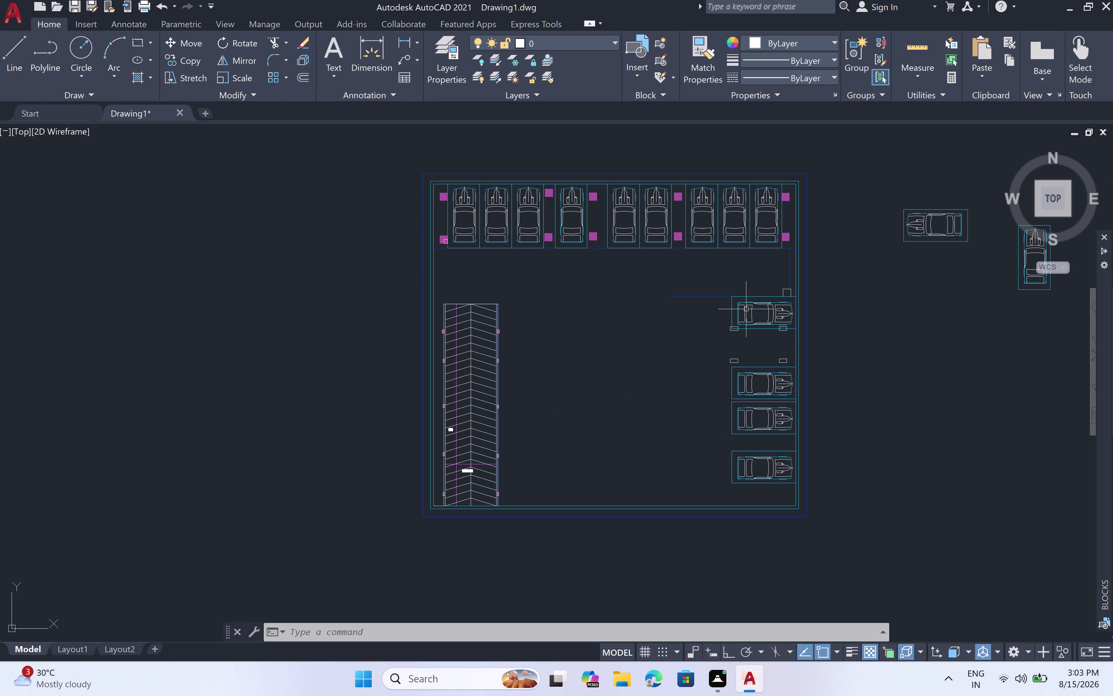
Start a line at the parking layout's bottom edge and make BOUNDRY the current layer.
scroll(up, 3)
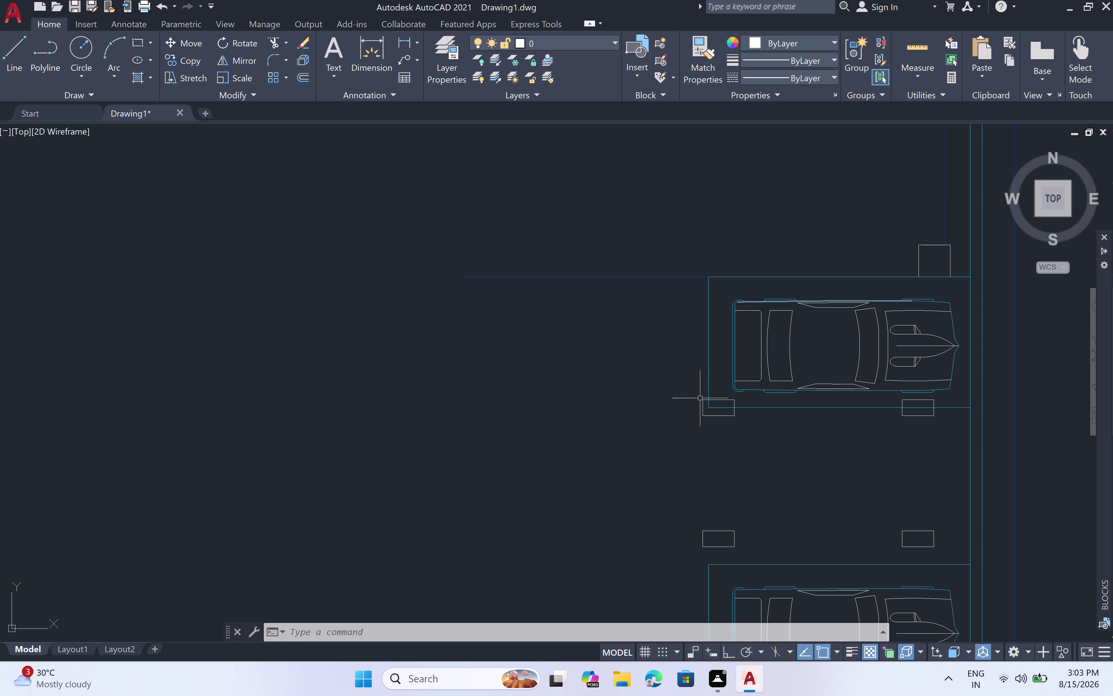
text(L)
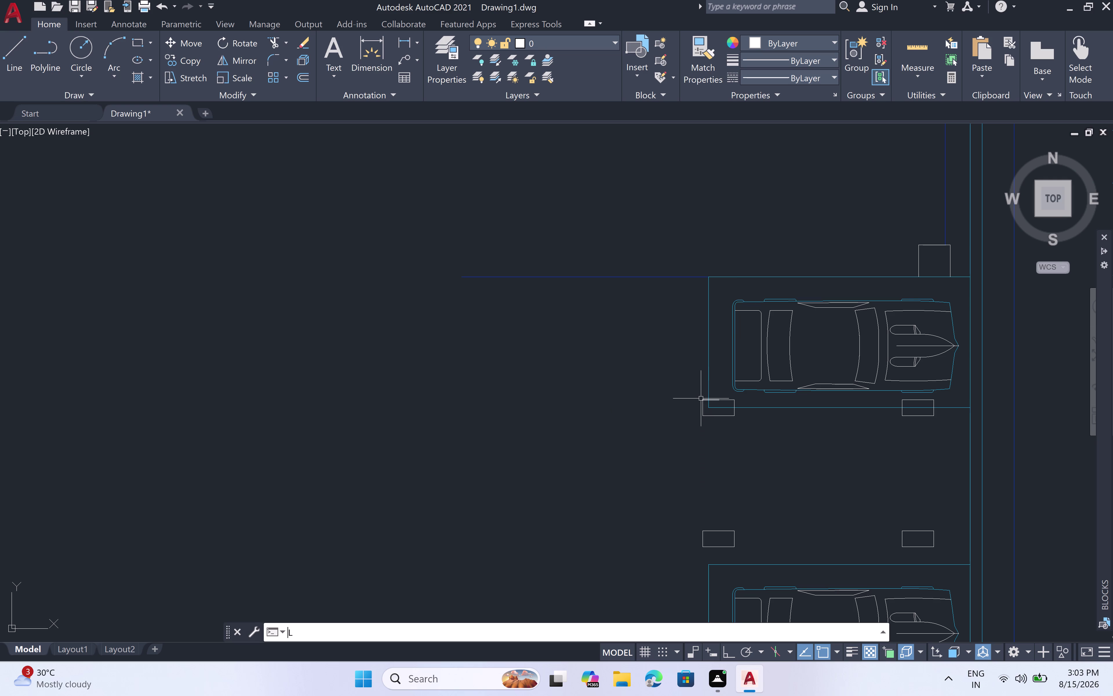
key(space)
click(701, 402)
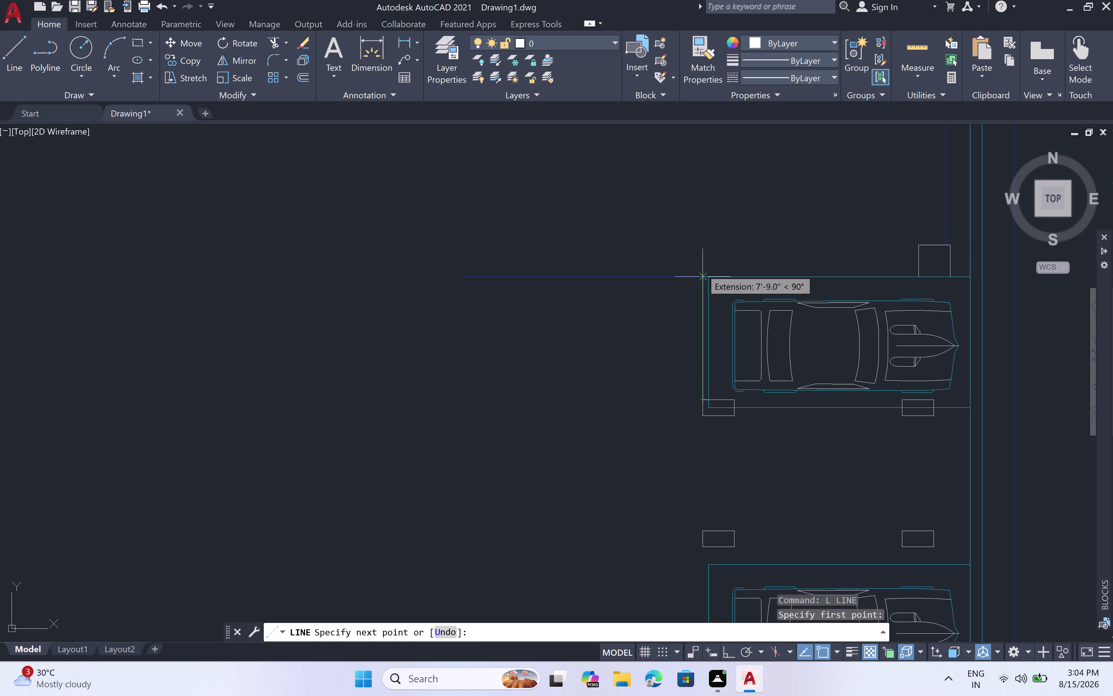
click(615, 41)
click(602, 77)
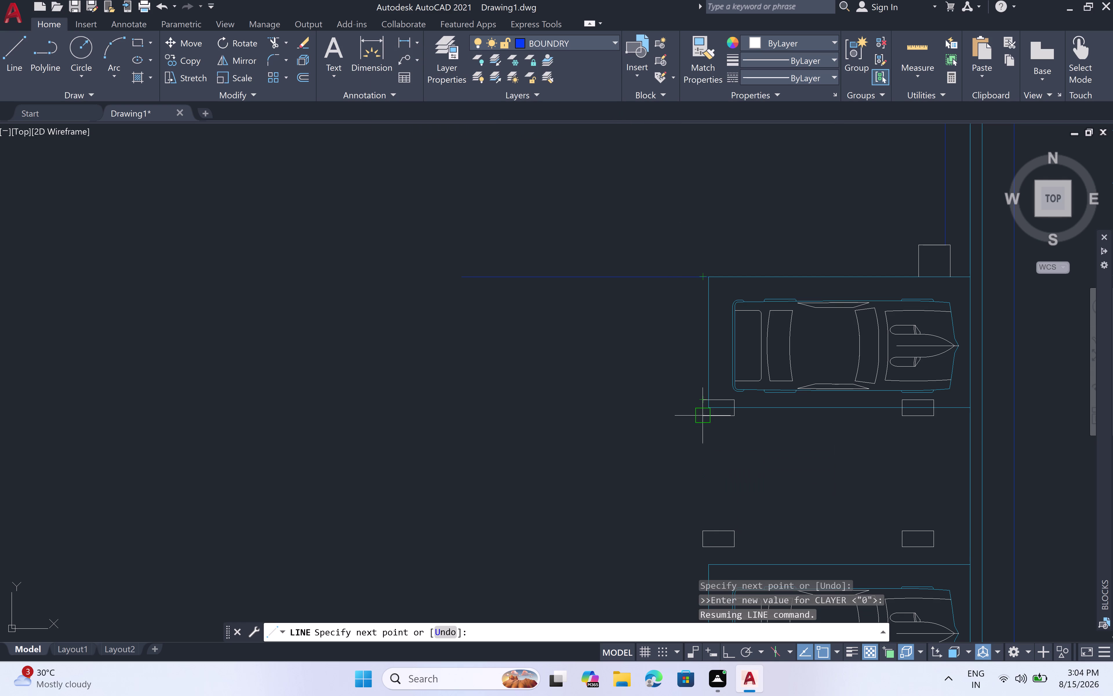
Draw boundary lines through the corners with Ortho on, then cancel the command.
scroll(up, 3)
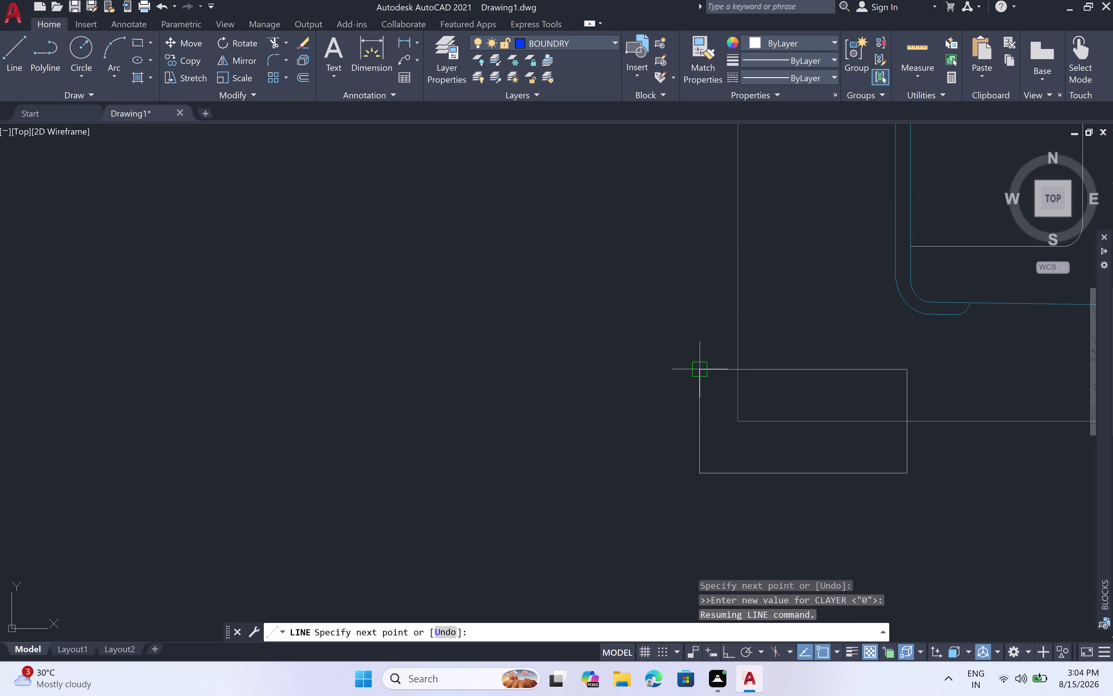
click(703, 372)
scroll(down, 3)
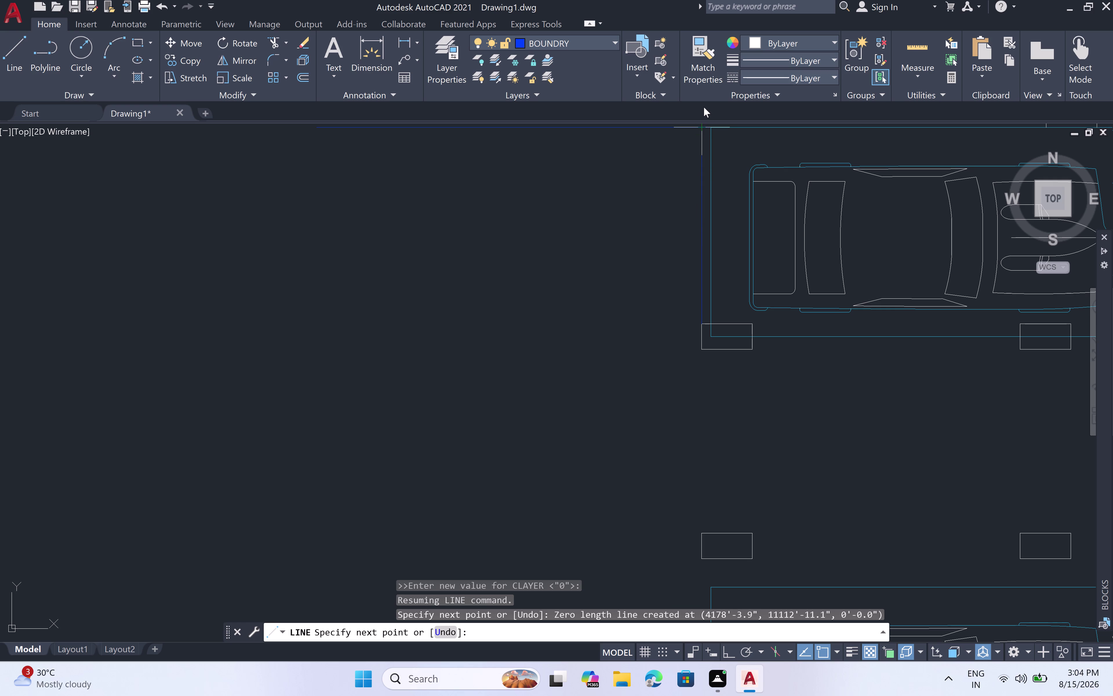
key(F8)
scroll(down, 3)
middle_drag(715, 161, 717, 308)
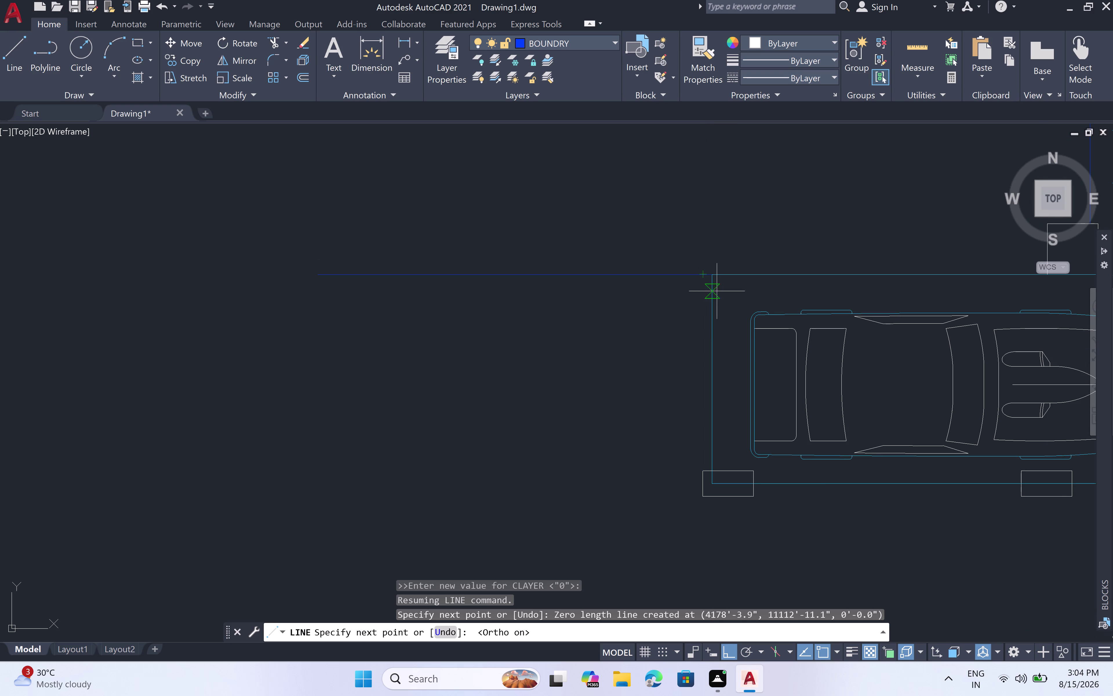
scroll(up, 3)
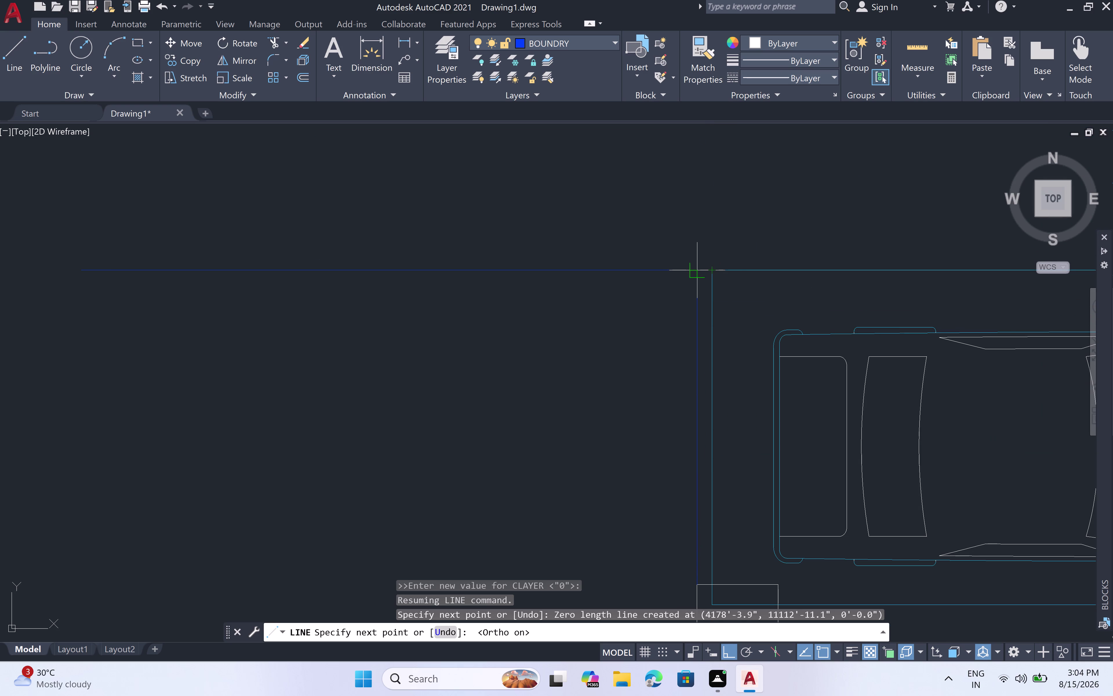
click(704, 275)
scroll(down, 3)
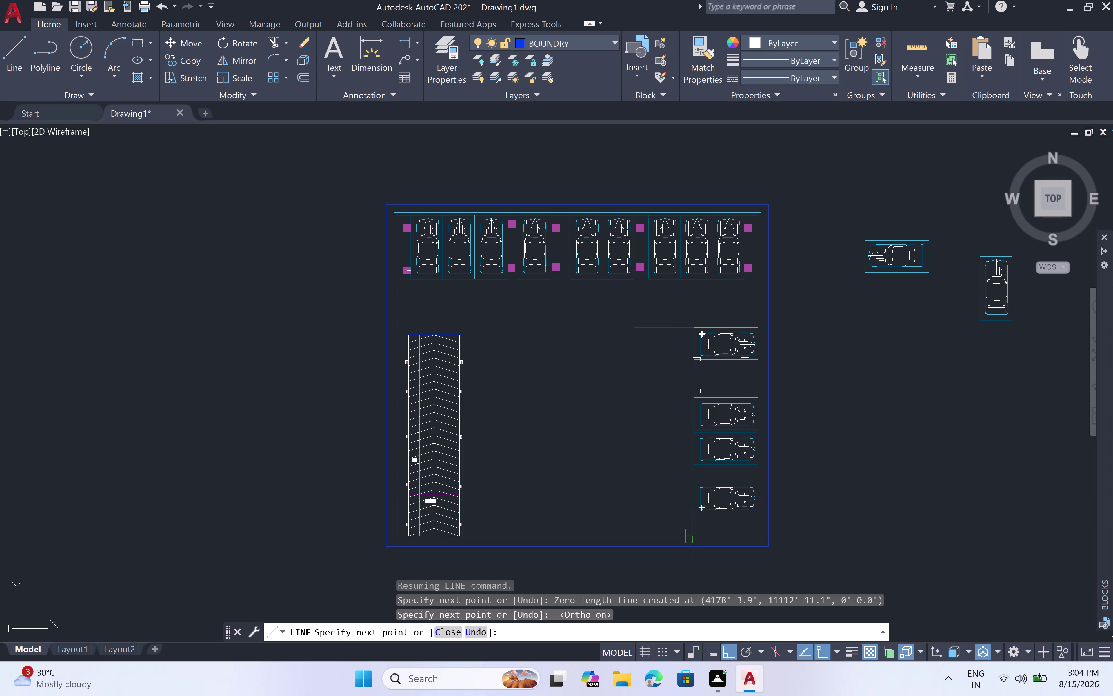
scroll(up, 3)
scroll(up, 3)
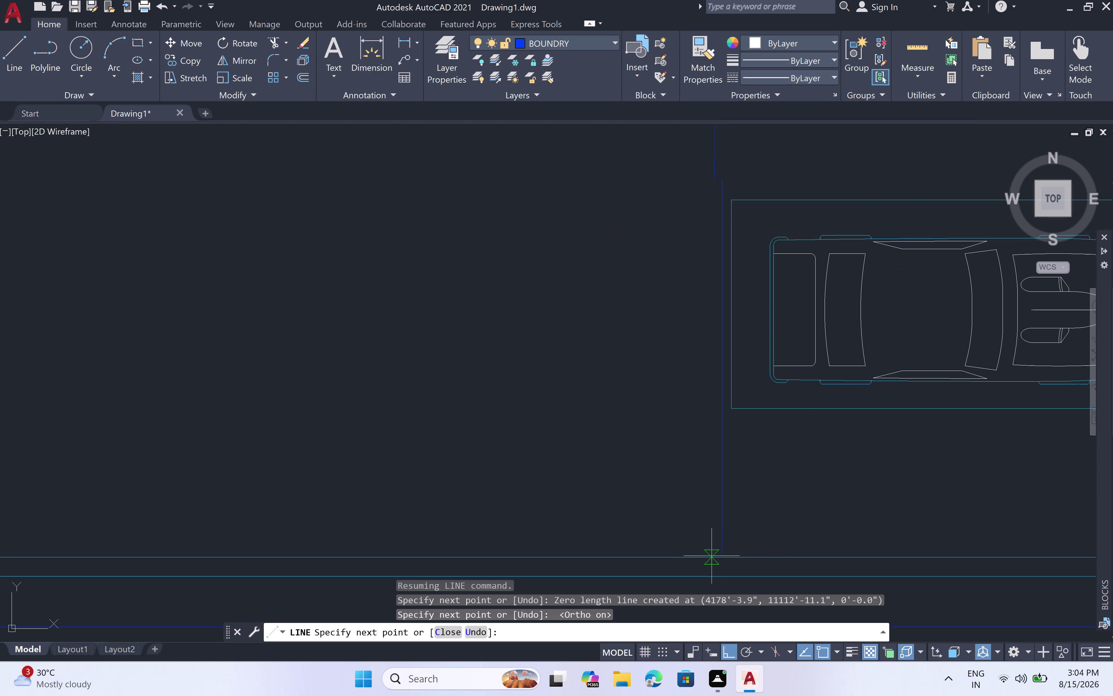
click(720, 558)
scroll(down, 3)
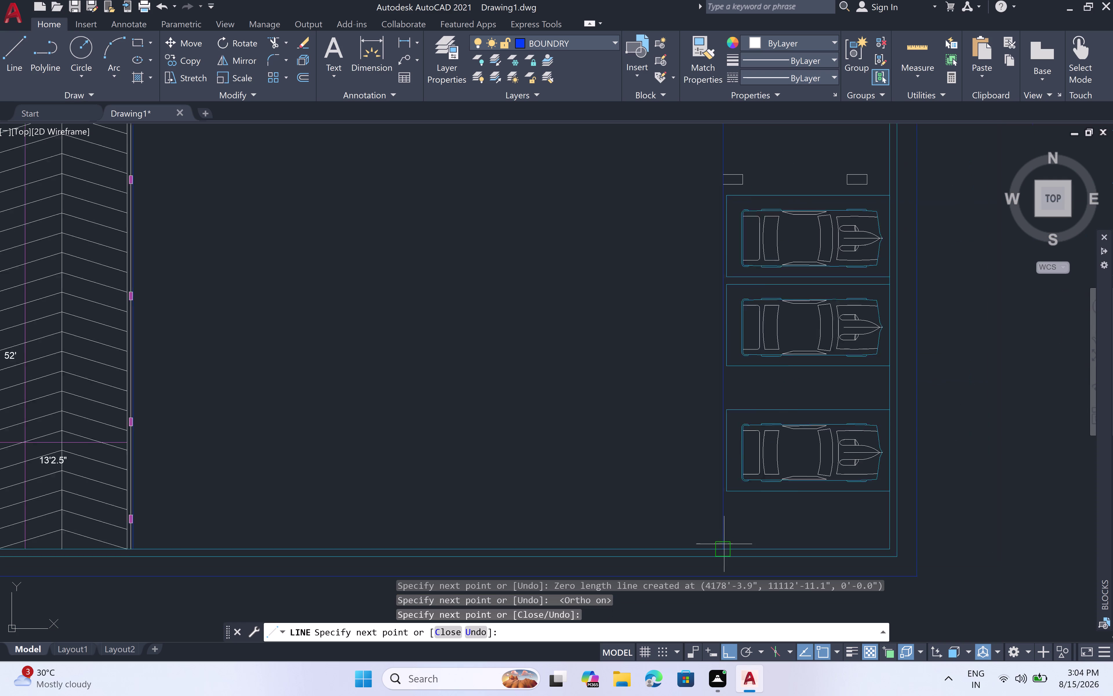
scroll(down, 3)
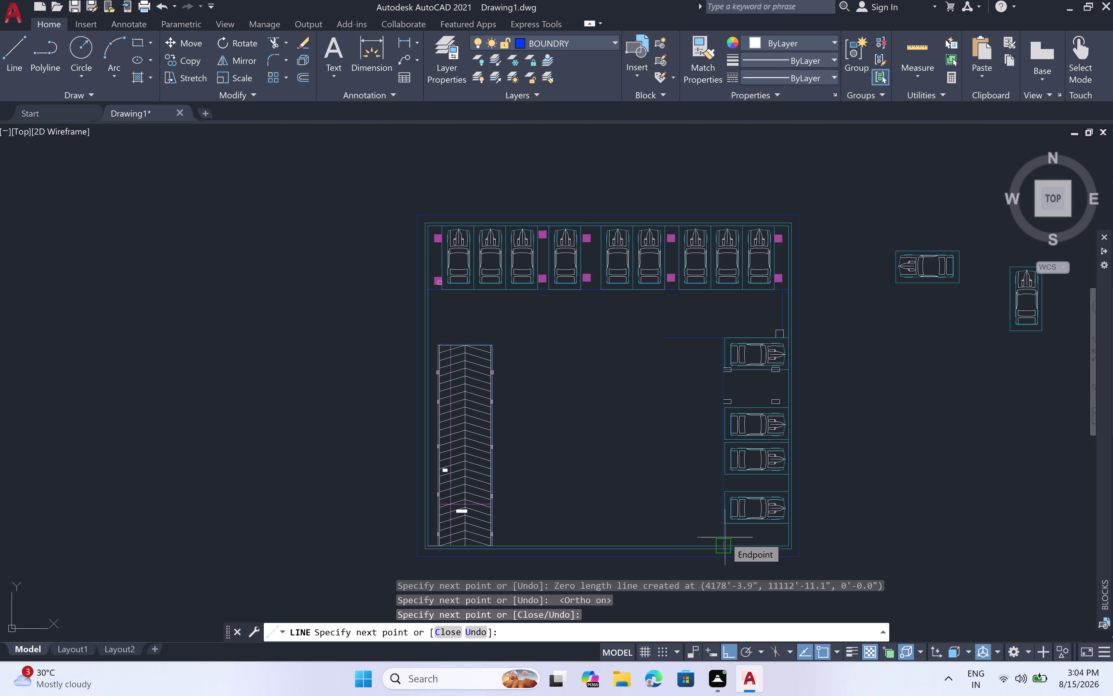
key(Escape)
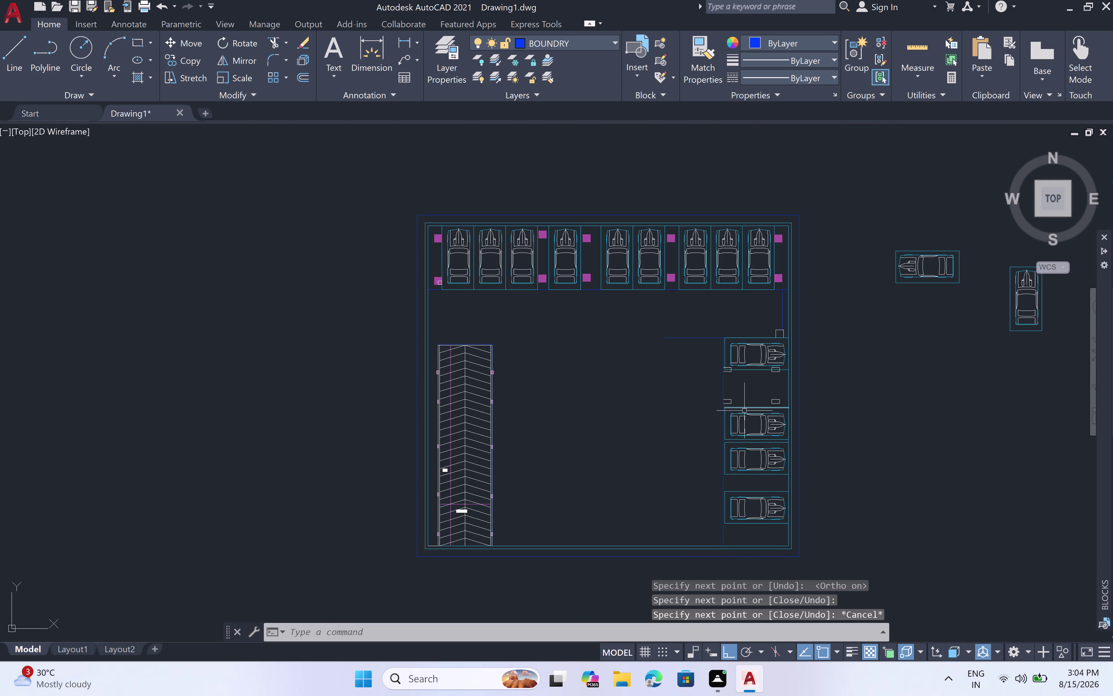
scroll(up, 3)
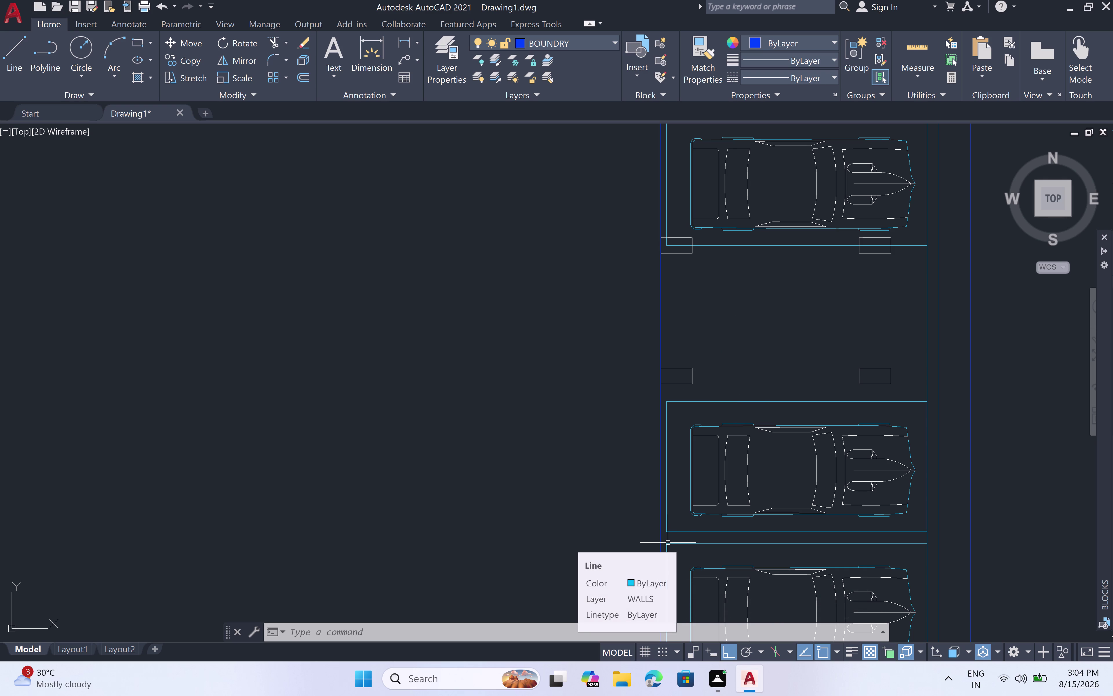
Abandon a stray line and make layer 0 the current layer.
scroll(down, 3)
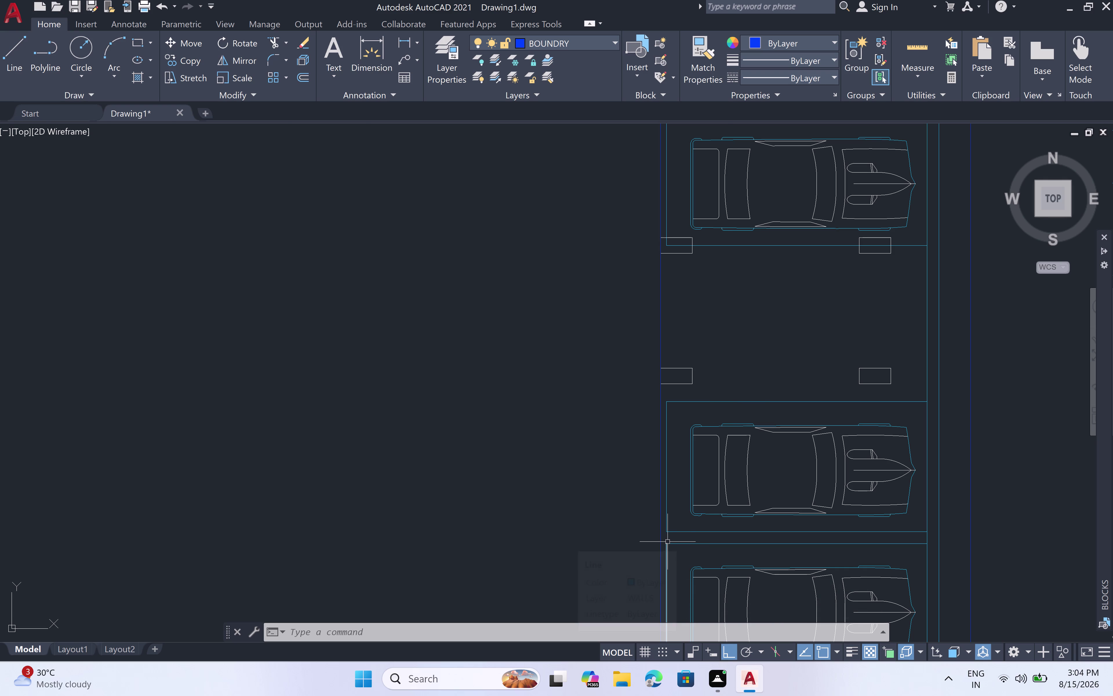
scroll(up, 3)
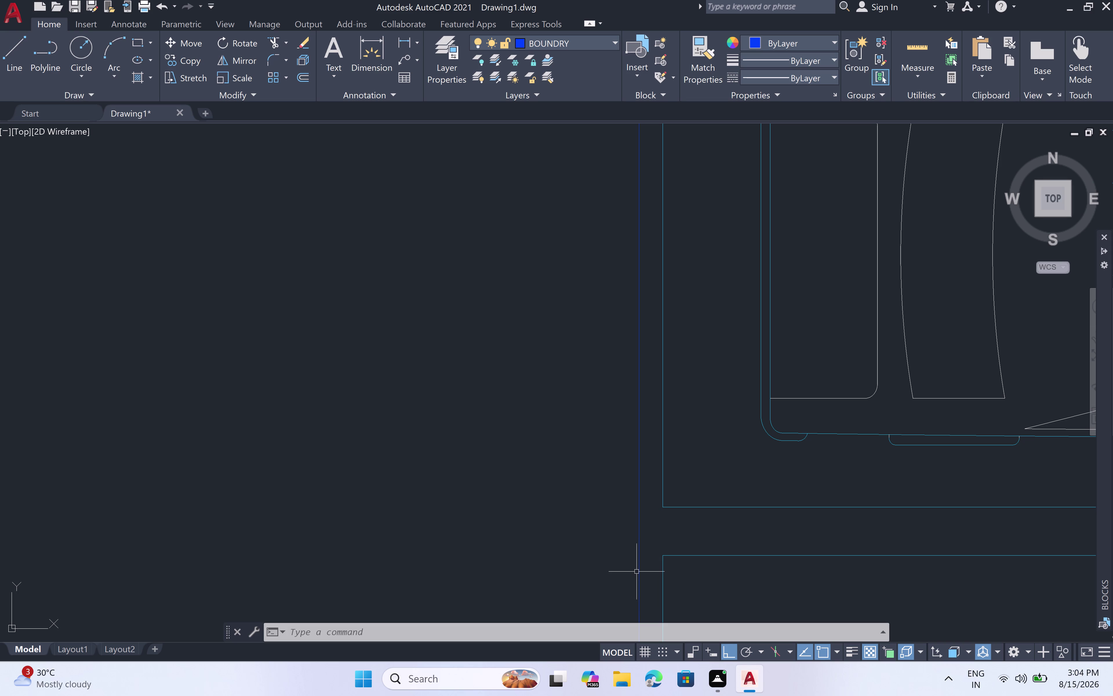
key(l)
key(space)
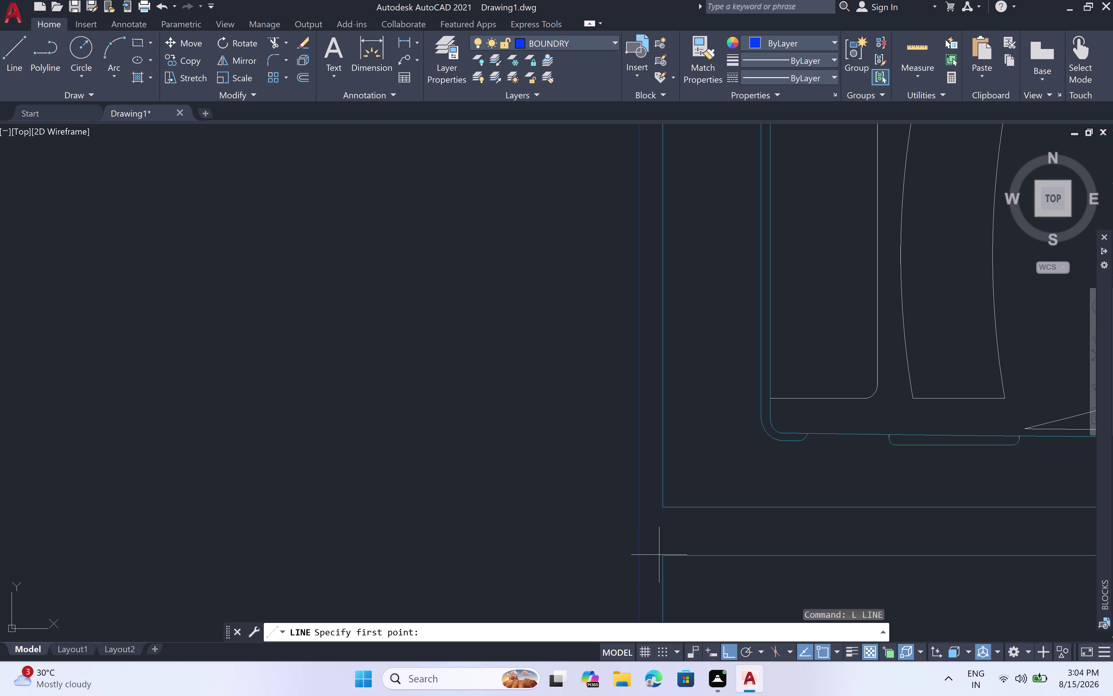
double_click(636, 554)
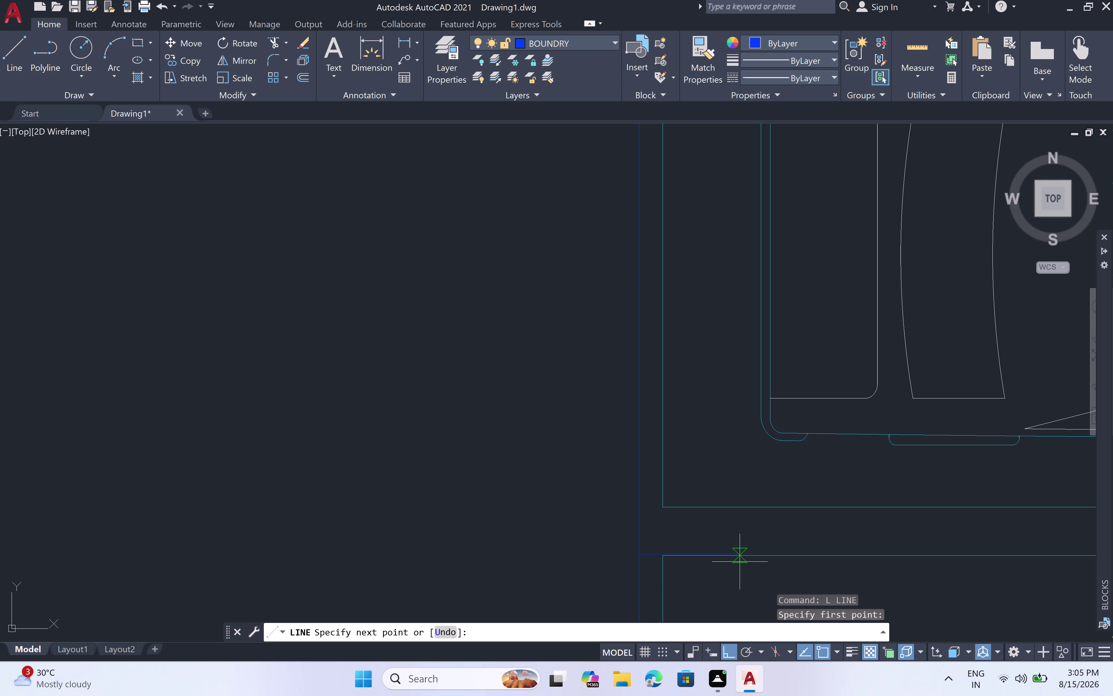
key(Escape)
click(614, 41)
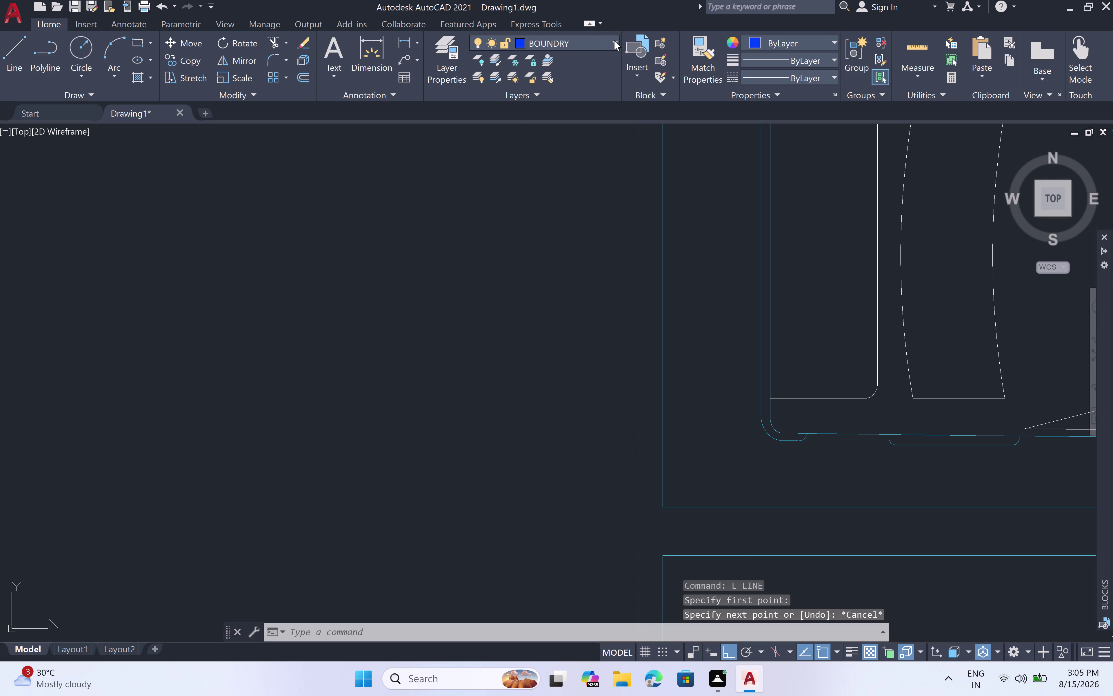
click(598, 54)
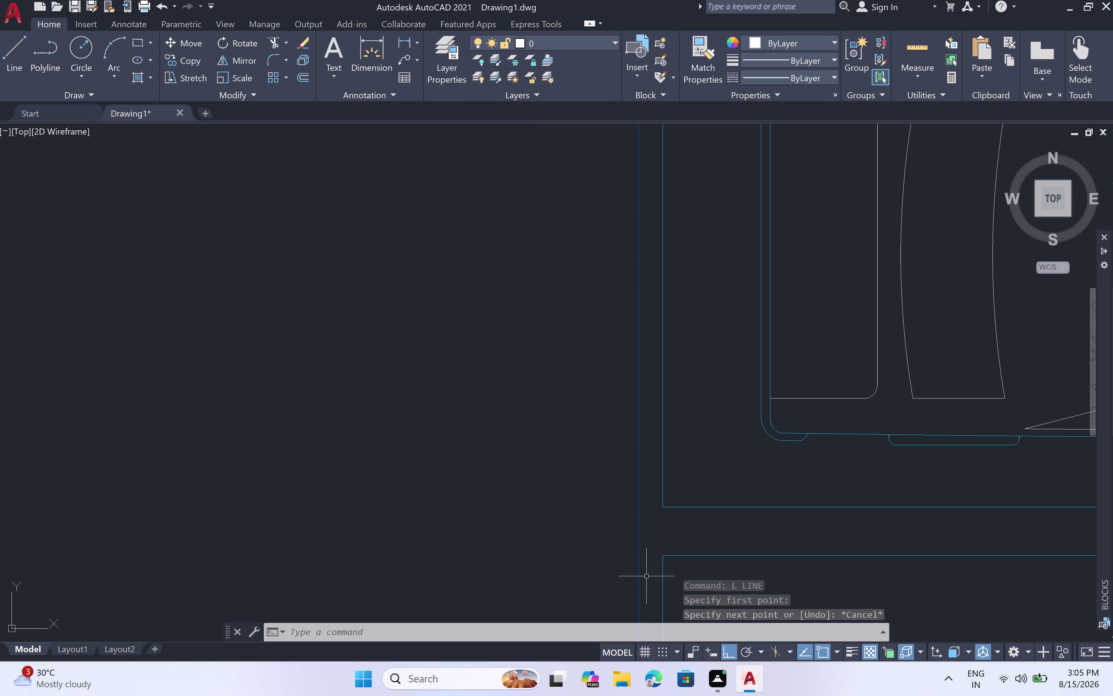
Start a line at the wall corner with a 19" segment, then undo it.
text(L)
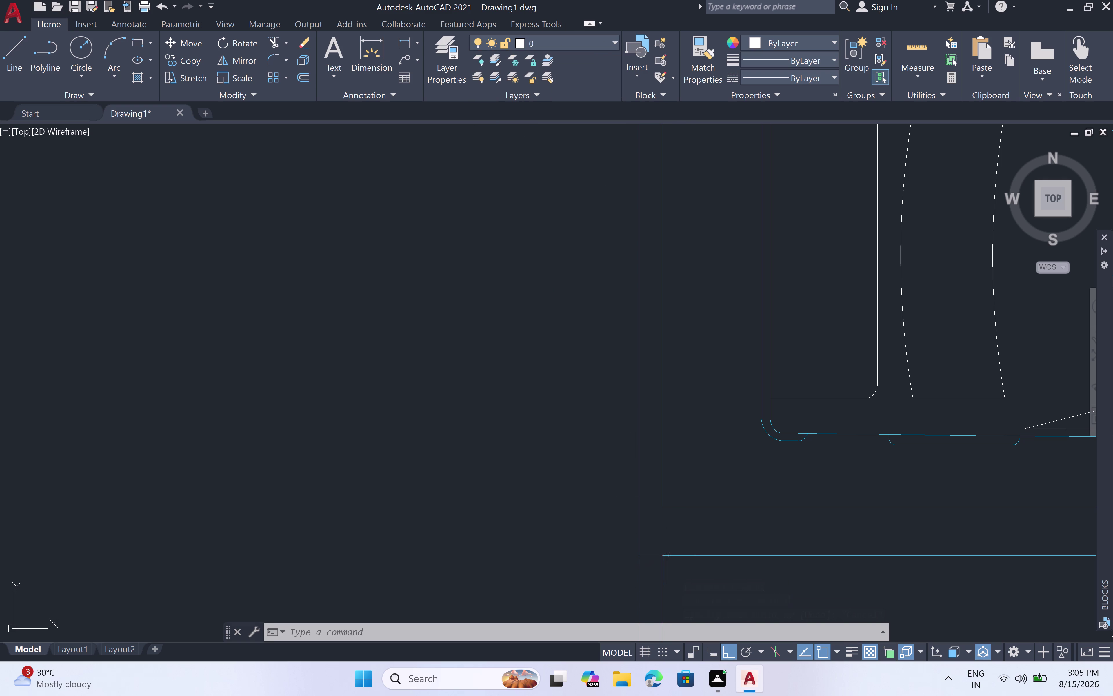
key(space)
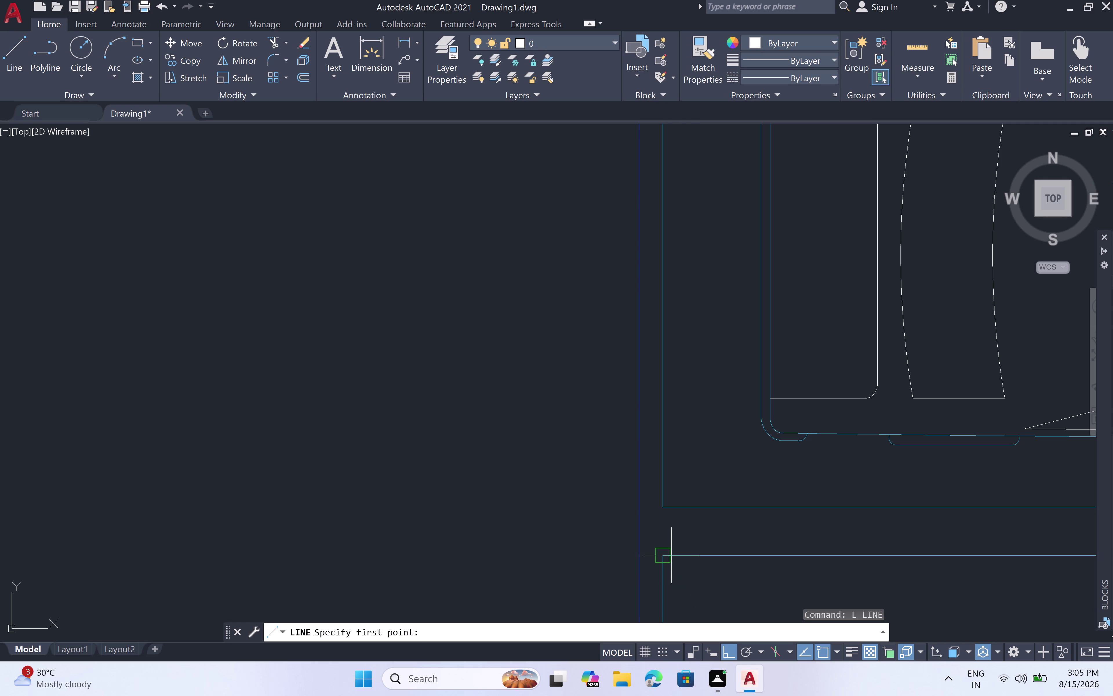
click(638, 555)
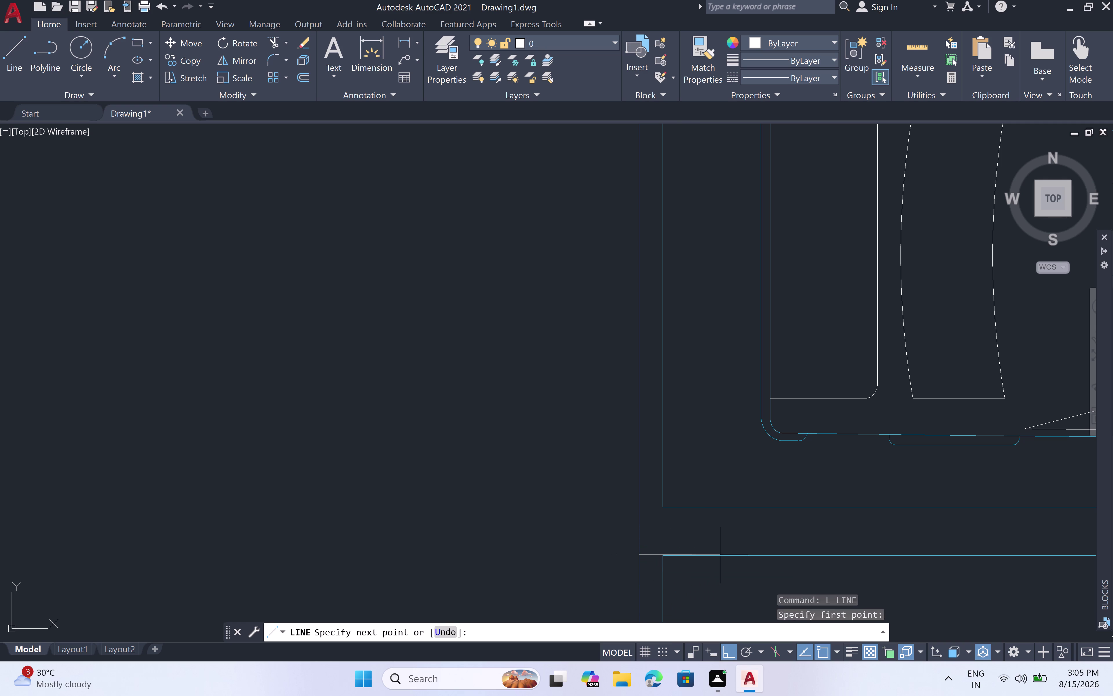
key(1)
key(9)
text(")
key(space)
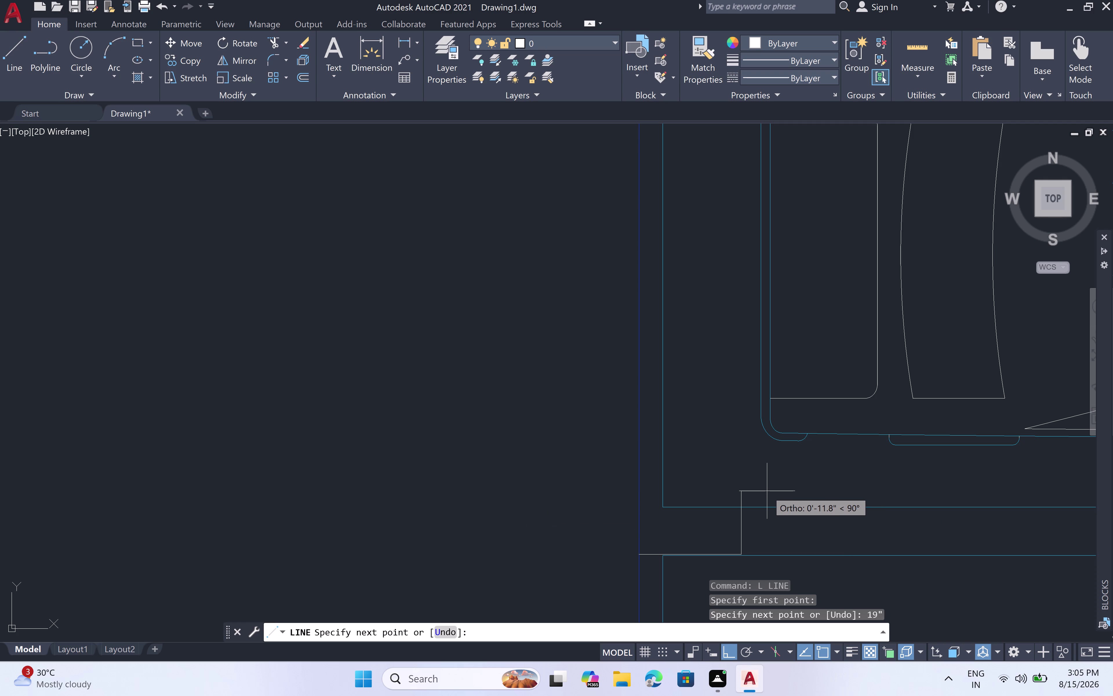
key(ctrl+z)
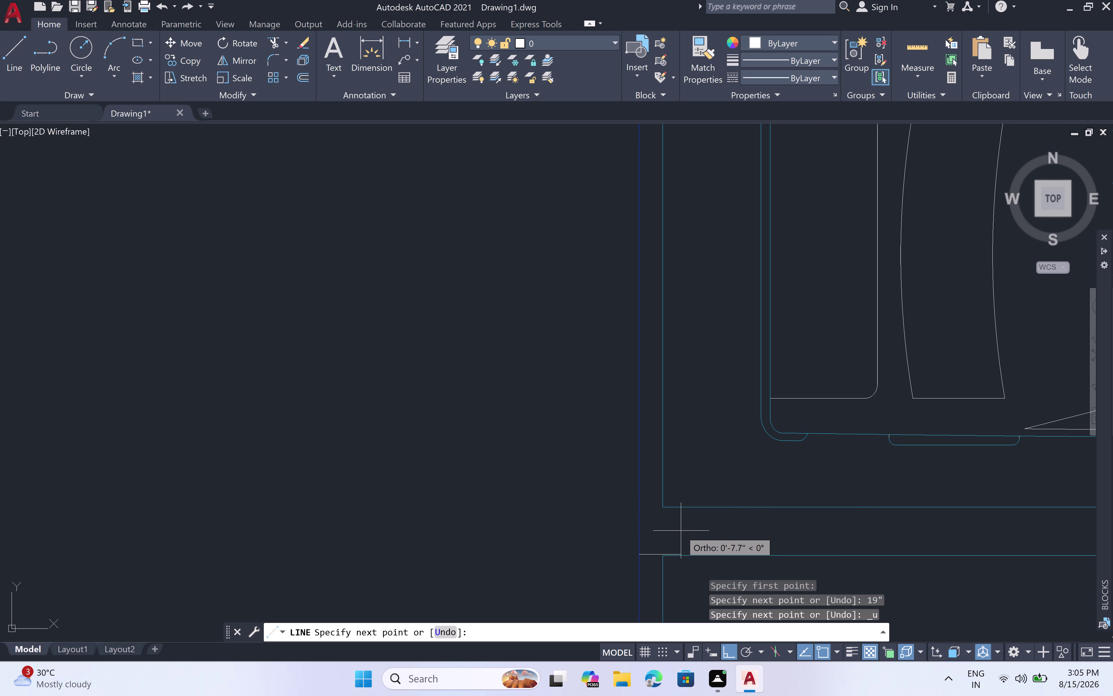
Draw 9" and 2' sides and close the small rectangle at the wall corner.
key(9)
key(shift+quotedbl)
key(space)
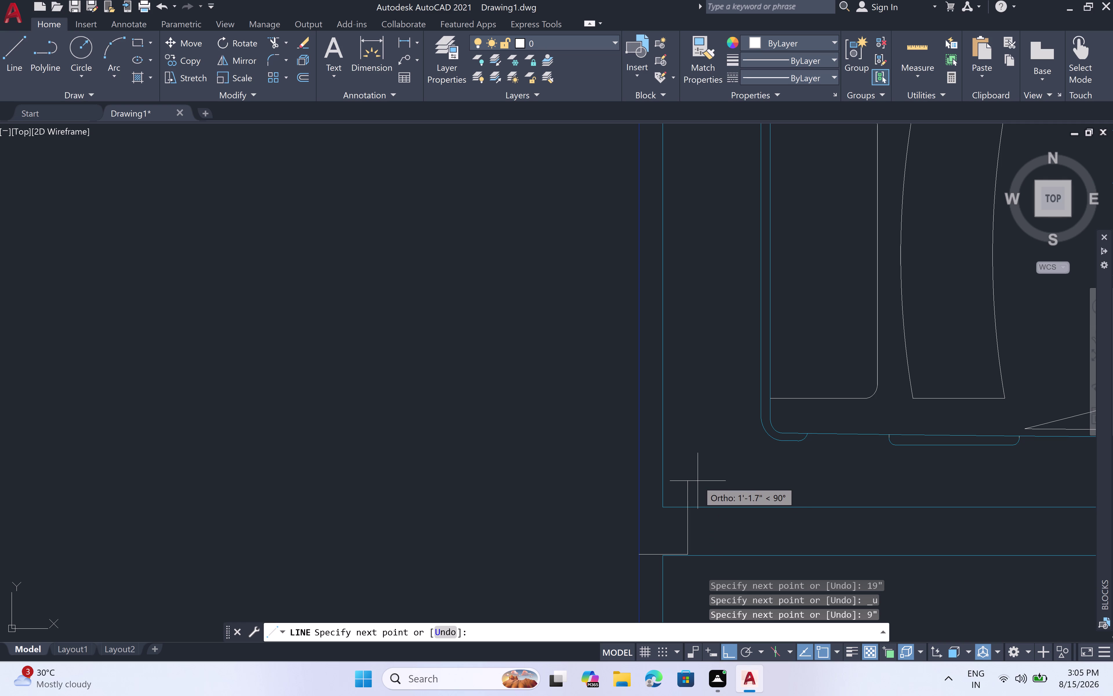
key(2)
text(')
key(space)
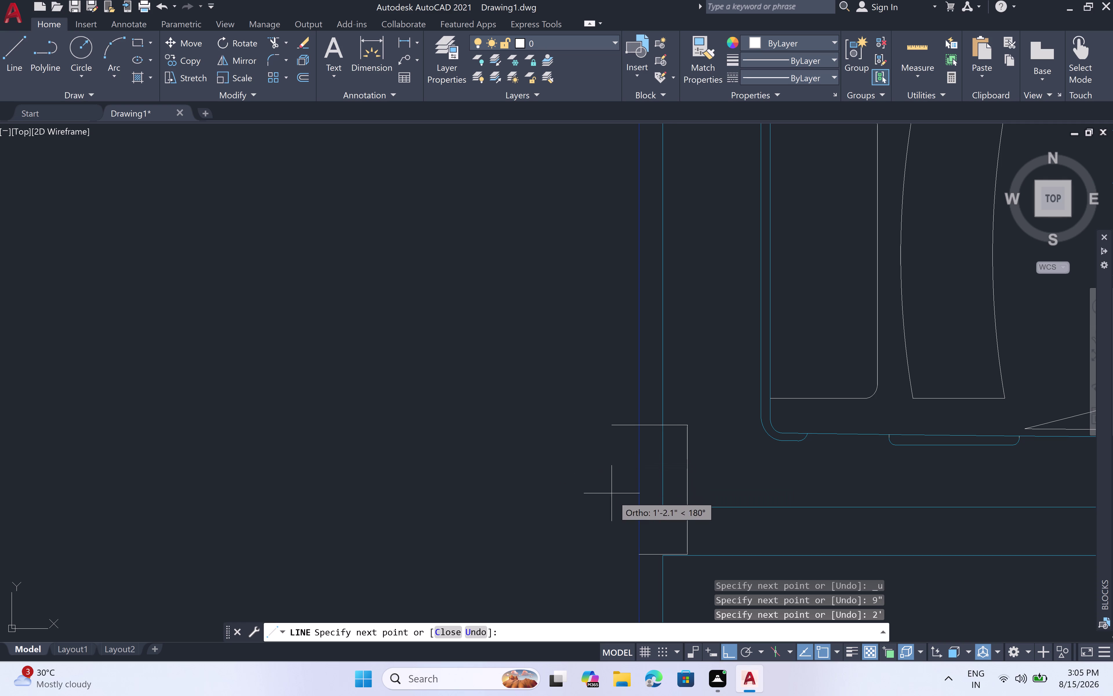
click(641, 426)
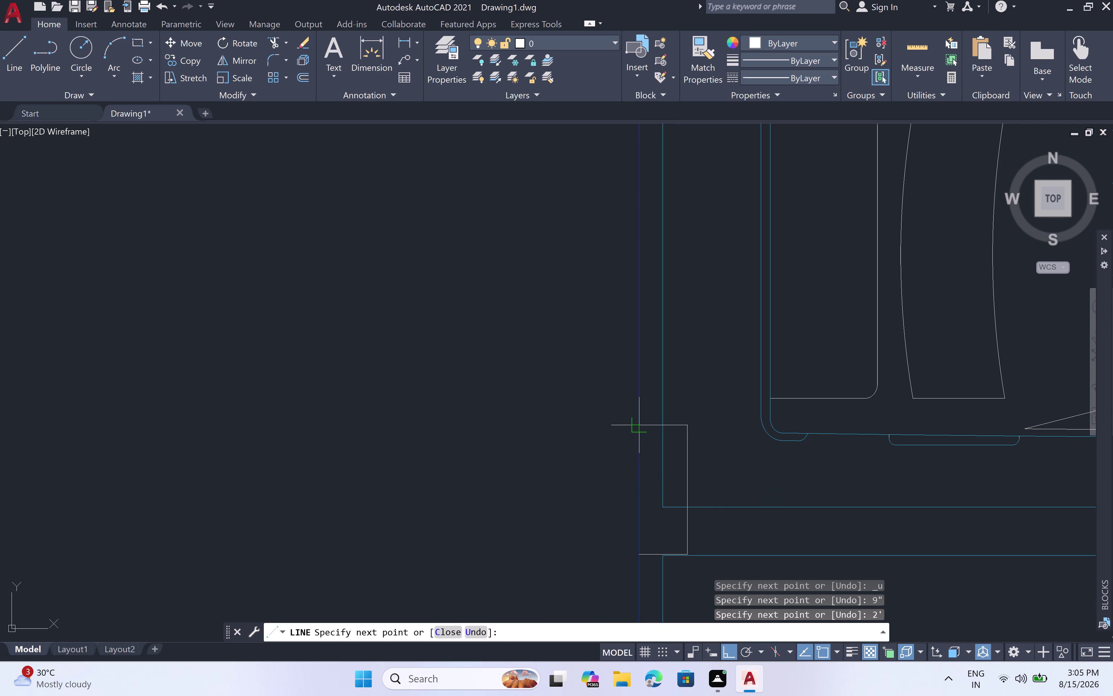
click(642, 548)
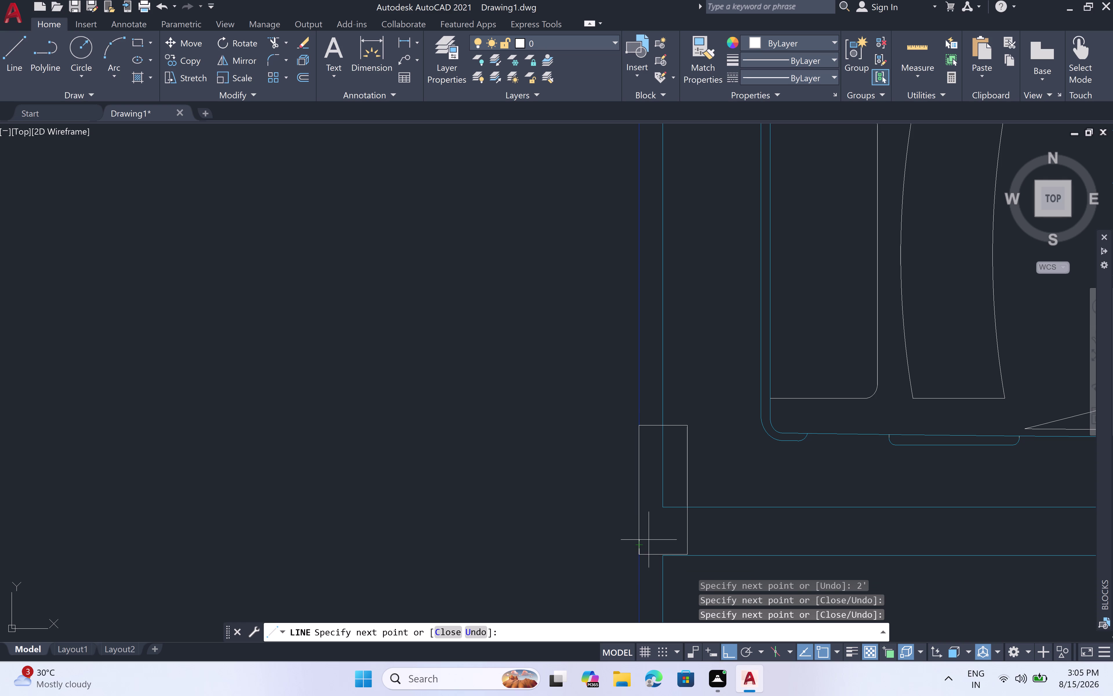
scroll(down, 3)
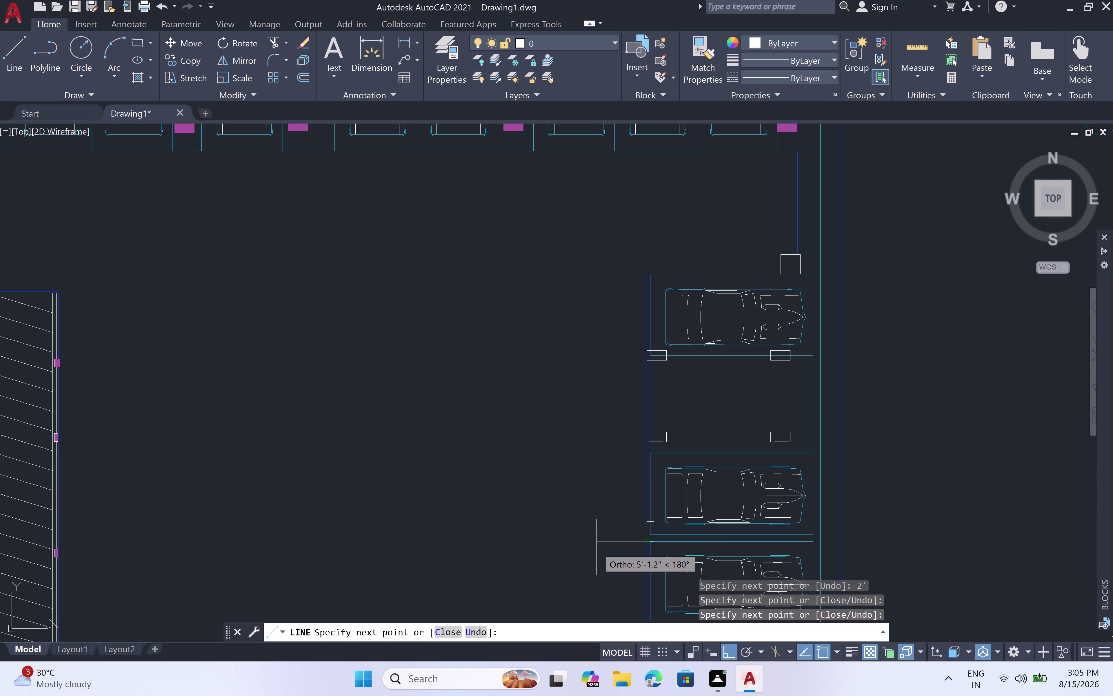
key(Escape)
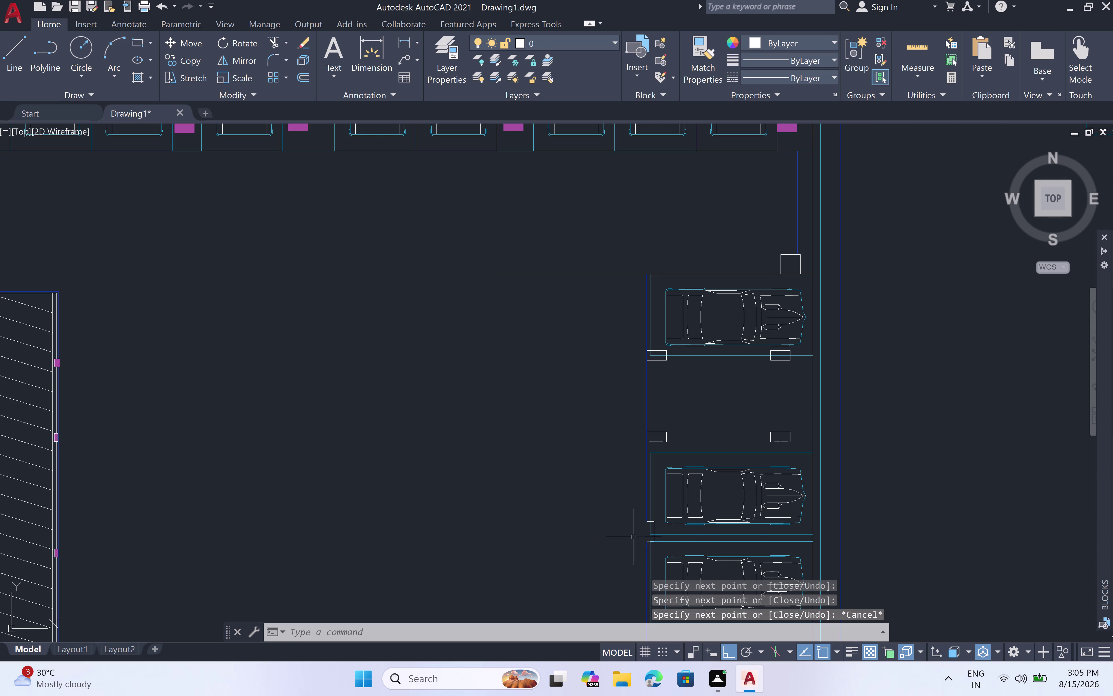
Draw the first rectangular marker from the stall line midpoint with a 2' side.
scroll(up, 3)
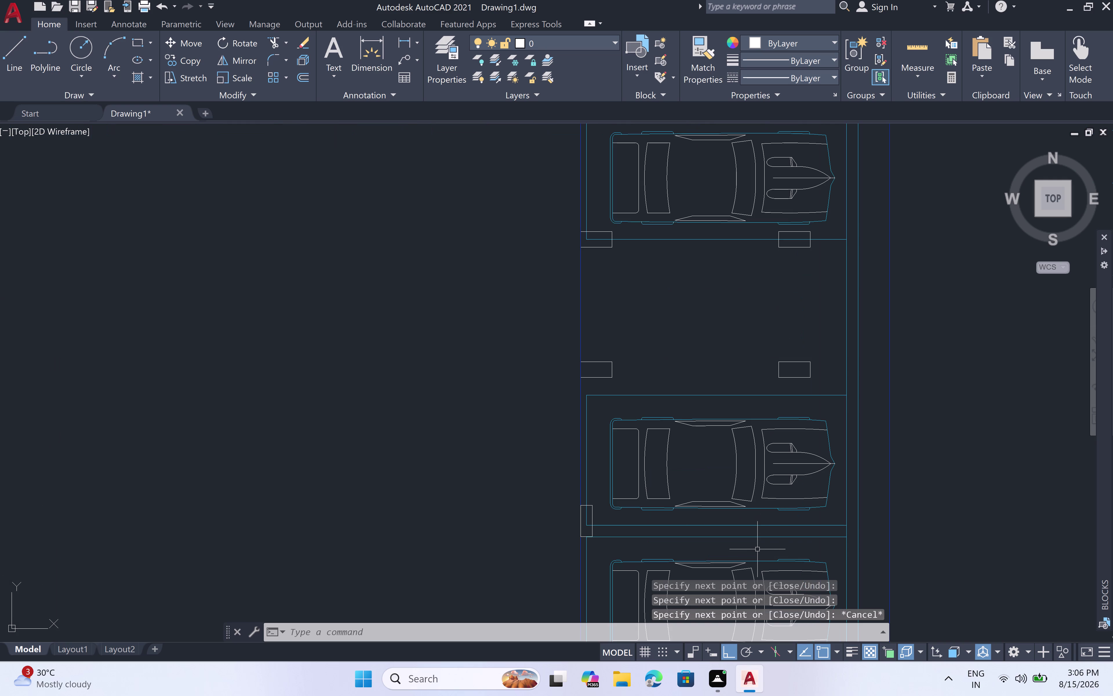
scroll(down, 3)
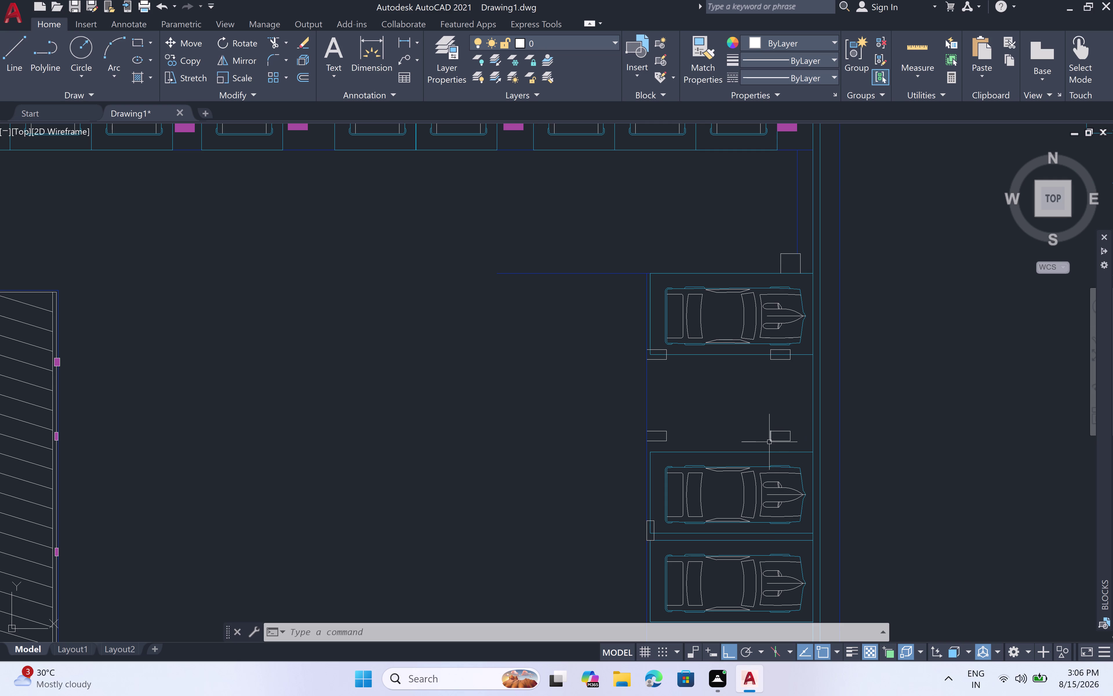
key(l)
key(space)
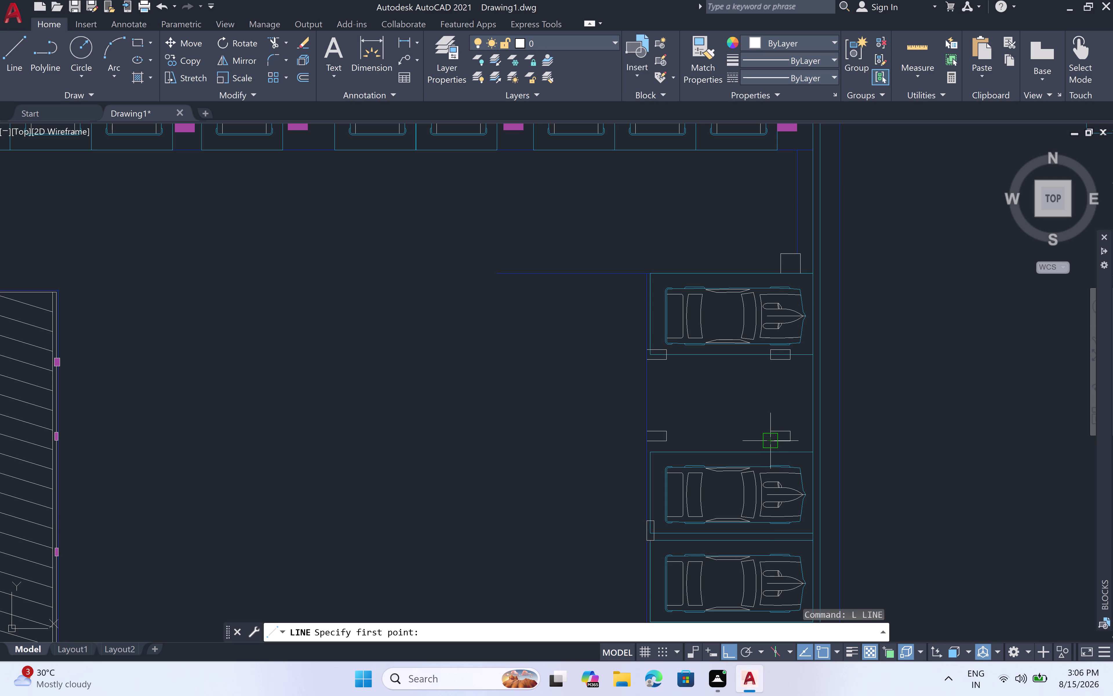
scroll(up, 3)
scroll(up, 3)
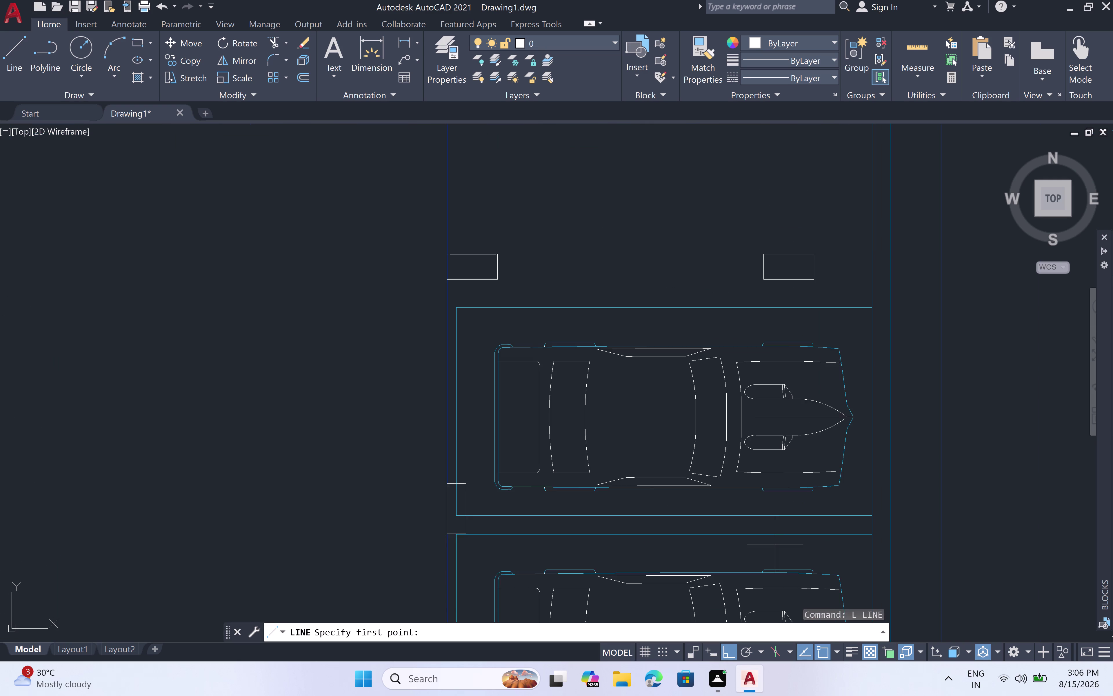
scroll(down, 3)
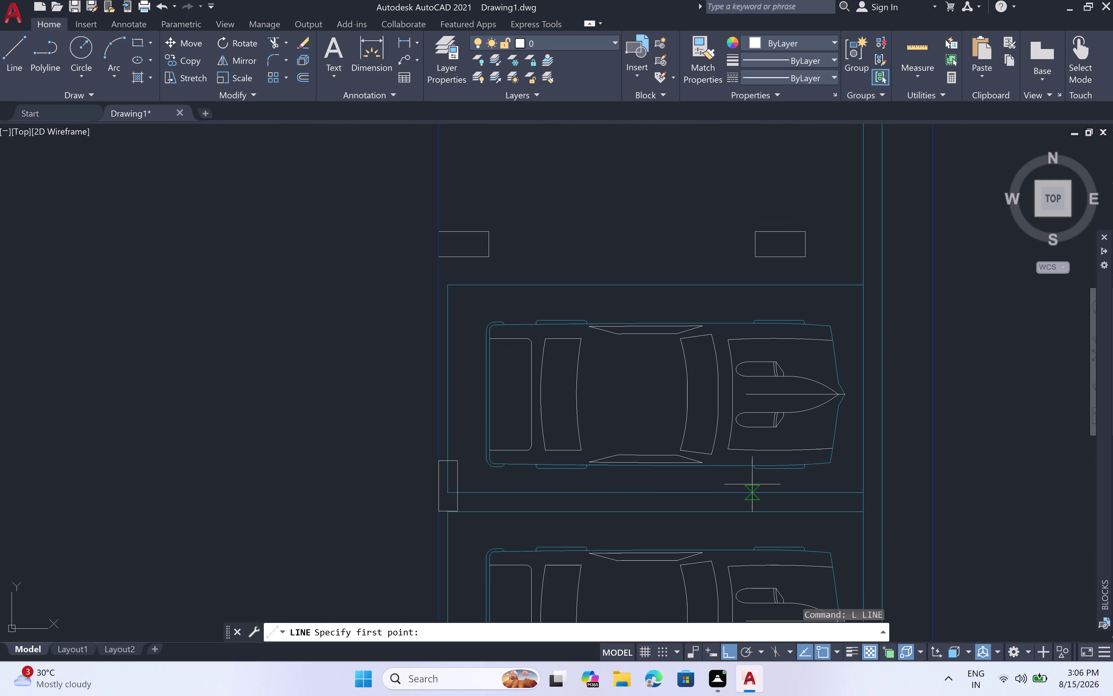
scroll(down, 3)
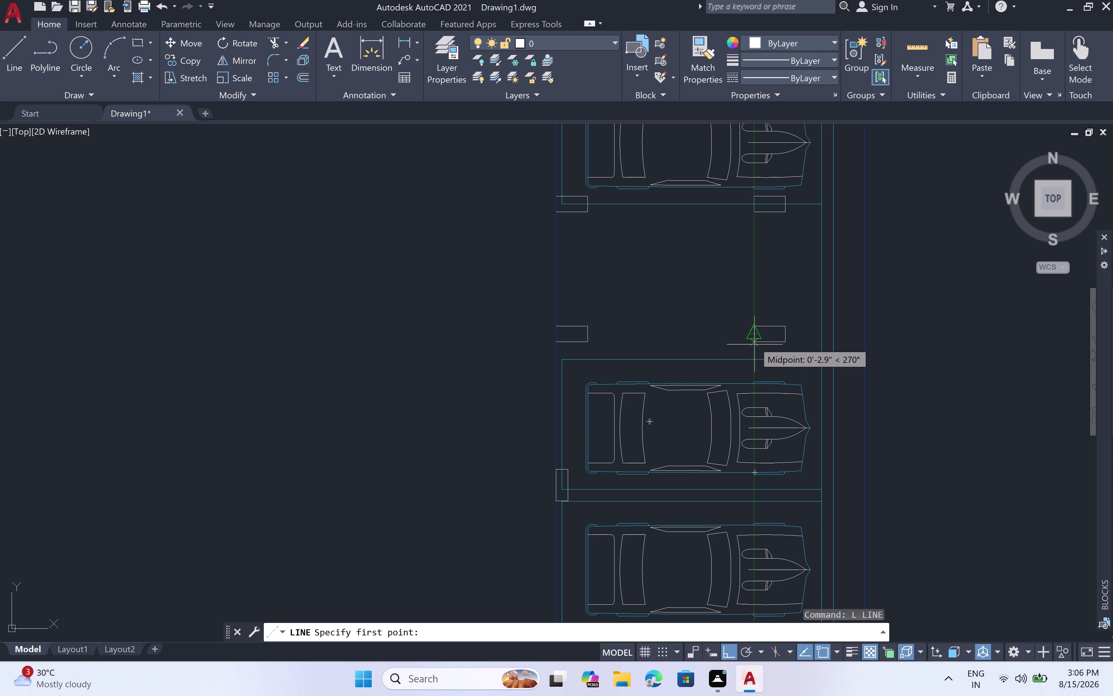
click(756, 501)
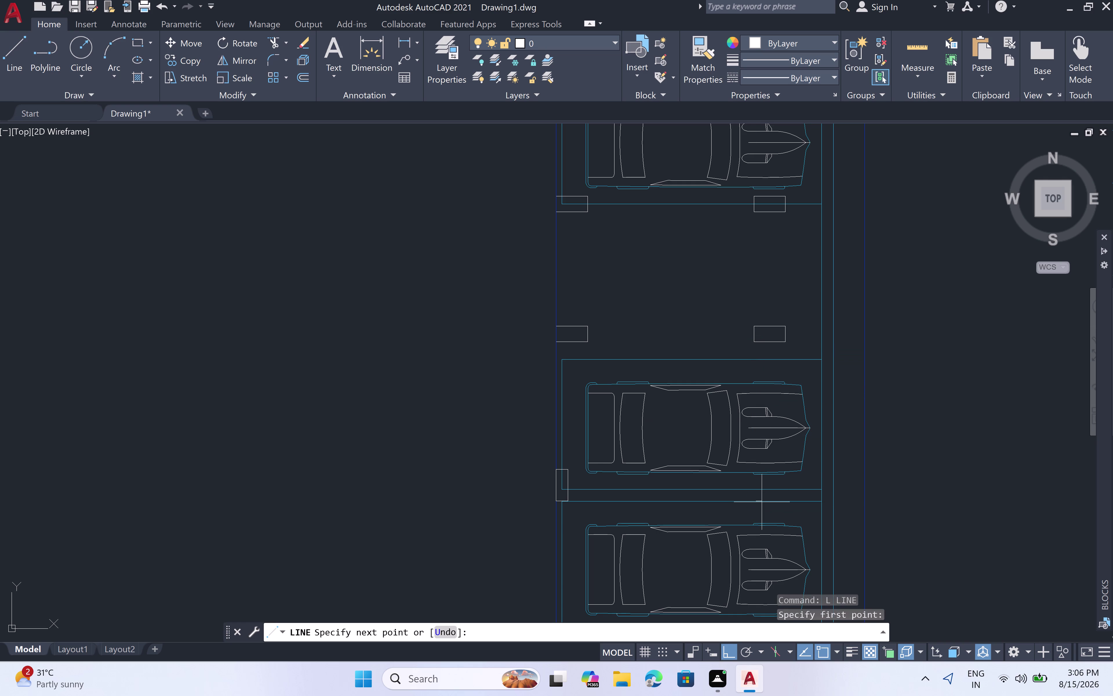
scroll(up, 3)
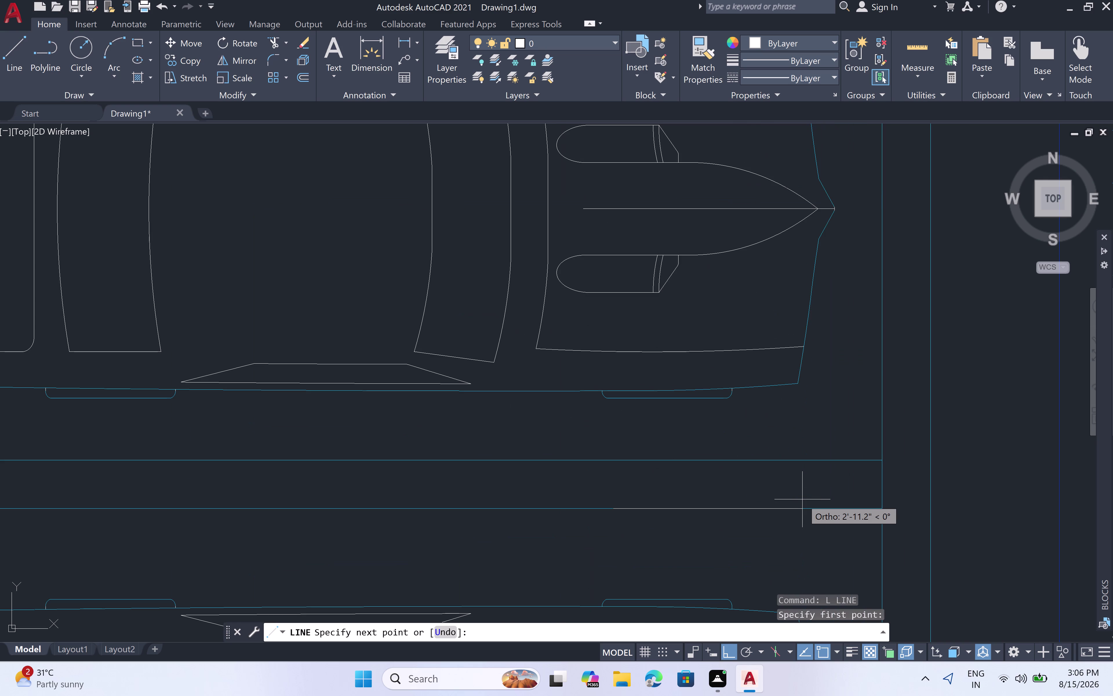
key(2)
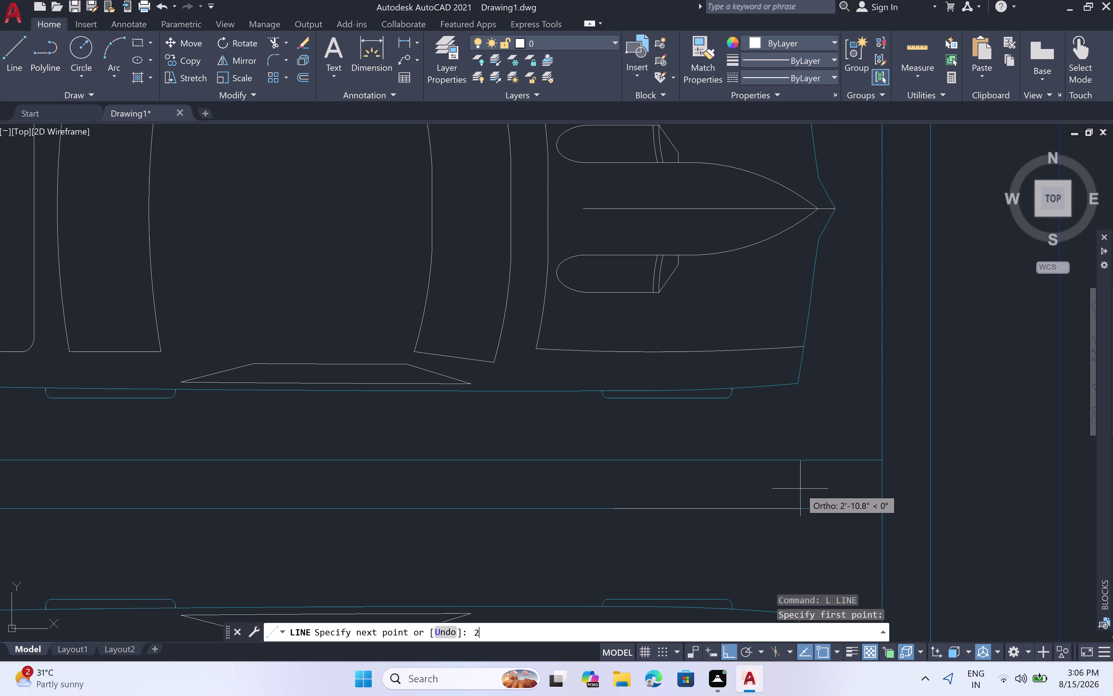
key(apostrophe)
key(space)
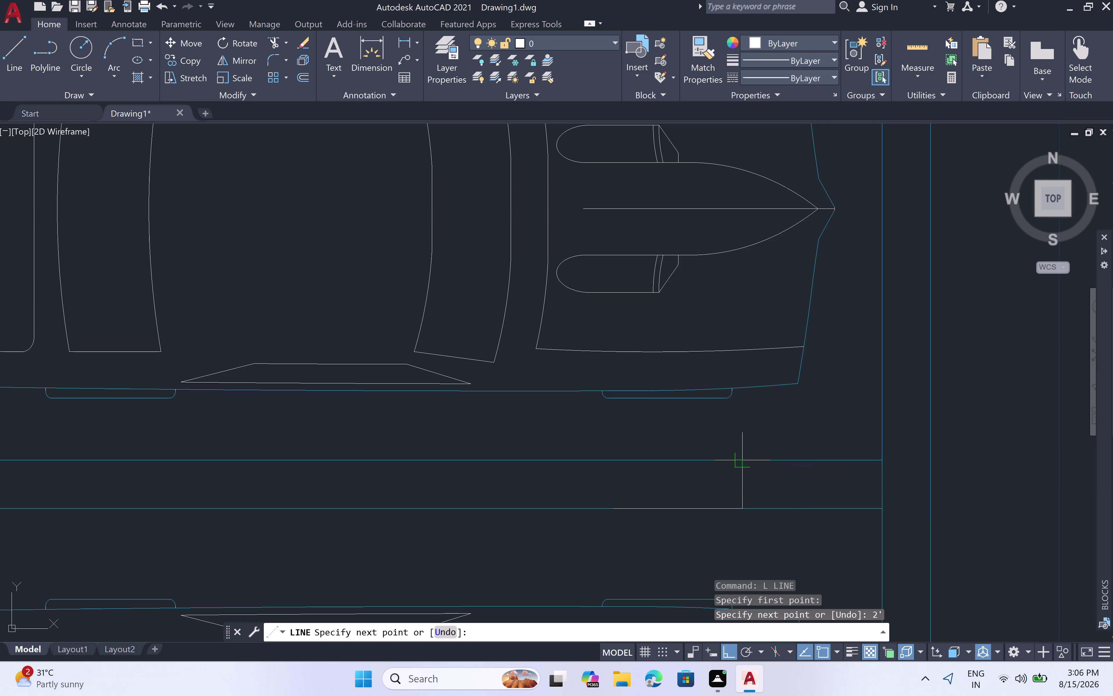
click(736, 462)
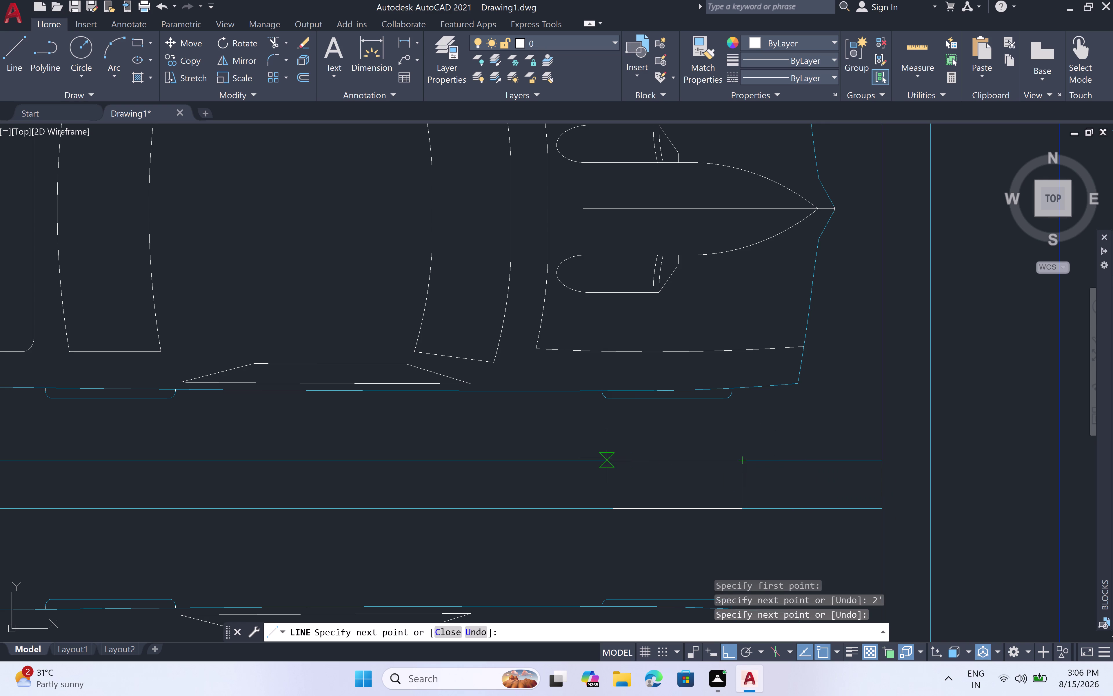
click(614, 459)
drag(613, 459, 614, 463)
click(620, 503)
key(Escape)
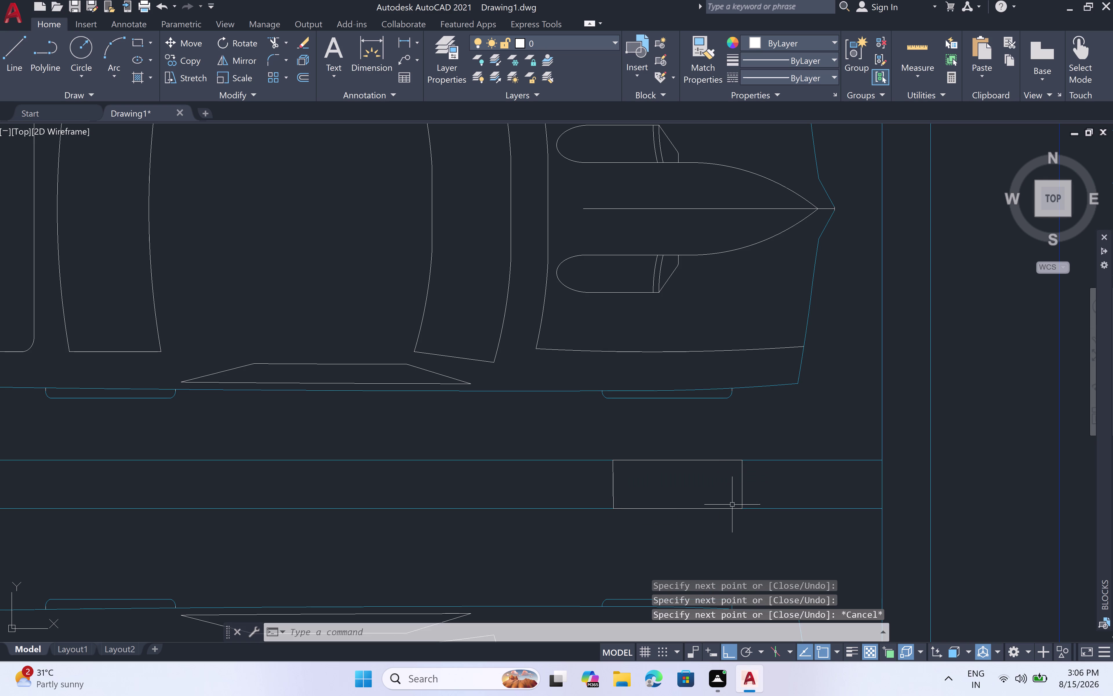
Draw a second marker on the next stall line with 1', 2' and 9" sides.
scroll(down, 3)
middle_drag(731, 523, 707, 377)
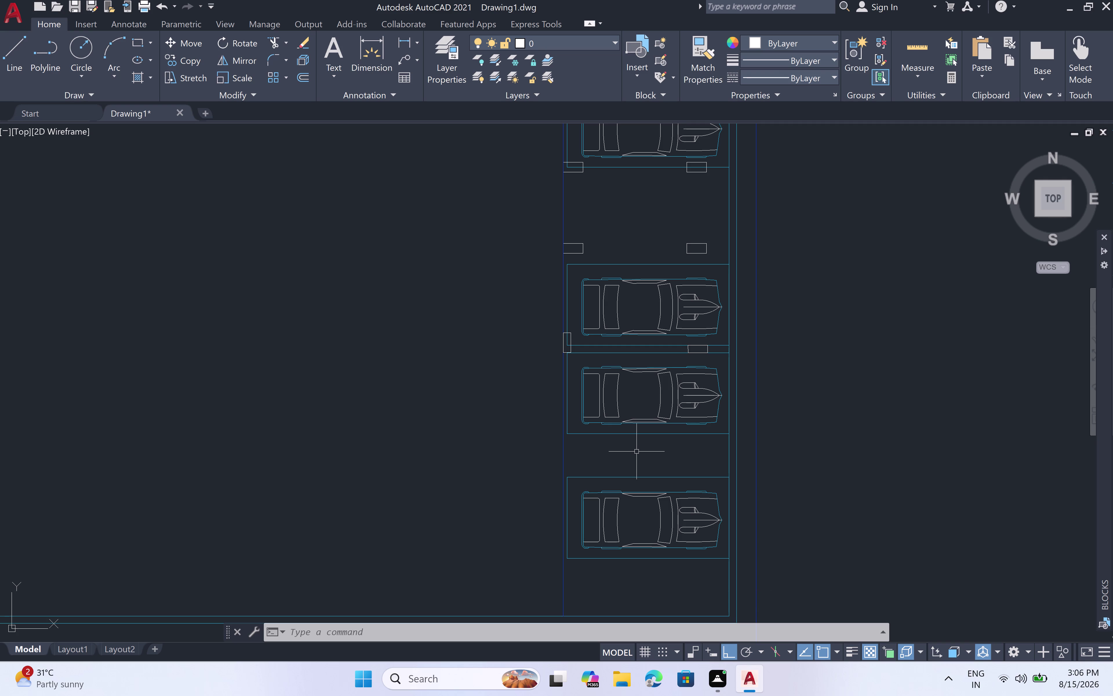
scroll(up, 3)
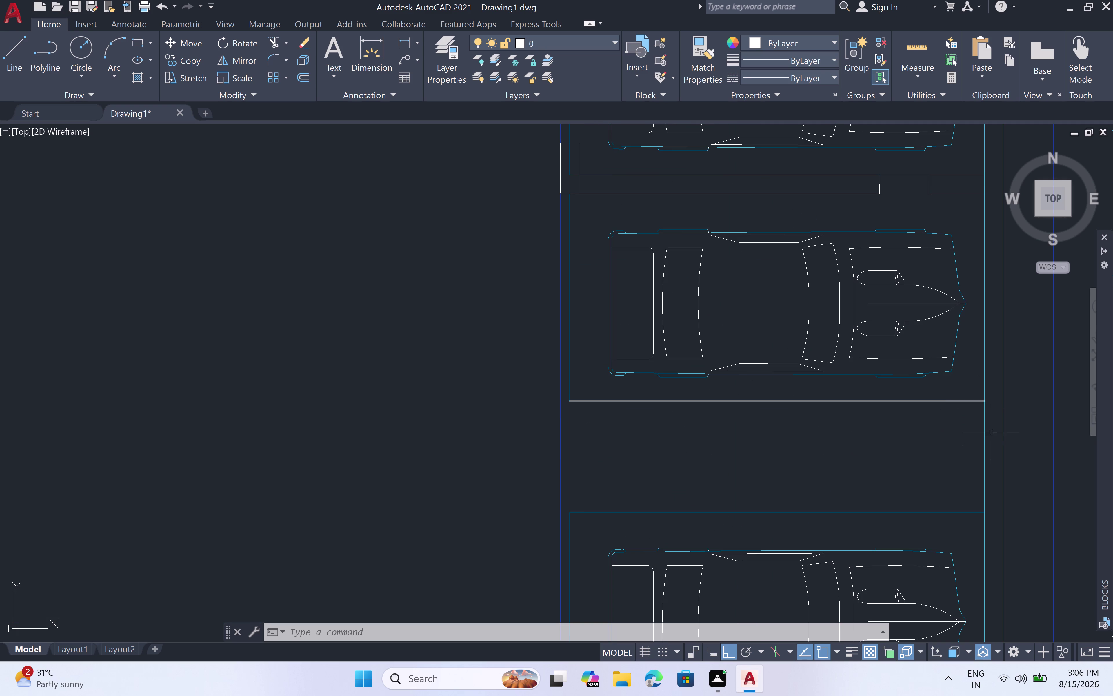
key(l)
key(space)
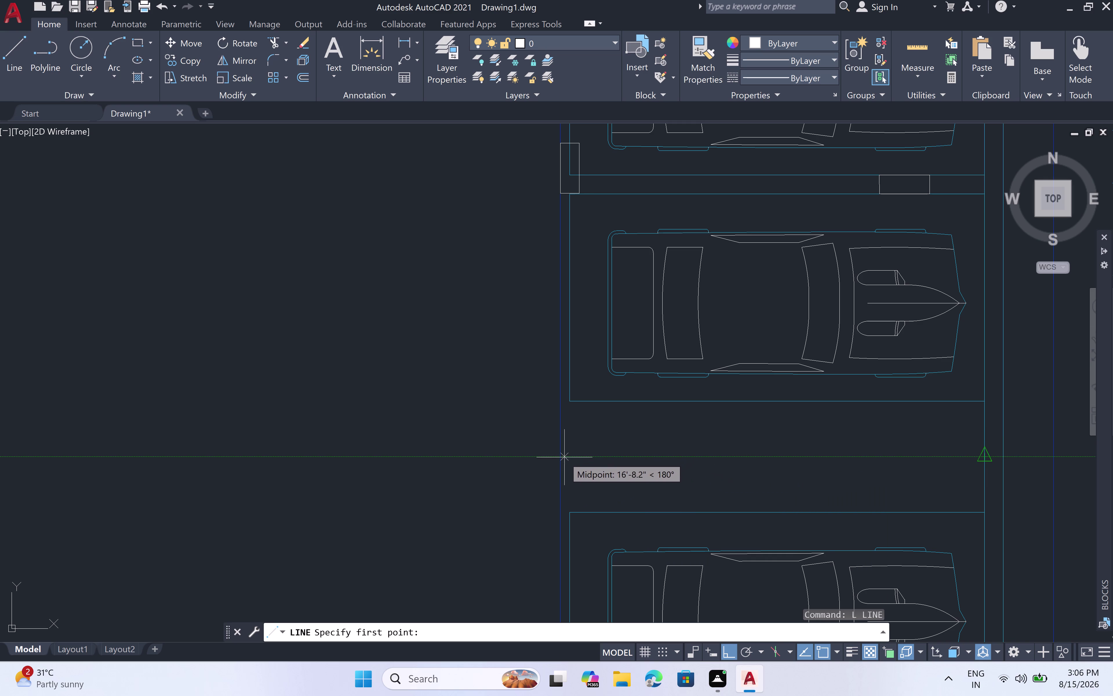
double_click(562, 459)
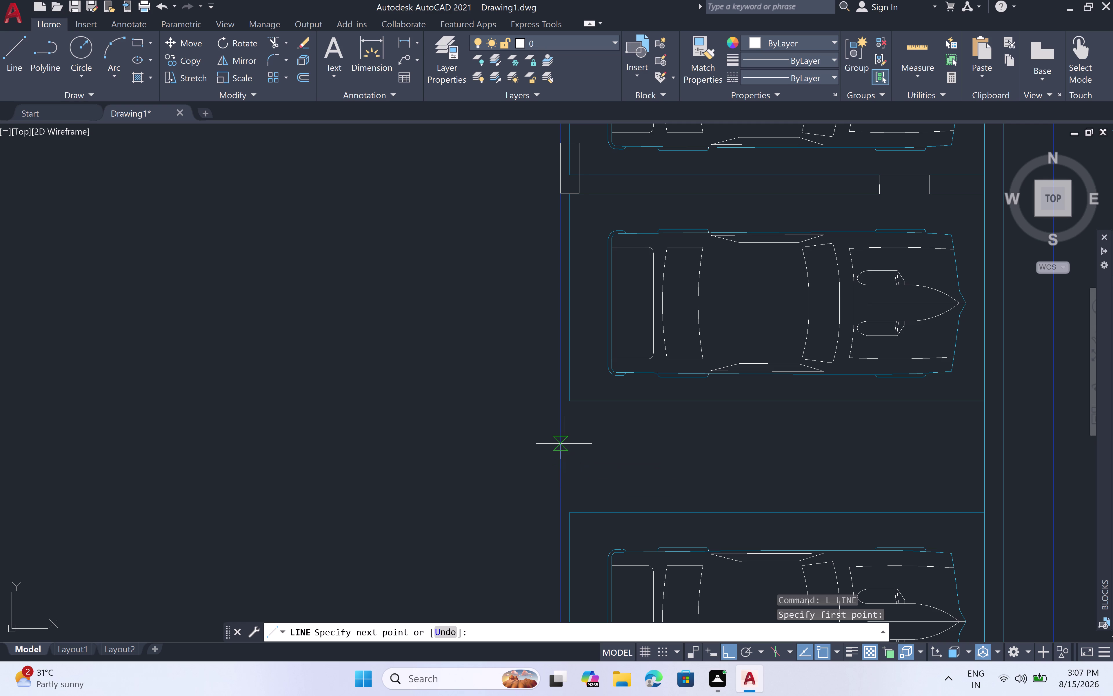
key(1)
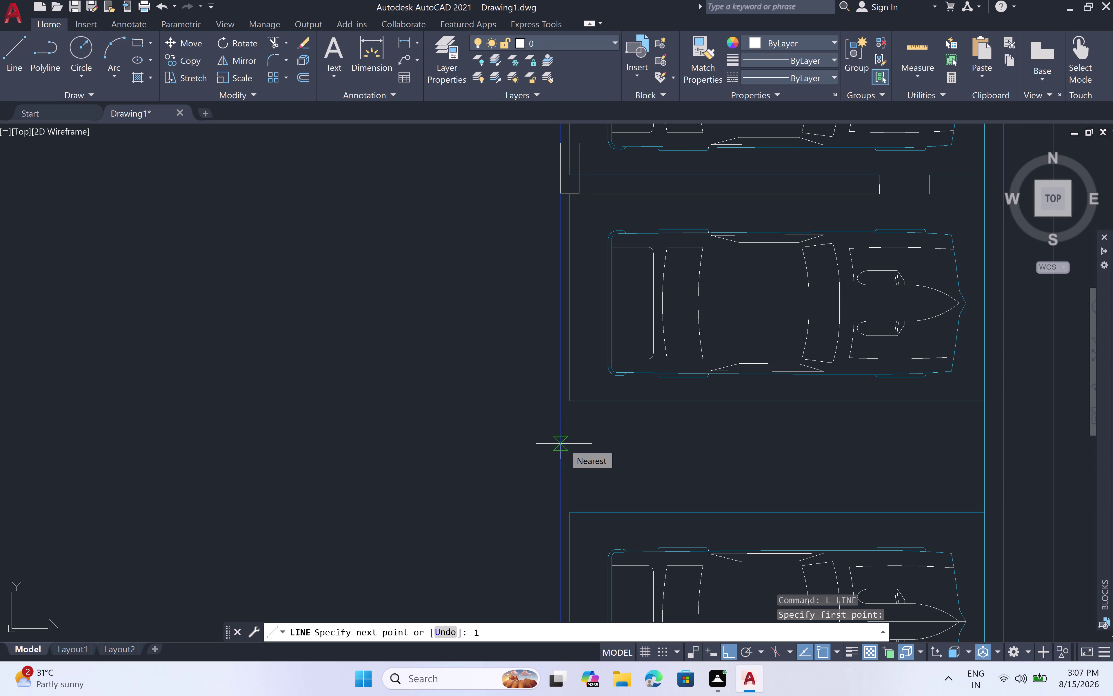
text(')
key(space)
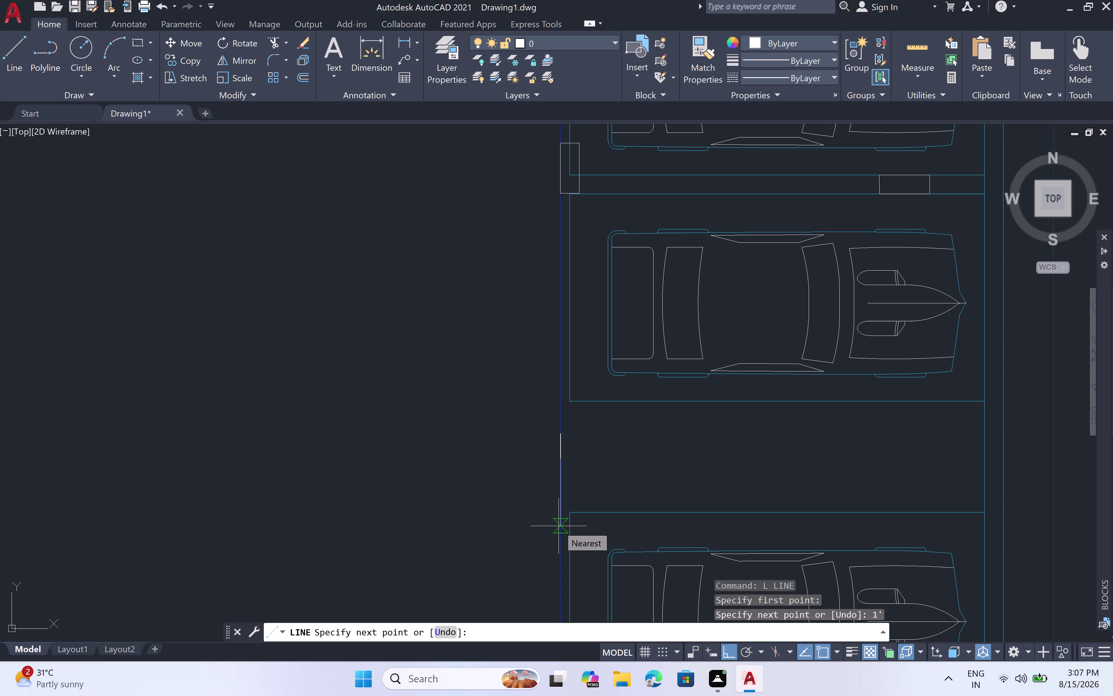
text(2')
key(space)
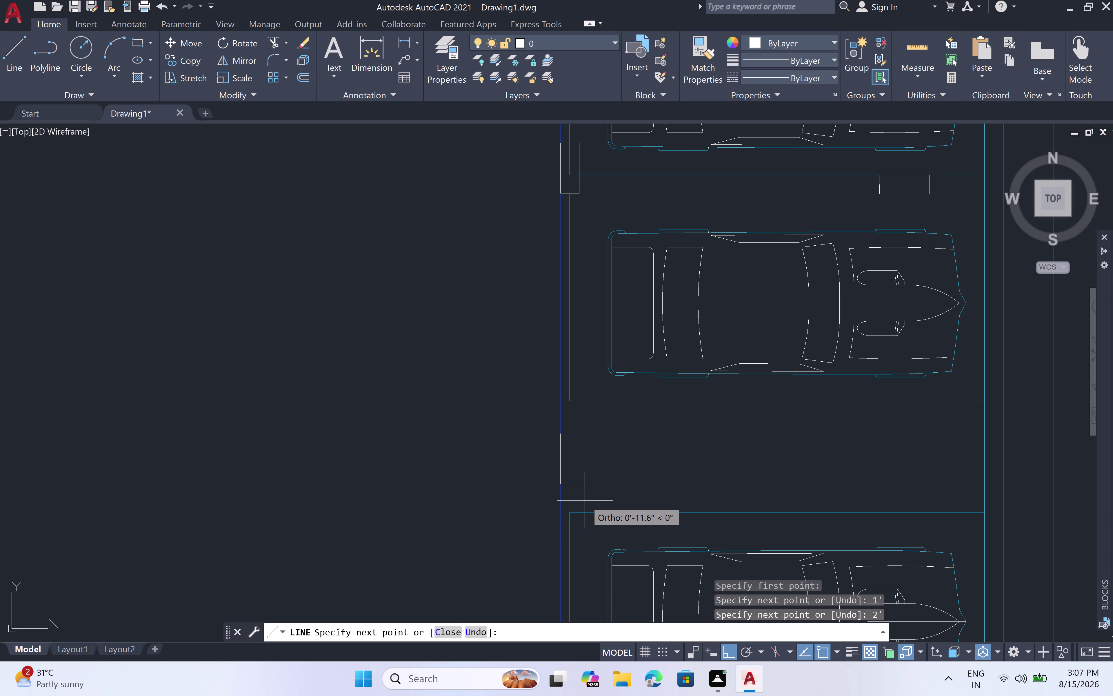
key(9)
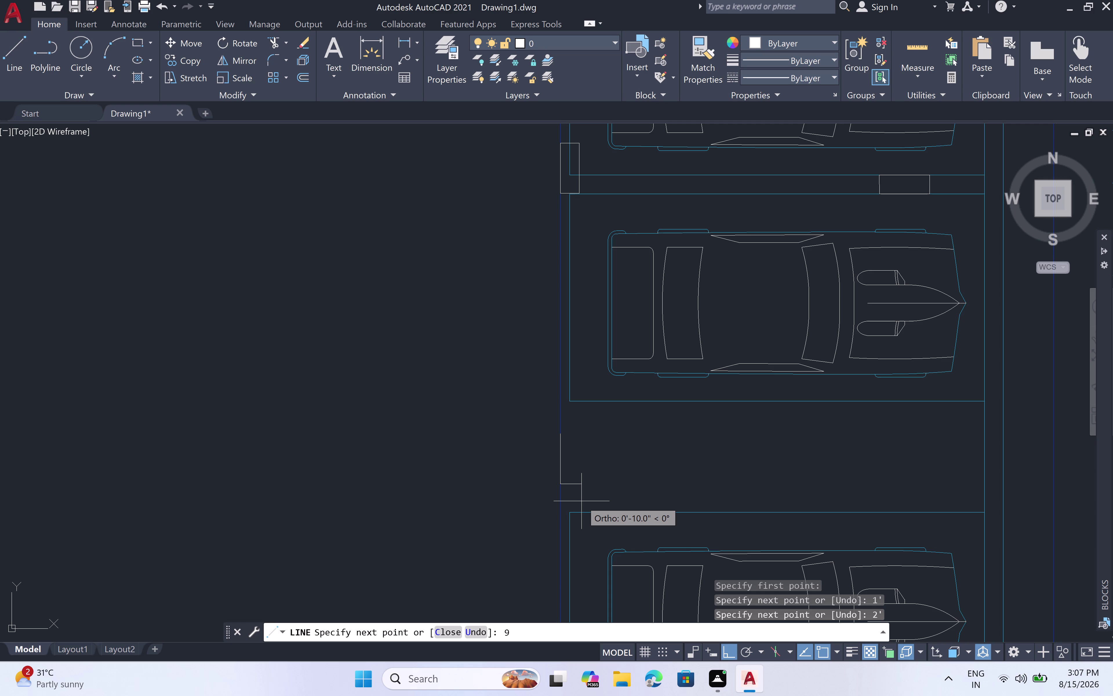
text(")
key(space)
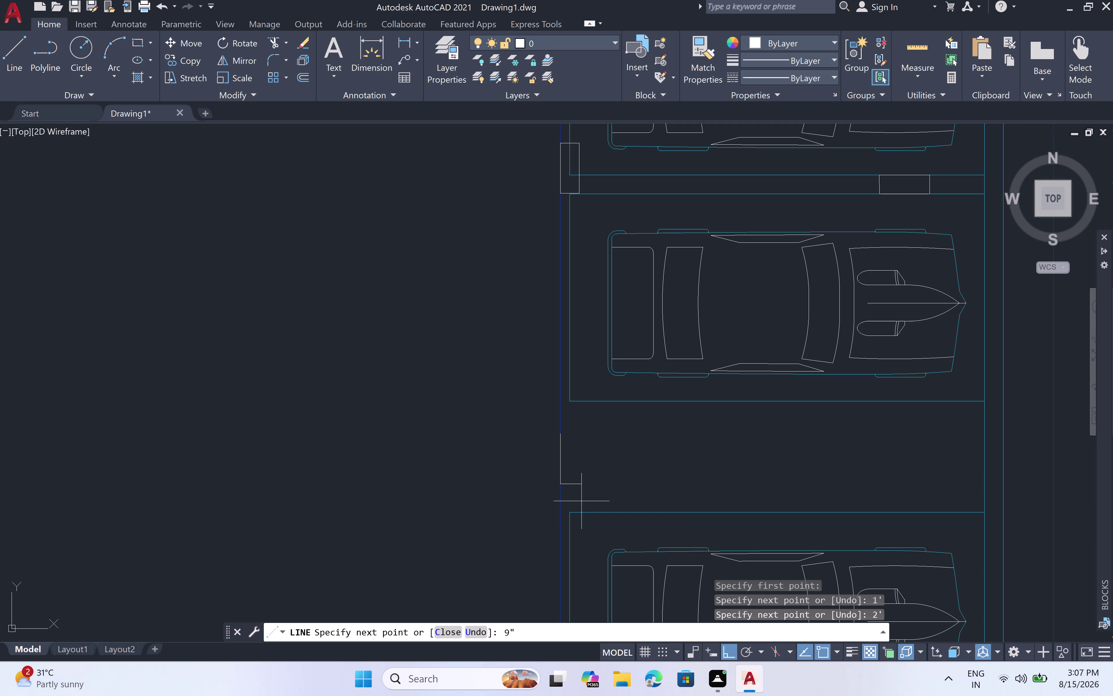
click(580, 435)
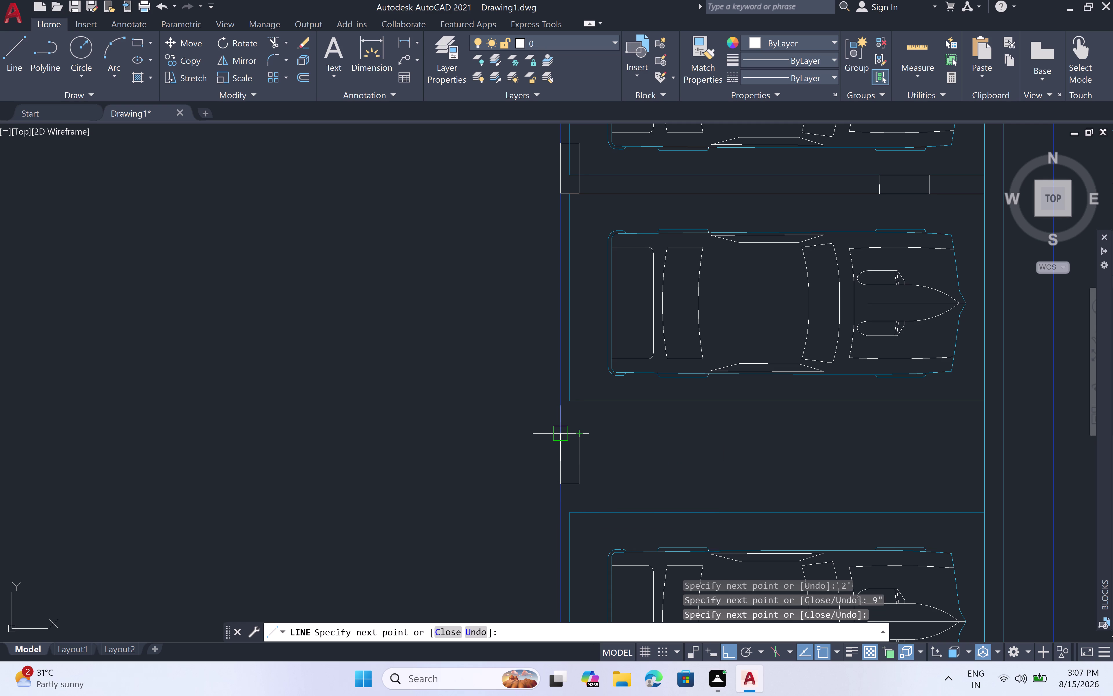
scroll(up, 3)
click(567, 443)
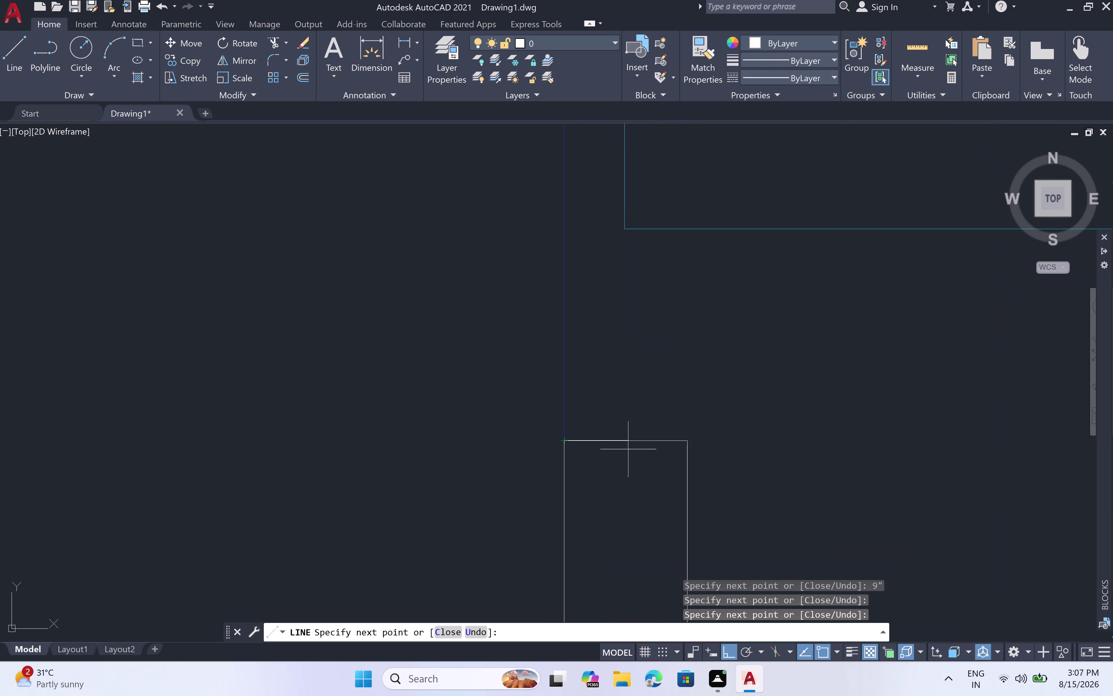
key(Escape)
scroll(down, 3)
scroll(down, 3)
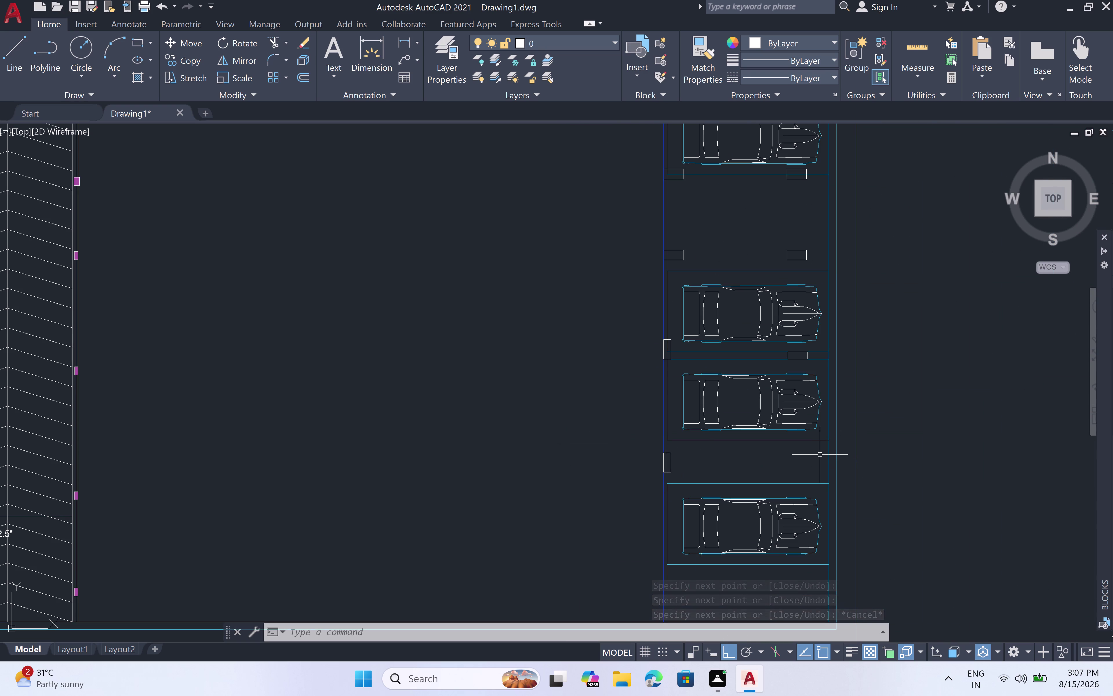
scroll(up, 3)
key(l)
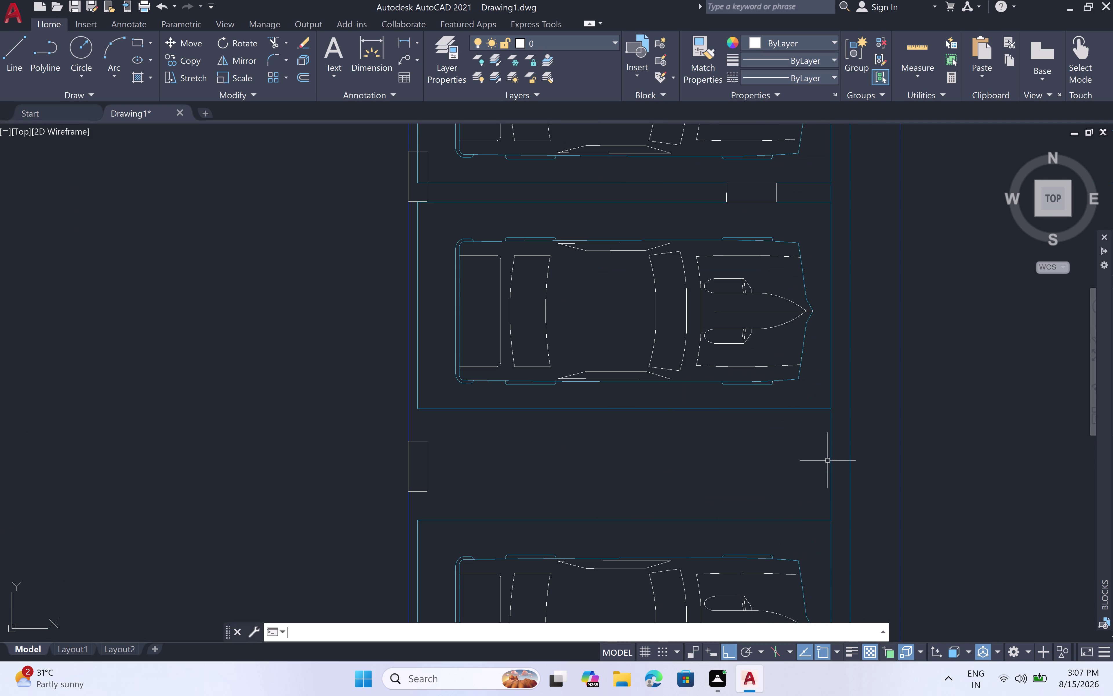
key(space)
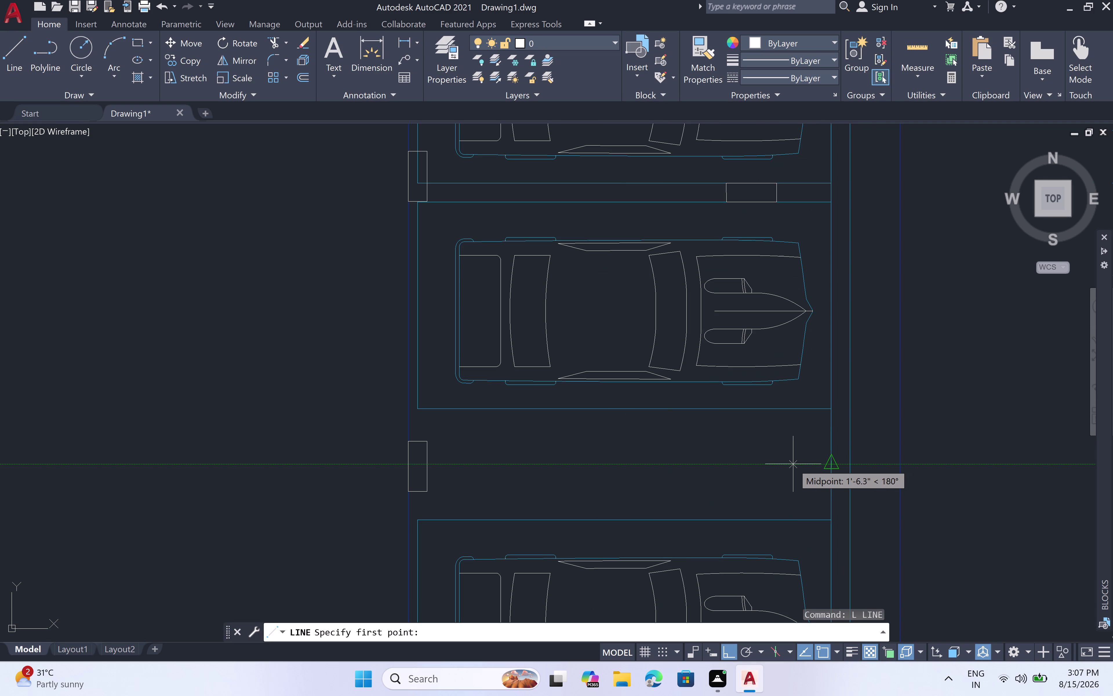
click(792, 464)
text(1)
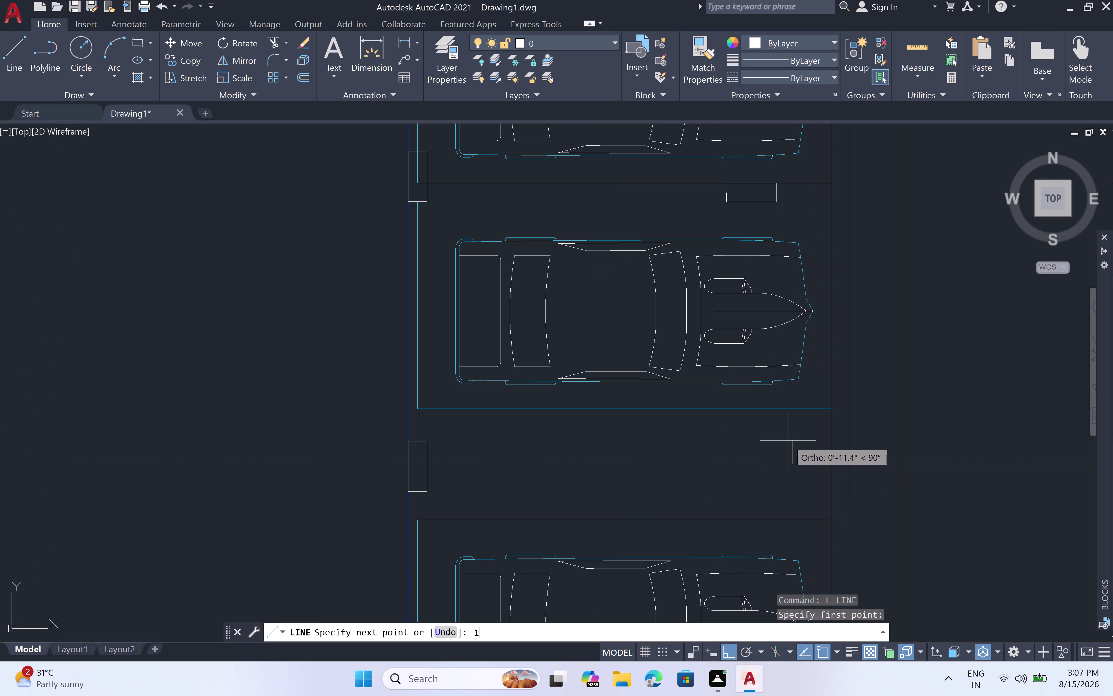
text(')
key(space)
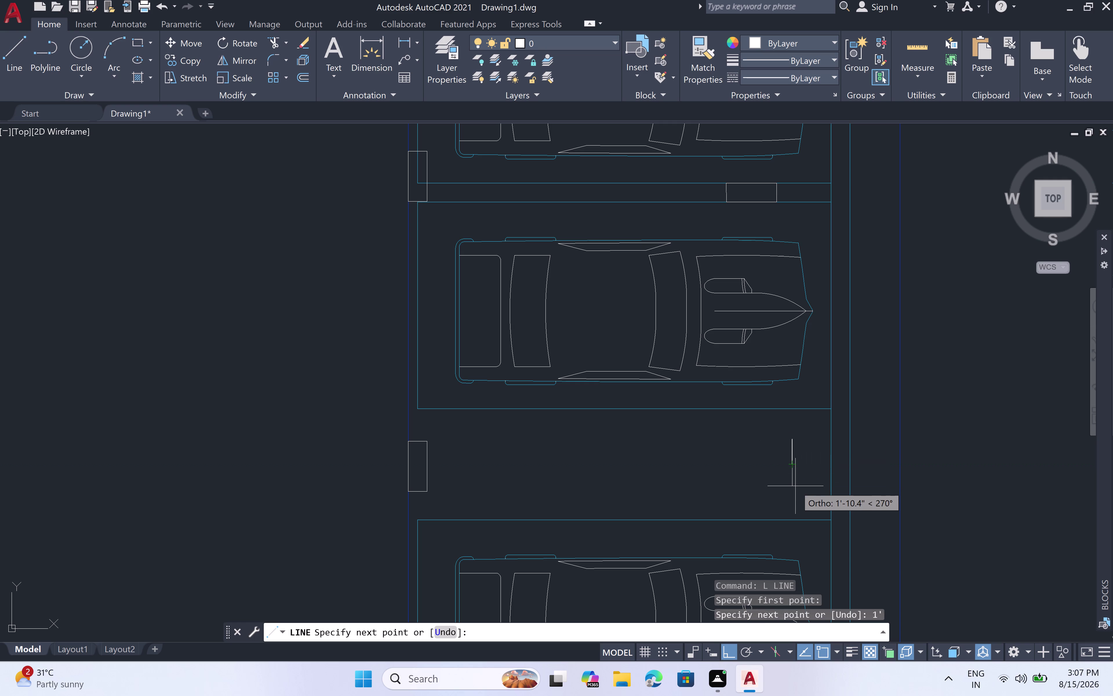
text(2')
key(space)
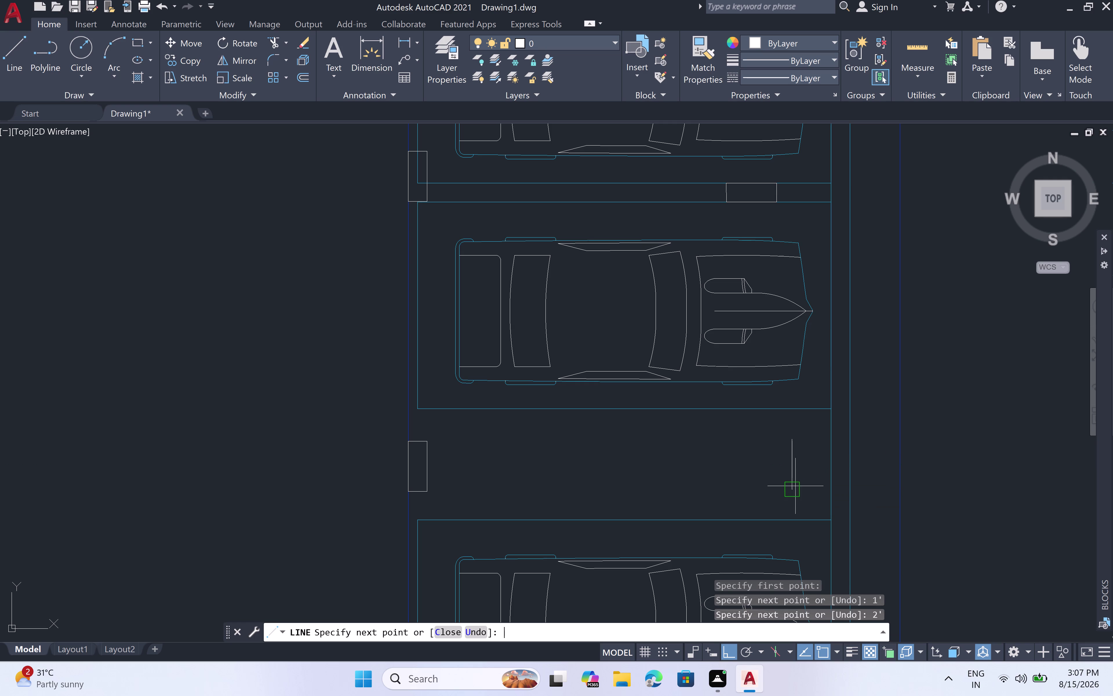
text(9)
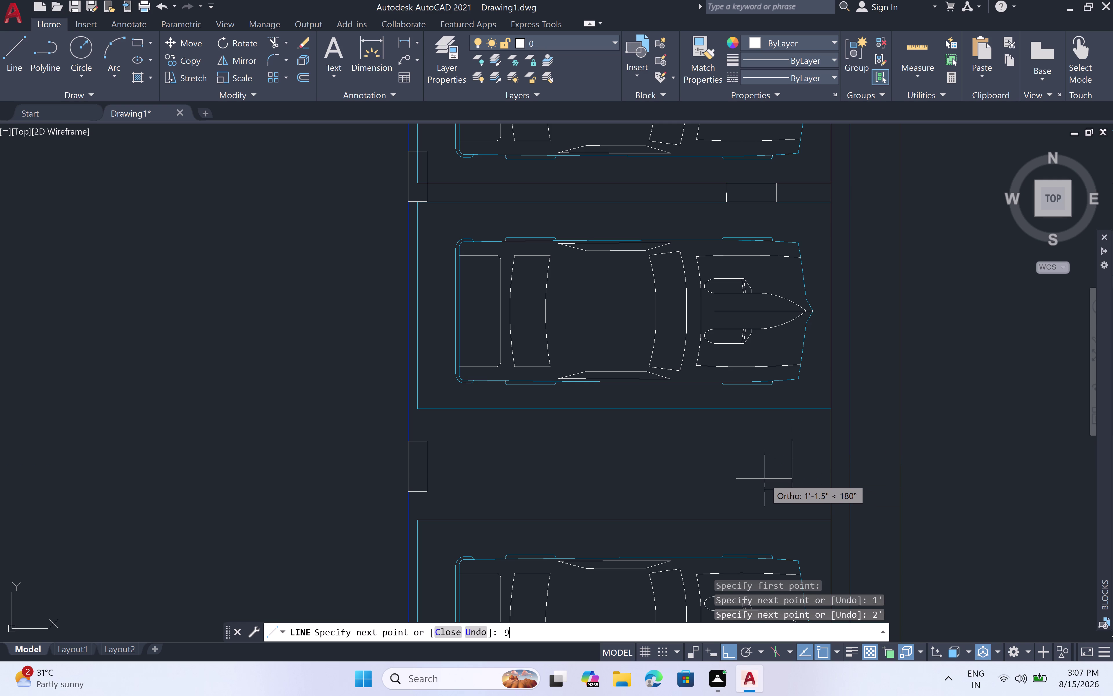
text(")
key(space)
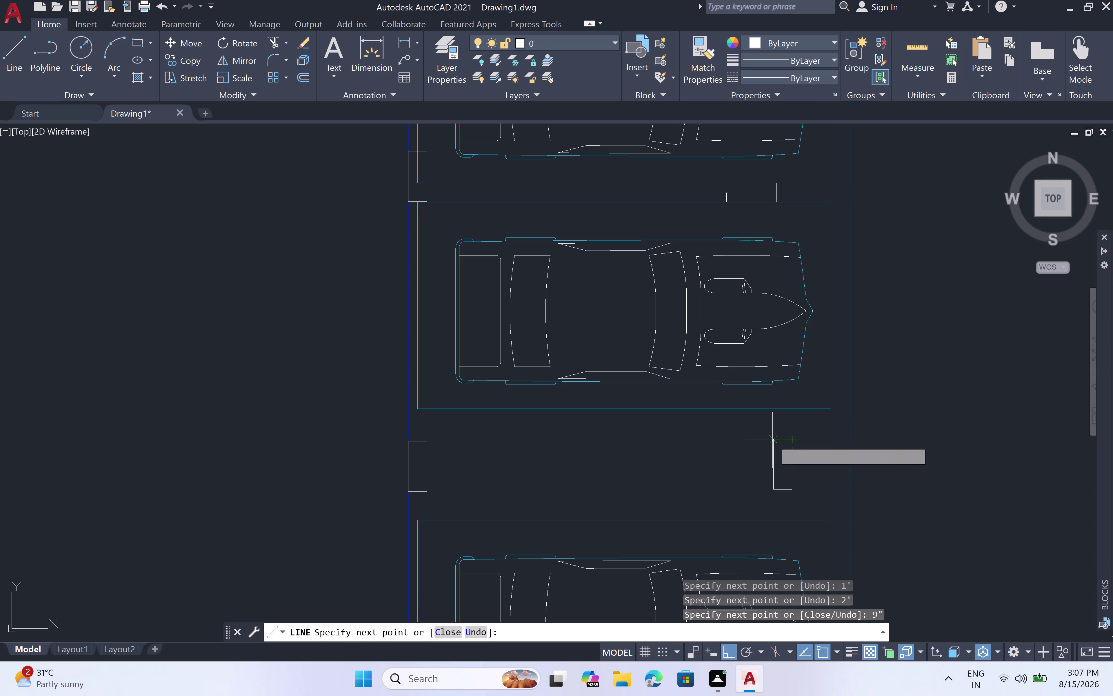
click(769, 441)
click(792, 438)
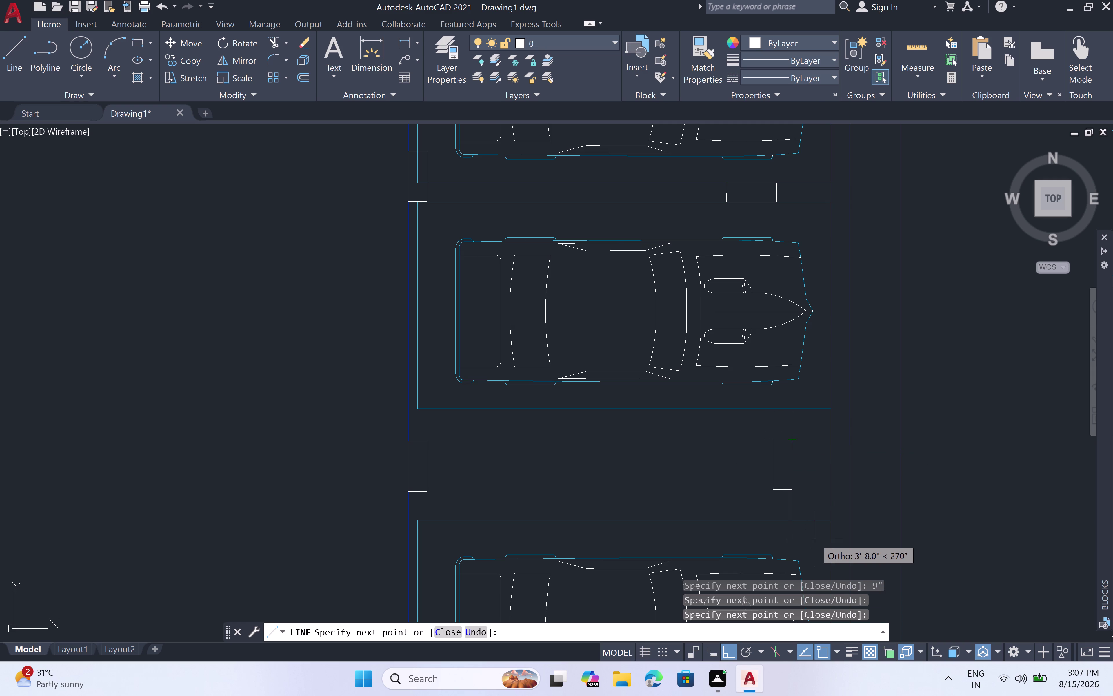
key(Escape)
scroll(down, 3)
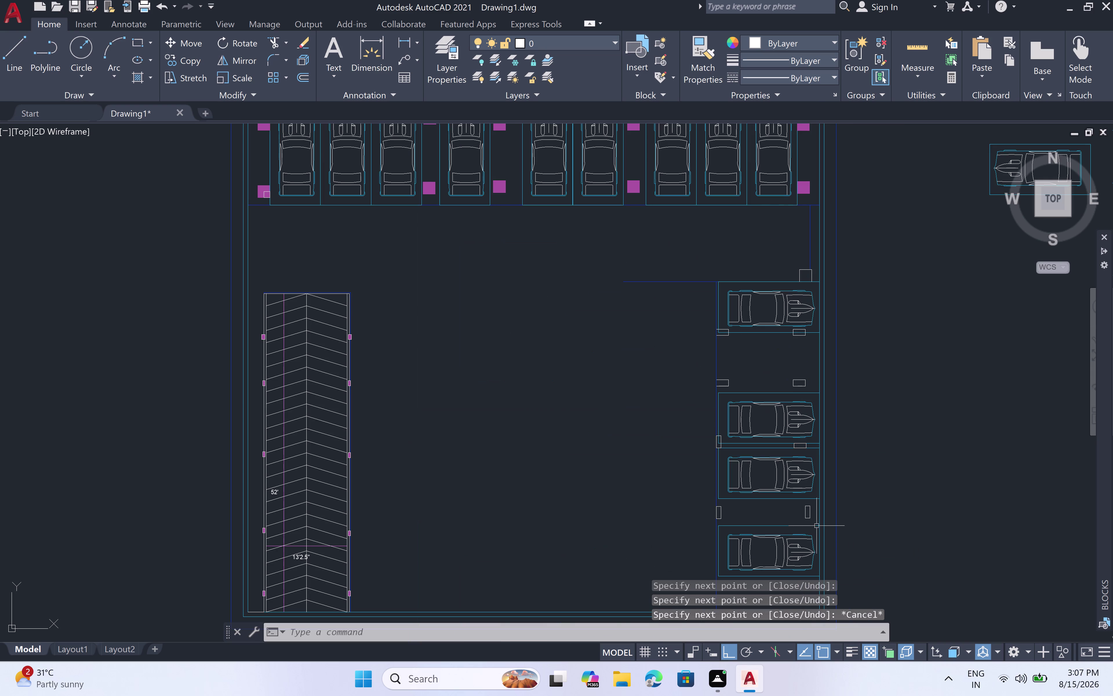
middle_drag(824, 543, 822, 528)
middle_drag(814, 474, 803, 387)
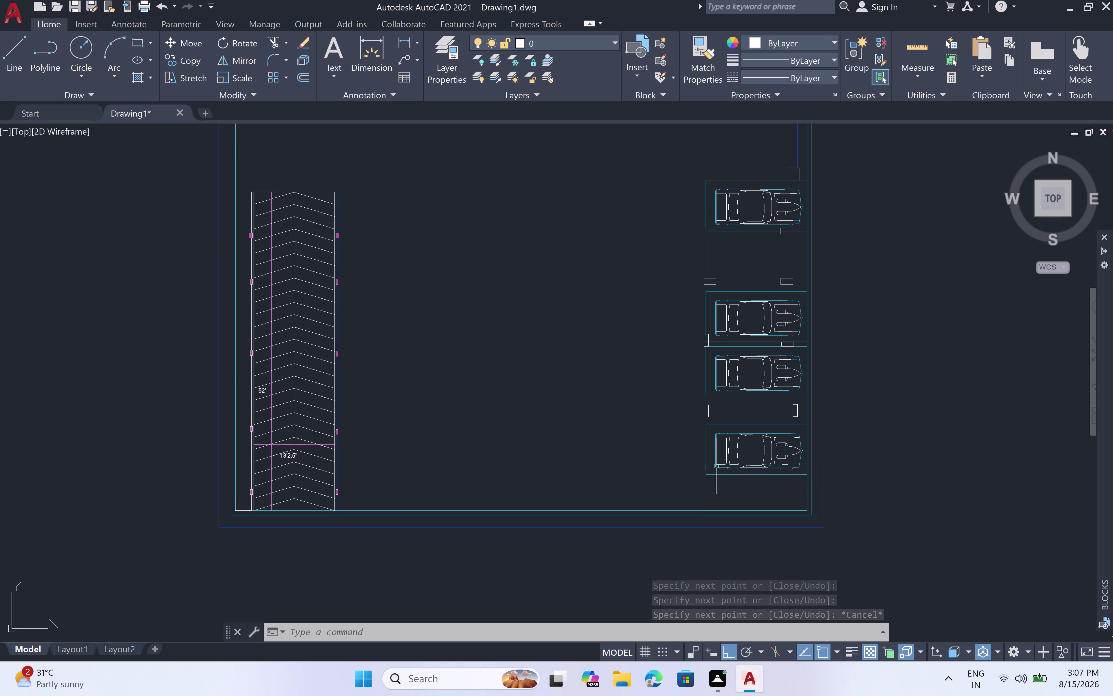
scroll(up, 3)
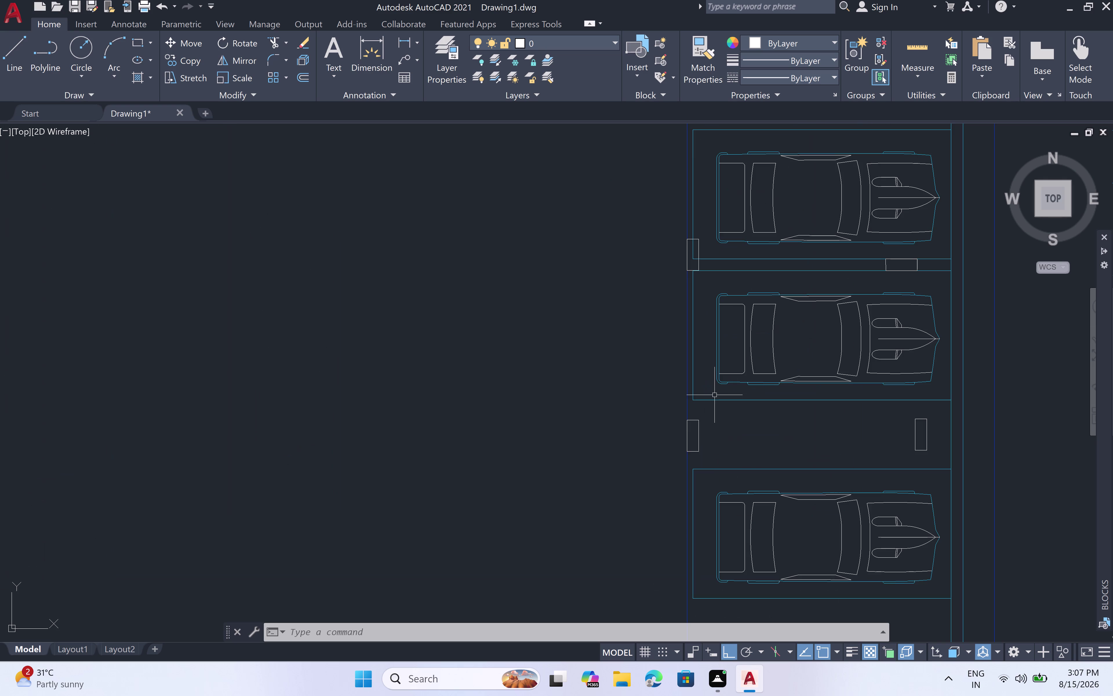
scroll(up, 3)
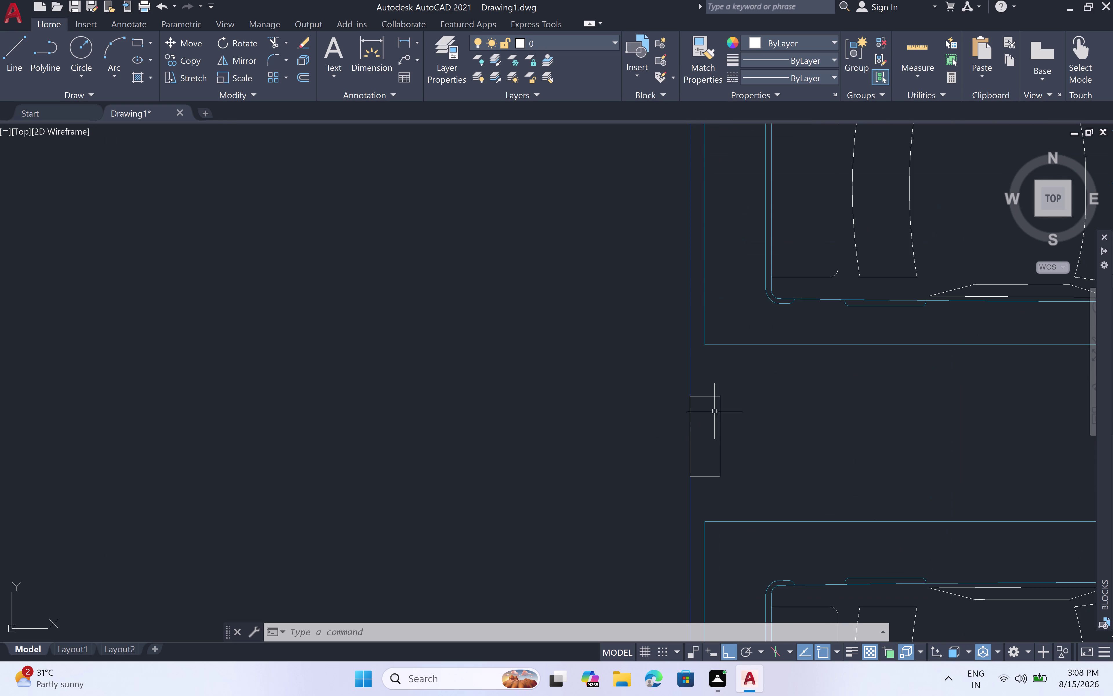
click(707, 395)
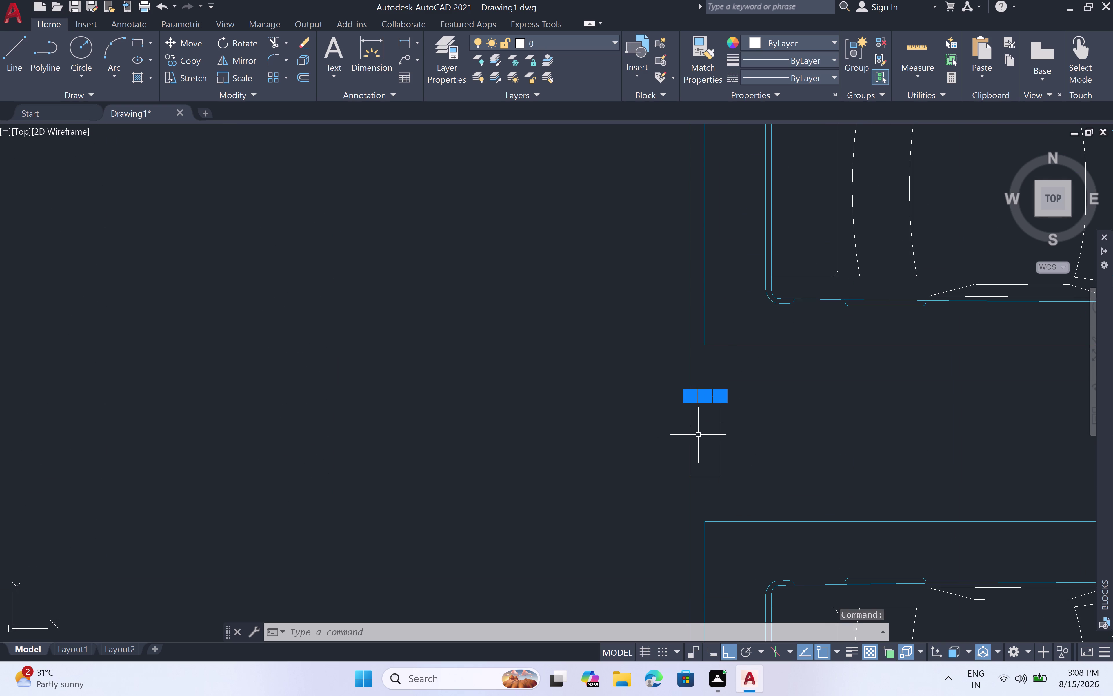
click(690, 439)
click(721, 440)
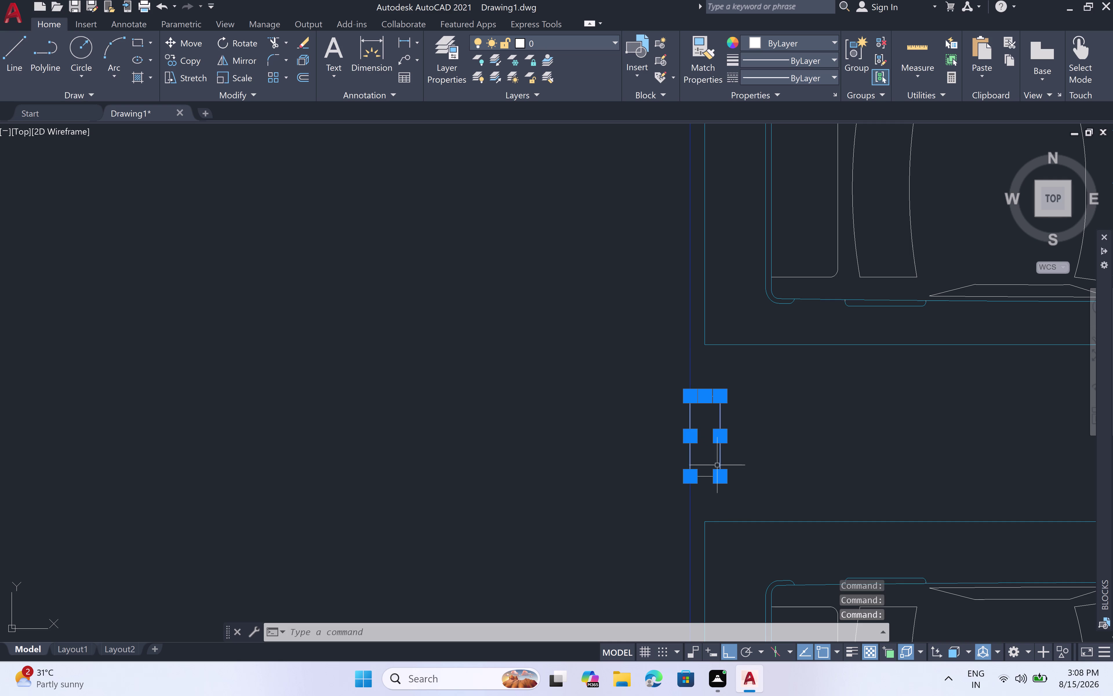
click(705, 475)
scroll(down, 3)
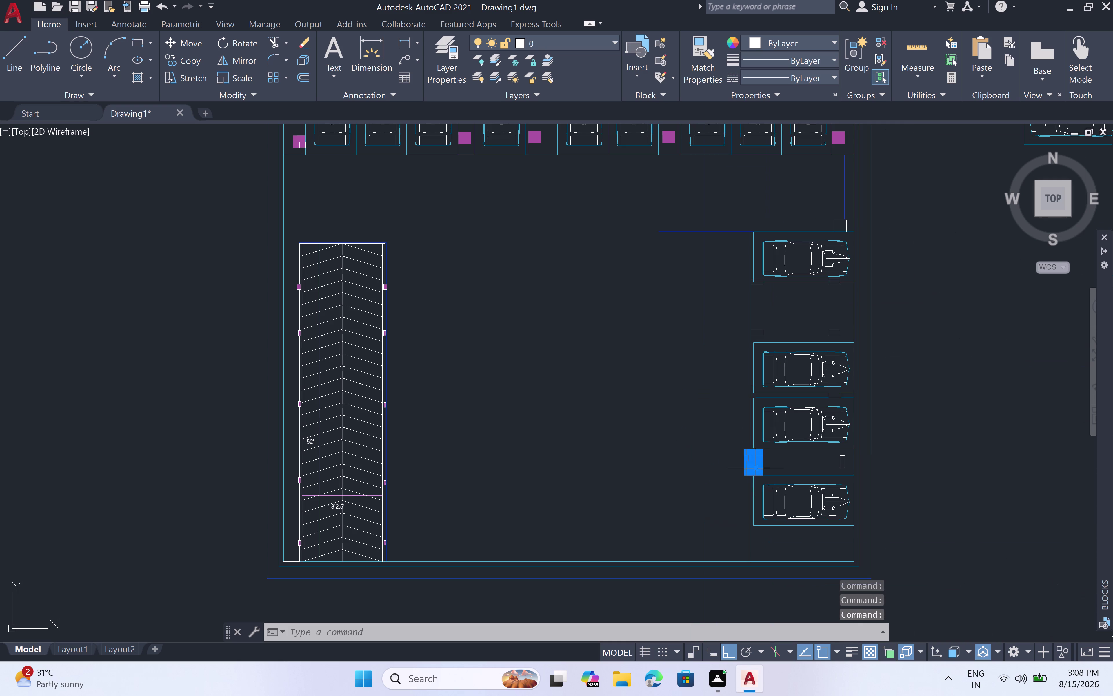
middle_drag(825, 460, 668, 456)
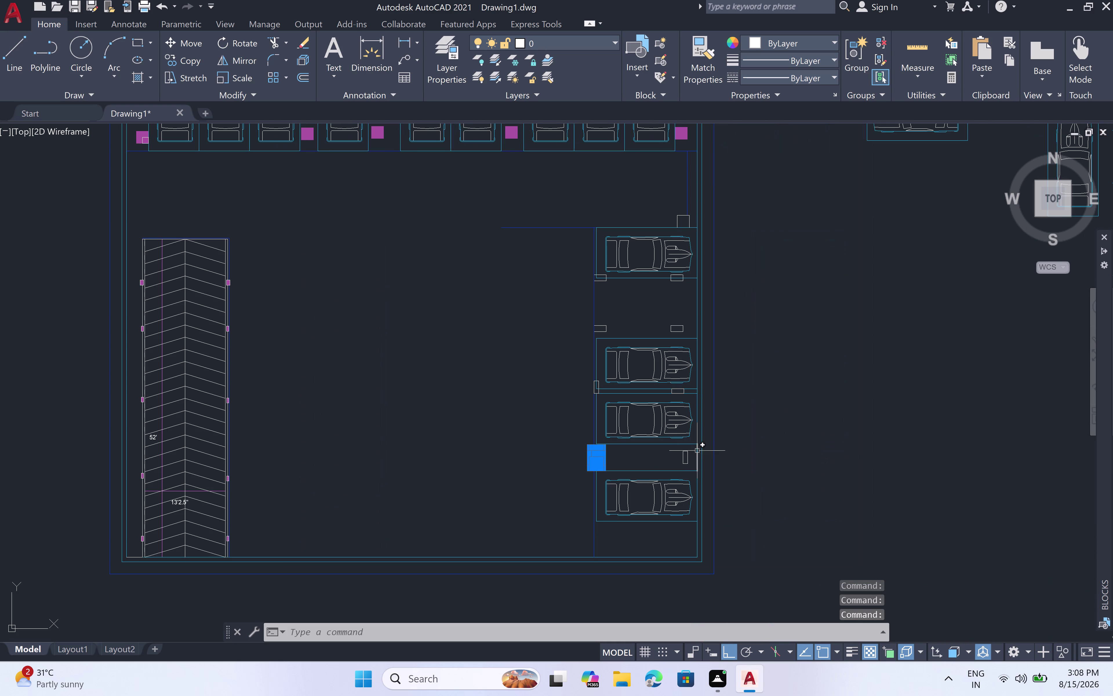
scroll(up, 3)
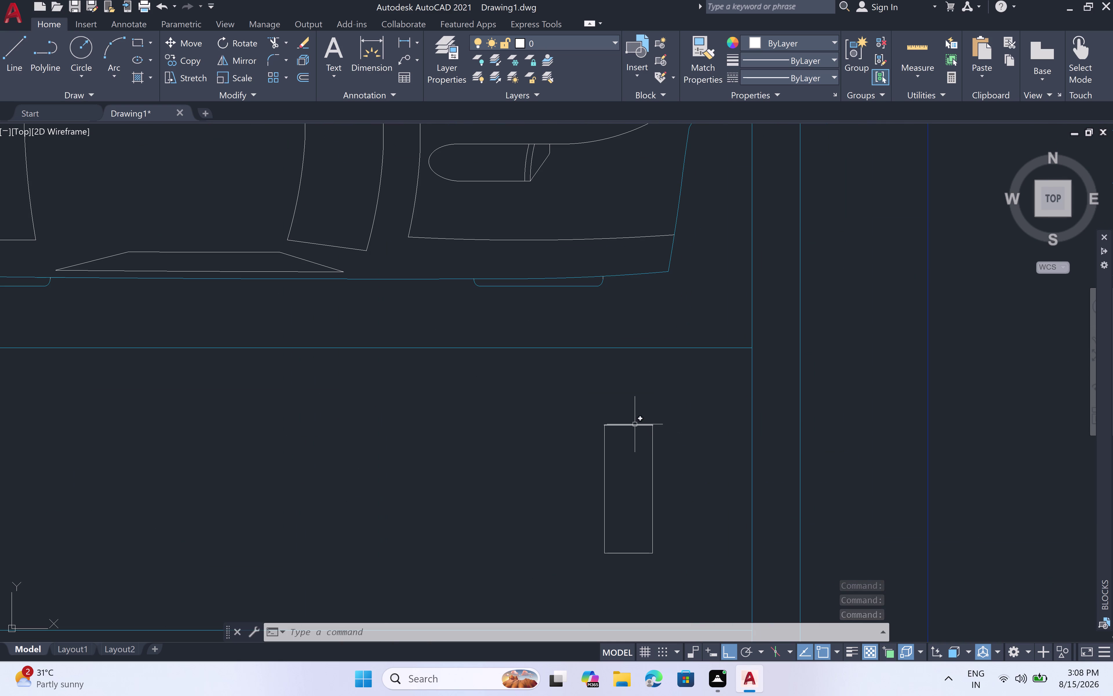
double_click(635, 423)
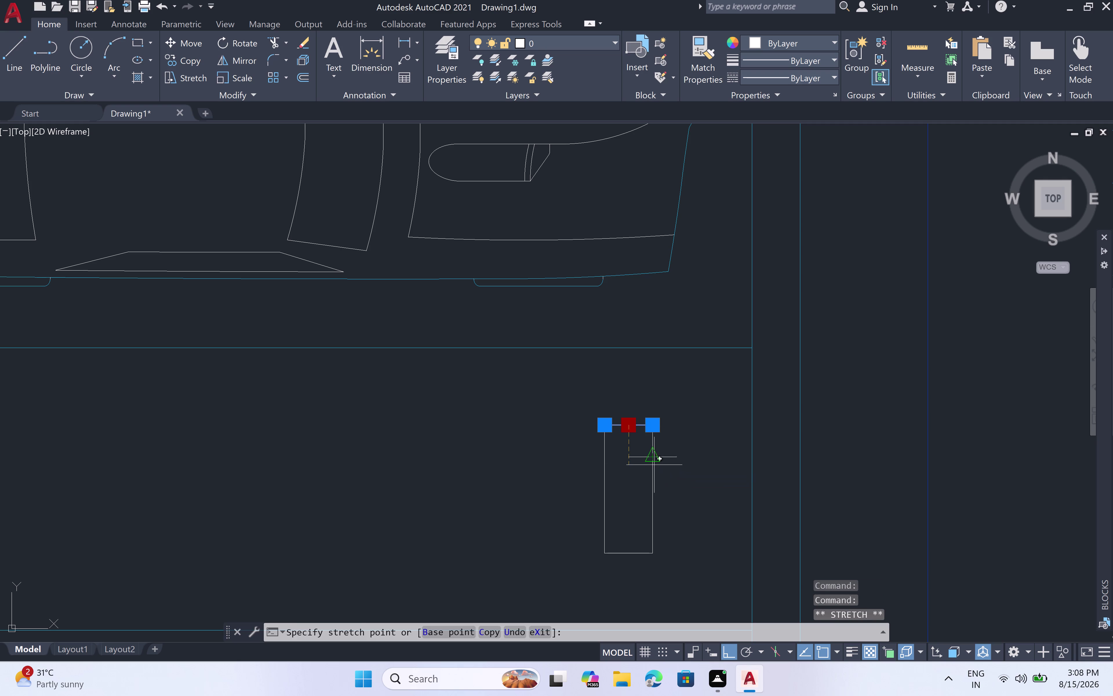
key(Escape)
click(654, 464)
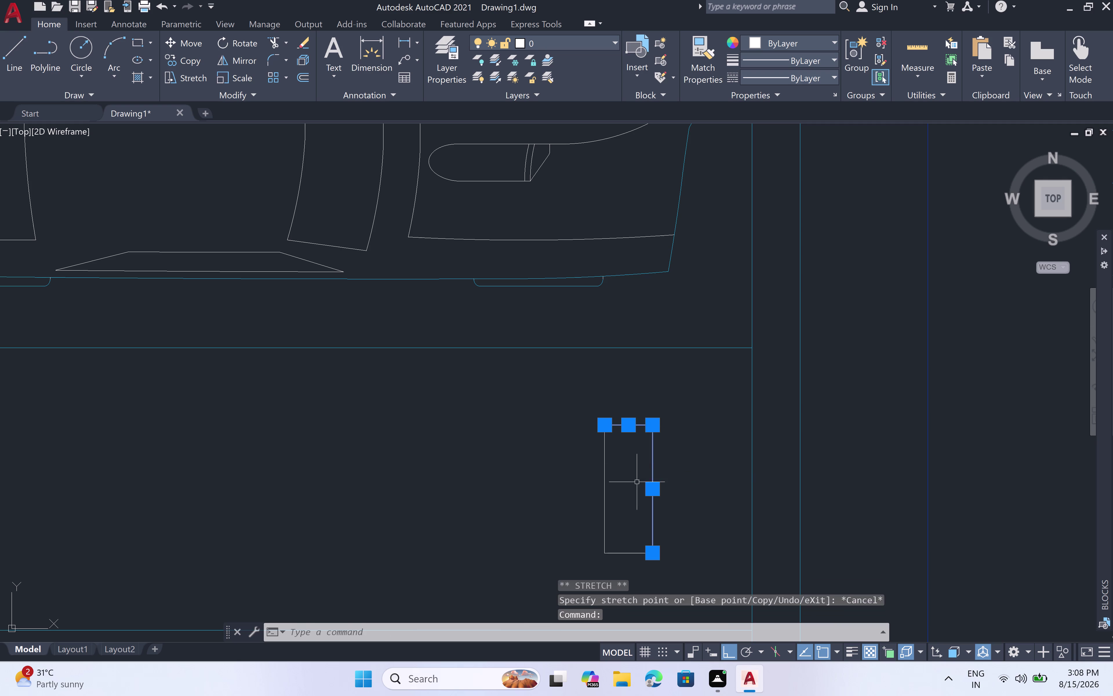
click(606, 484)
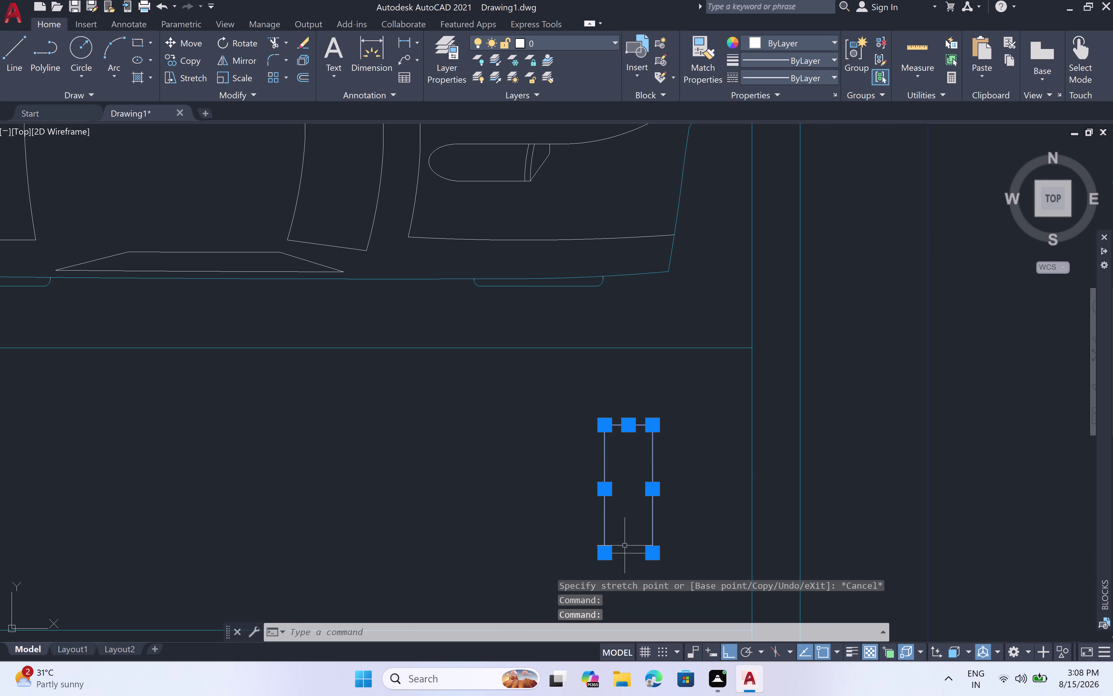
click(625, 556)
click(625, 554)
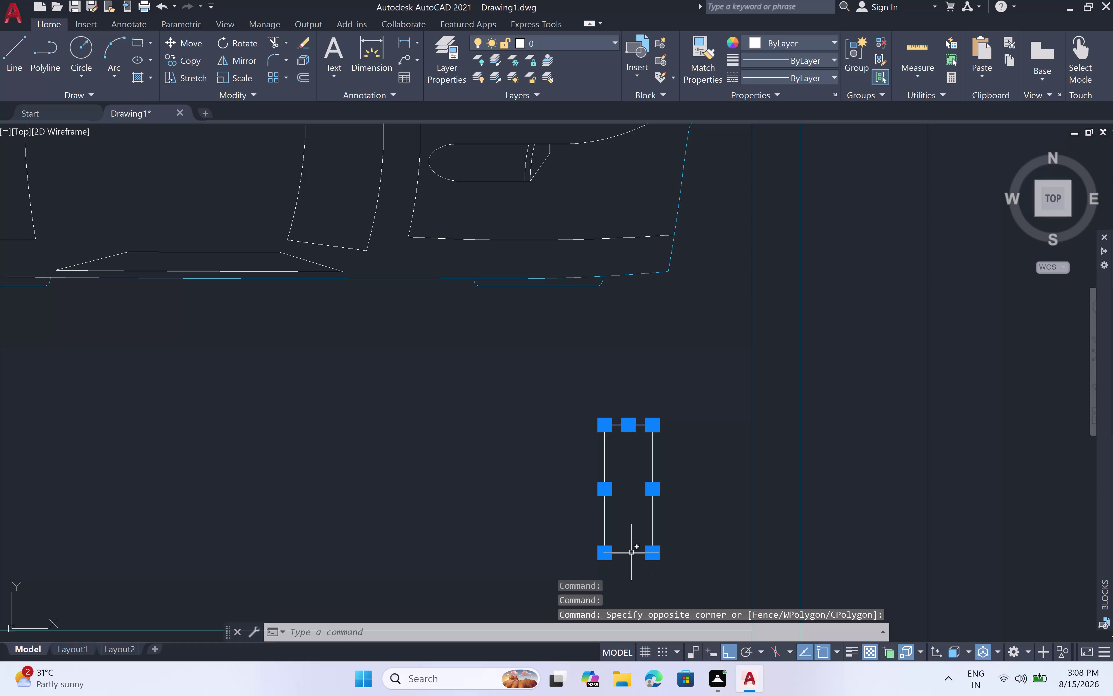
click(632, 552)
key(c)
key(o)
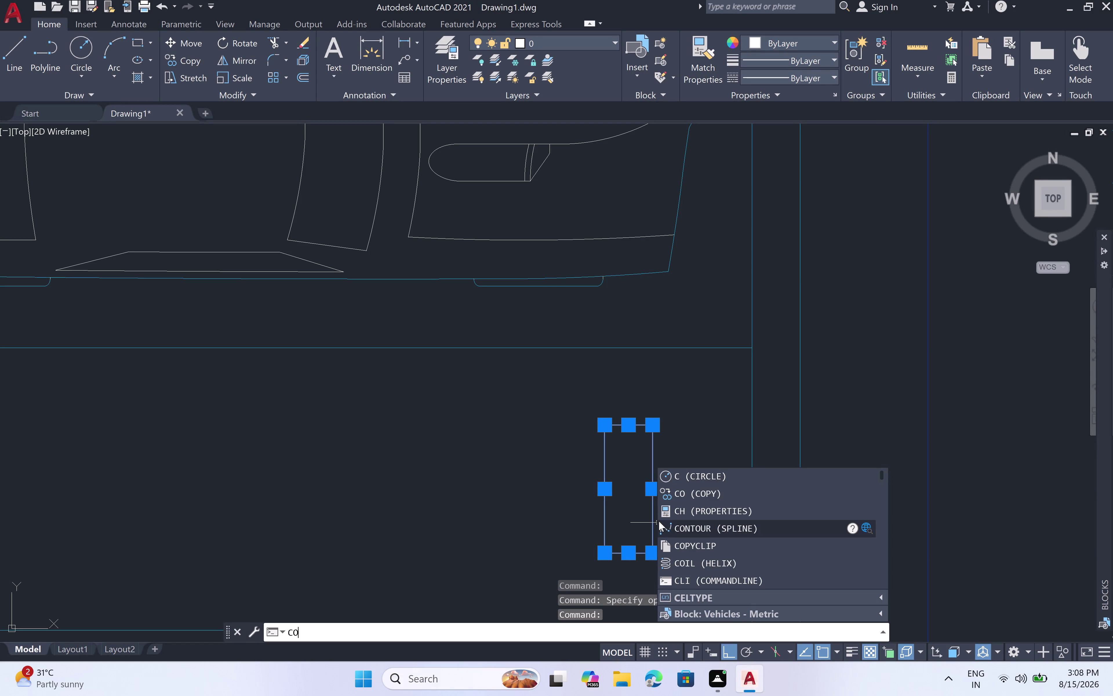
Cancel the accidentally started spline.
key(space)
scroll(down, 3)
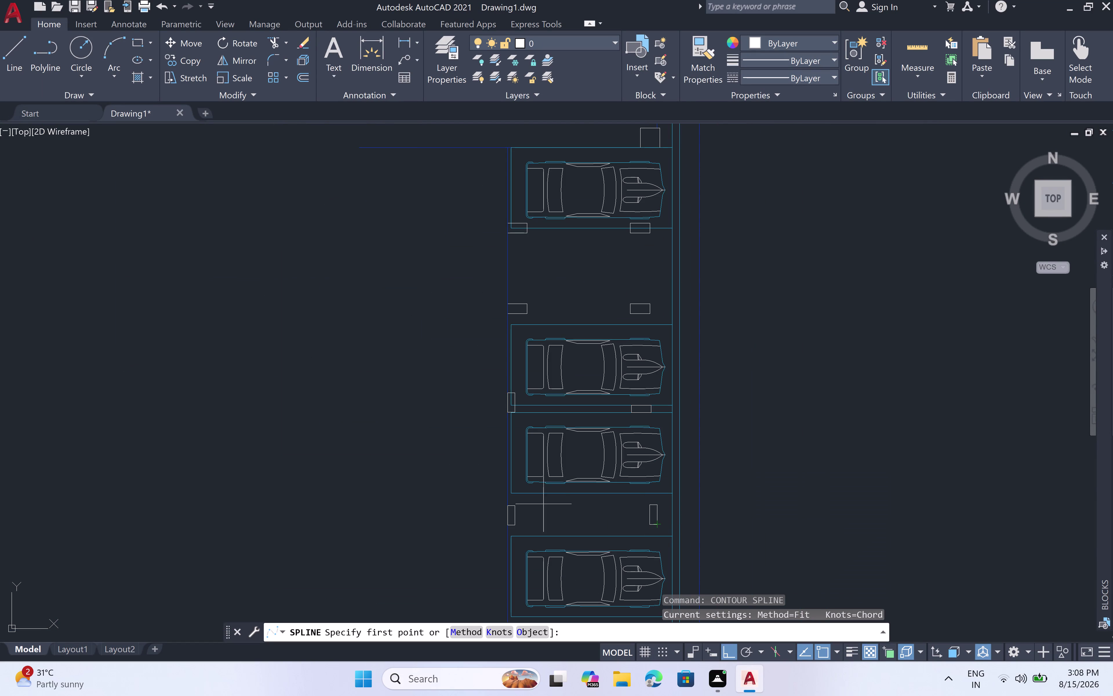
scroll(up, 3)
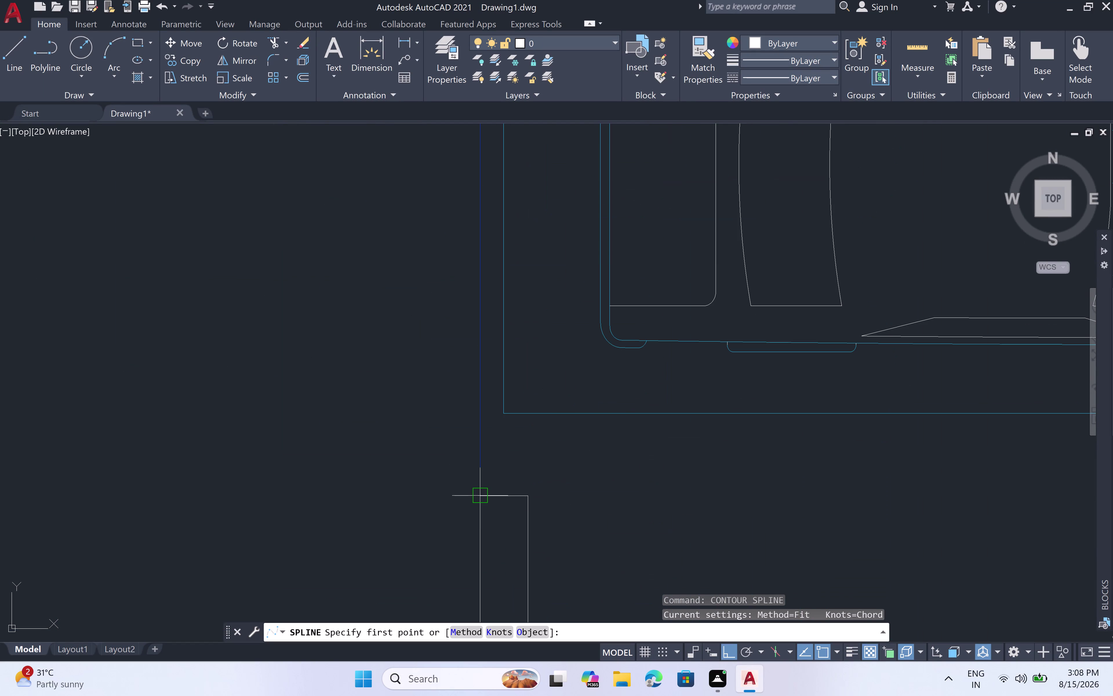
click(481, 499)
key(Escape)
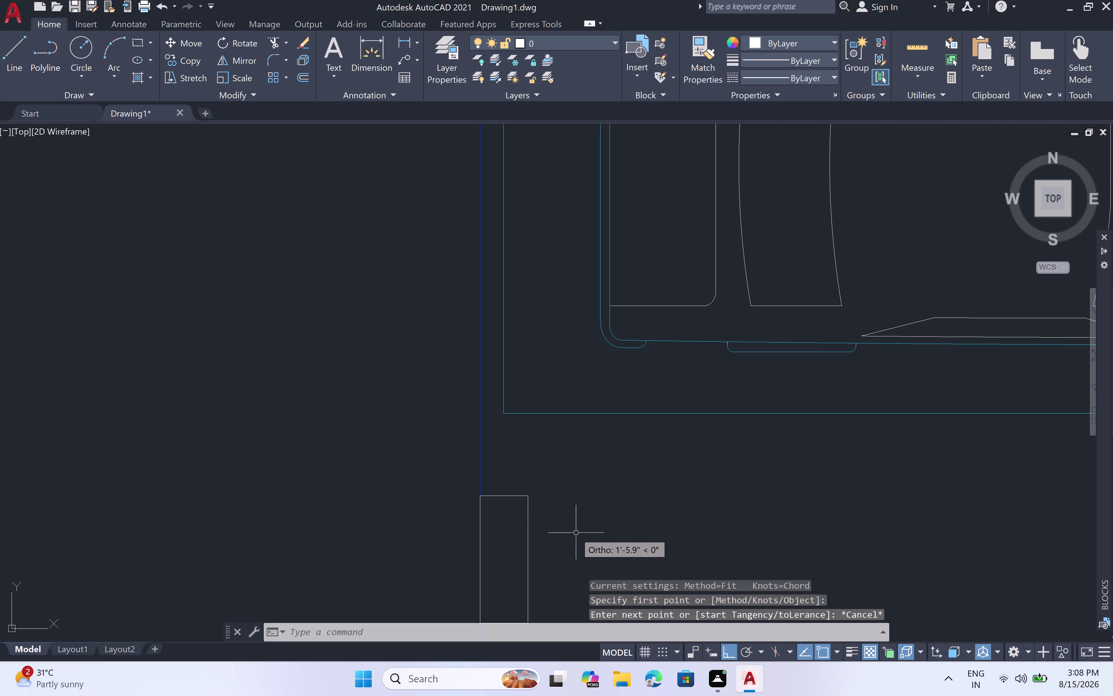
scroll(down, 3)
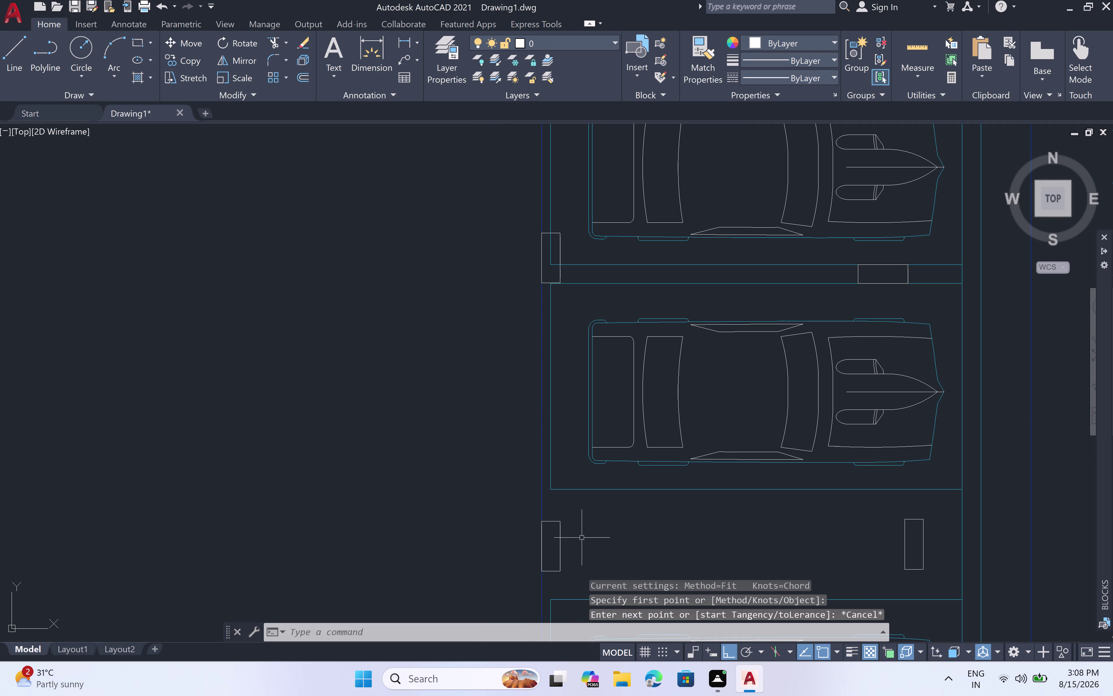
Window-select the left and right post markers between the parking bays.
click(572, 518)
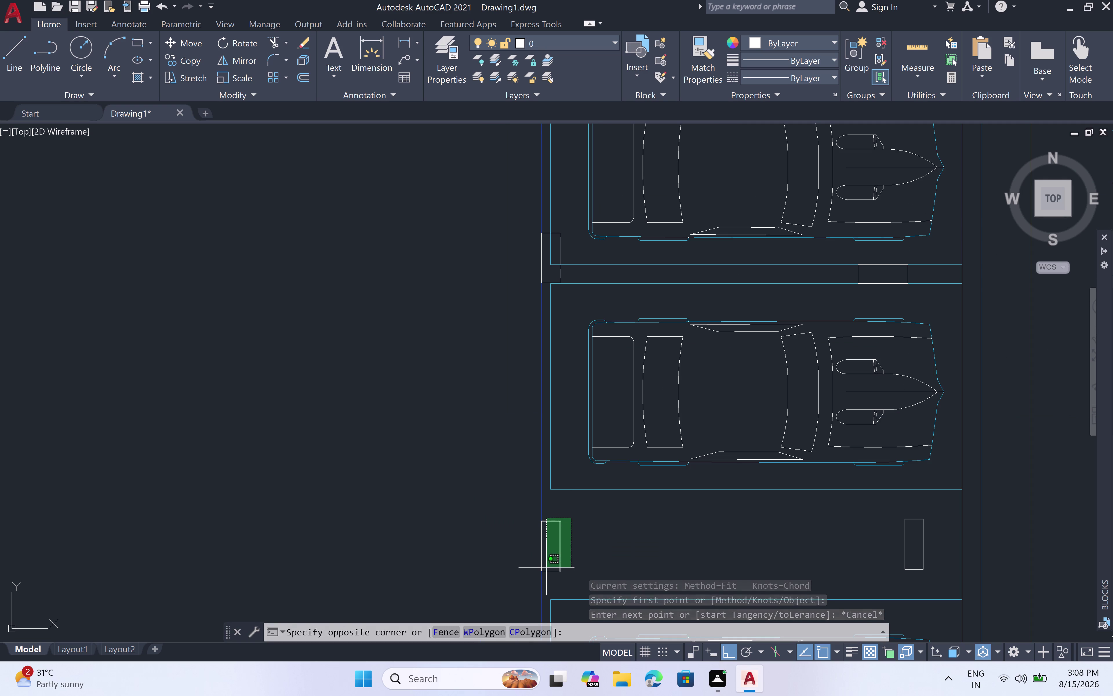
click(546, 578)
scroll(up, 3)
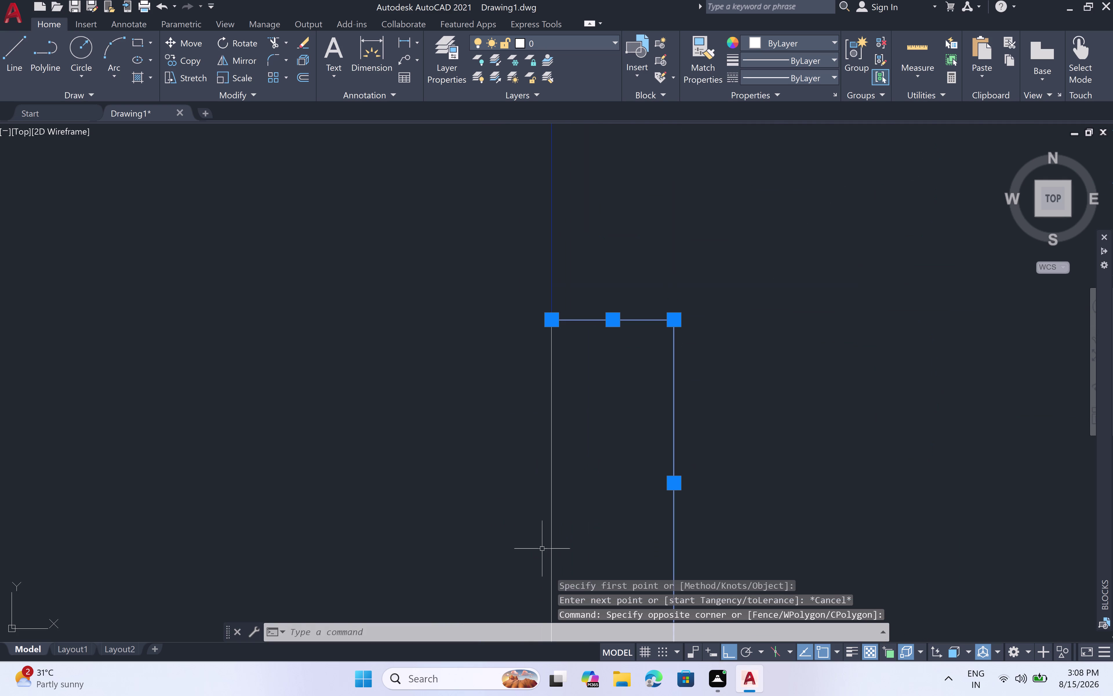
click(551, 533)
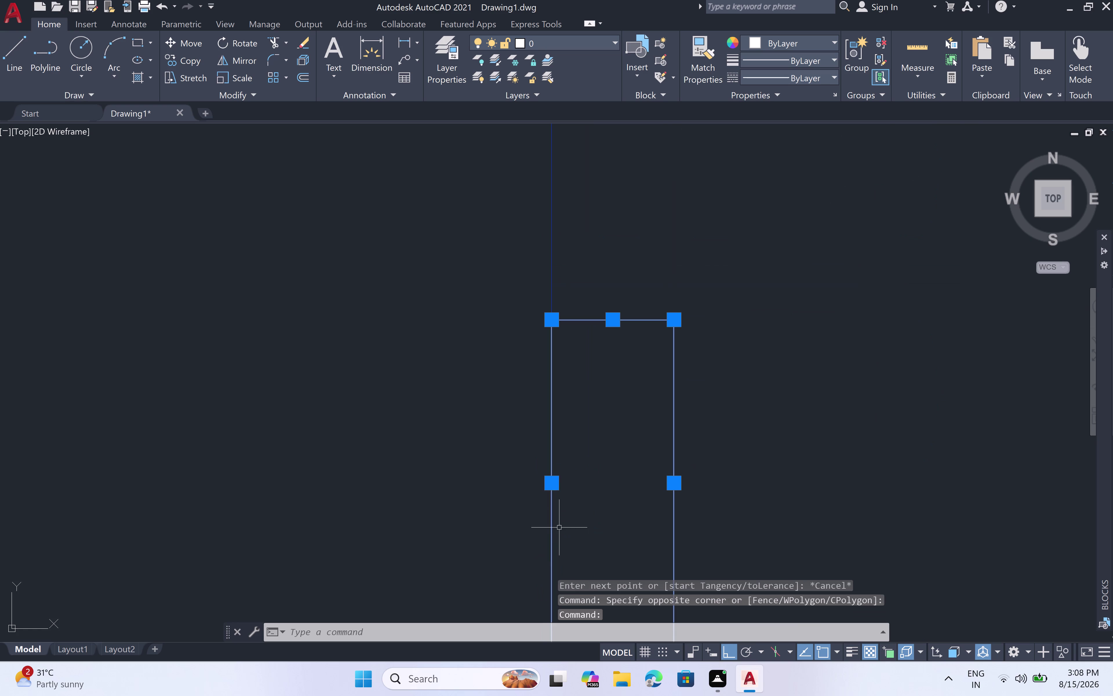
scroll(down, 3)
middle_drag(749, 537, 589, 485)
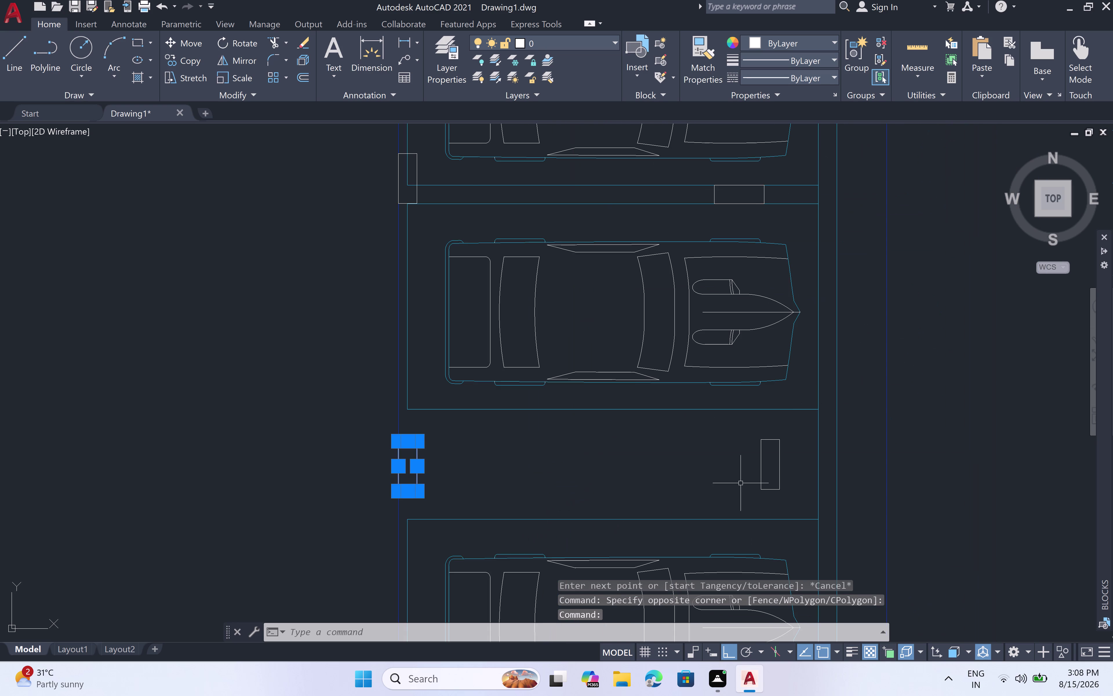
scroll(up, 3)
click(869, 359)
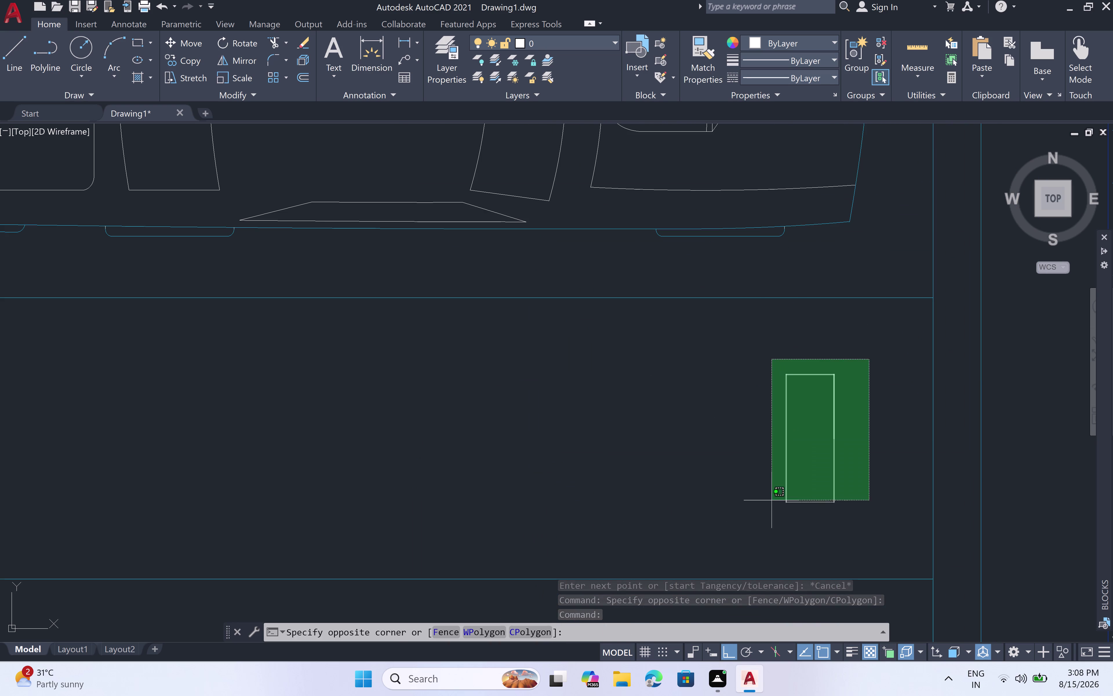
click(771, 522)
scroll(down, 3)
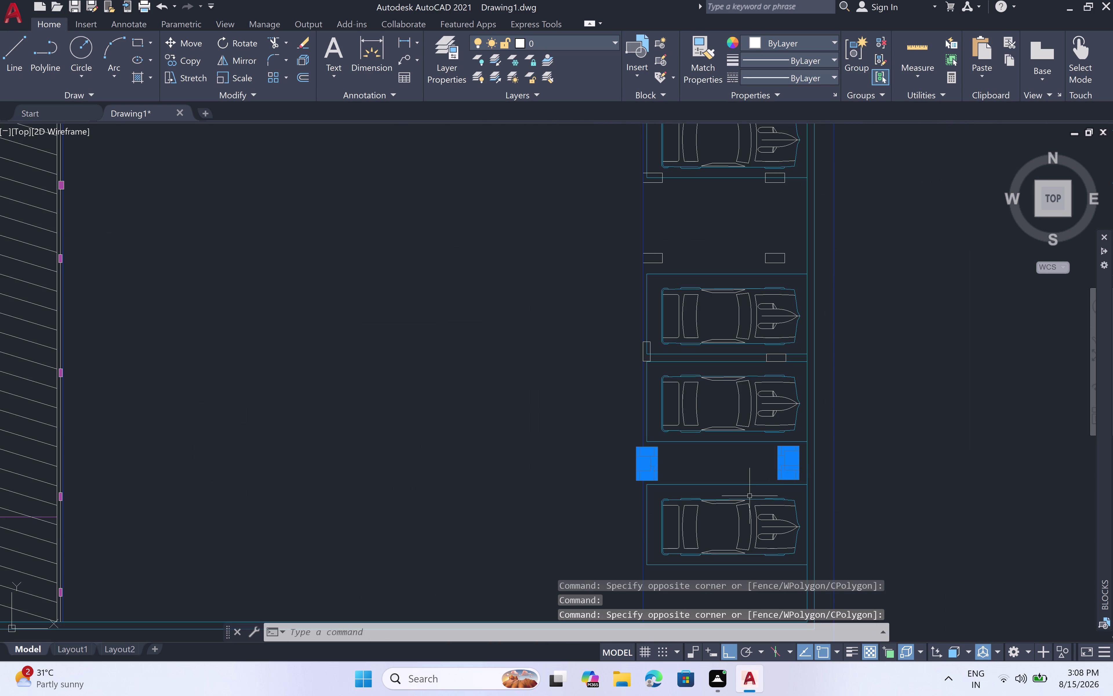
Copy both posts from a base point on the left post to below the bottom bay.
key(c)
key(0)
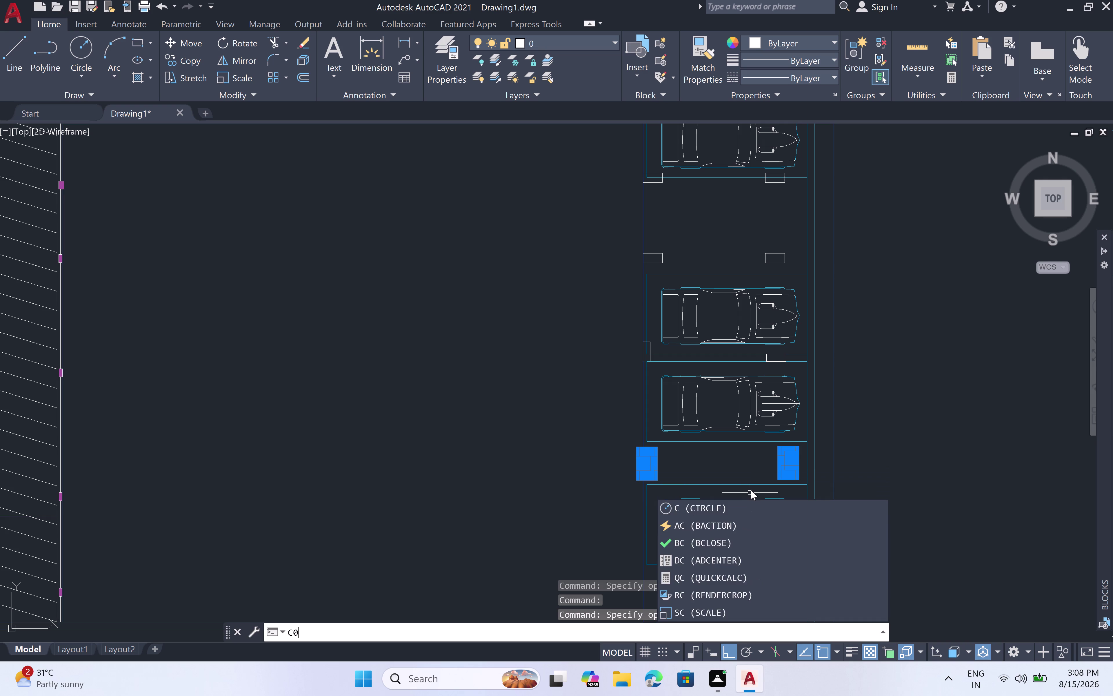
key(space)
key(c)
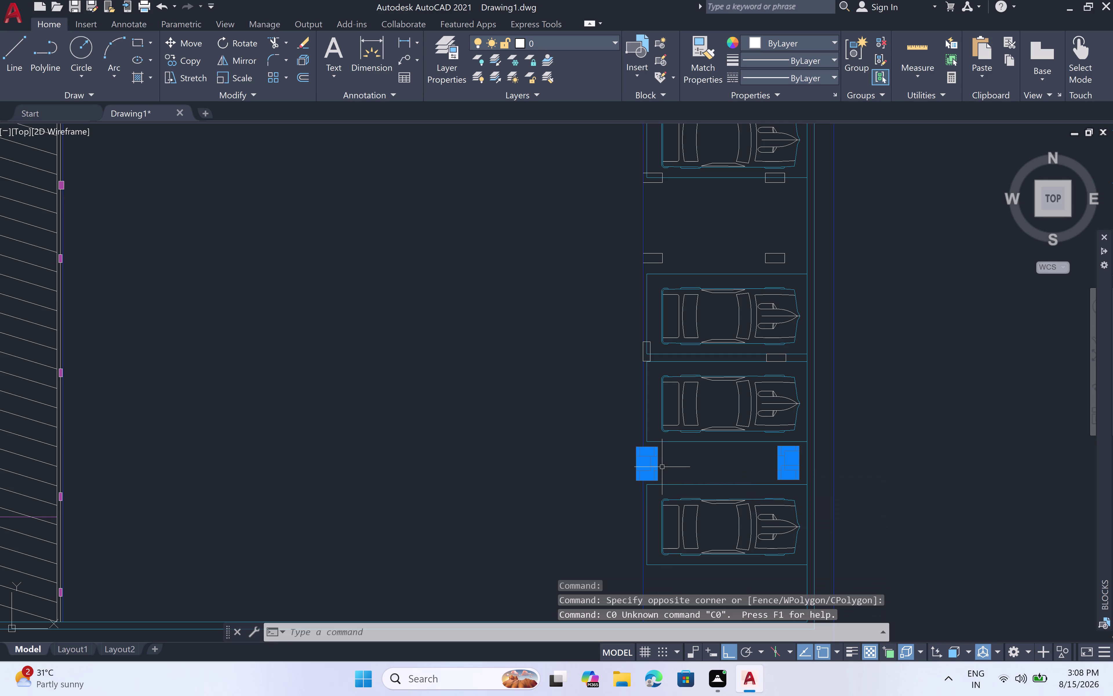
key(o)
key(space)
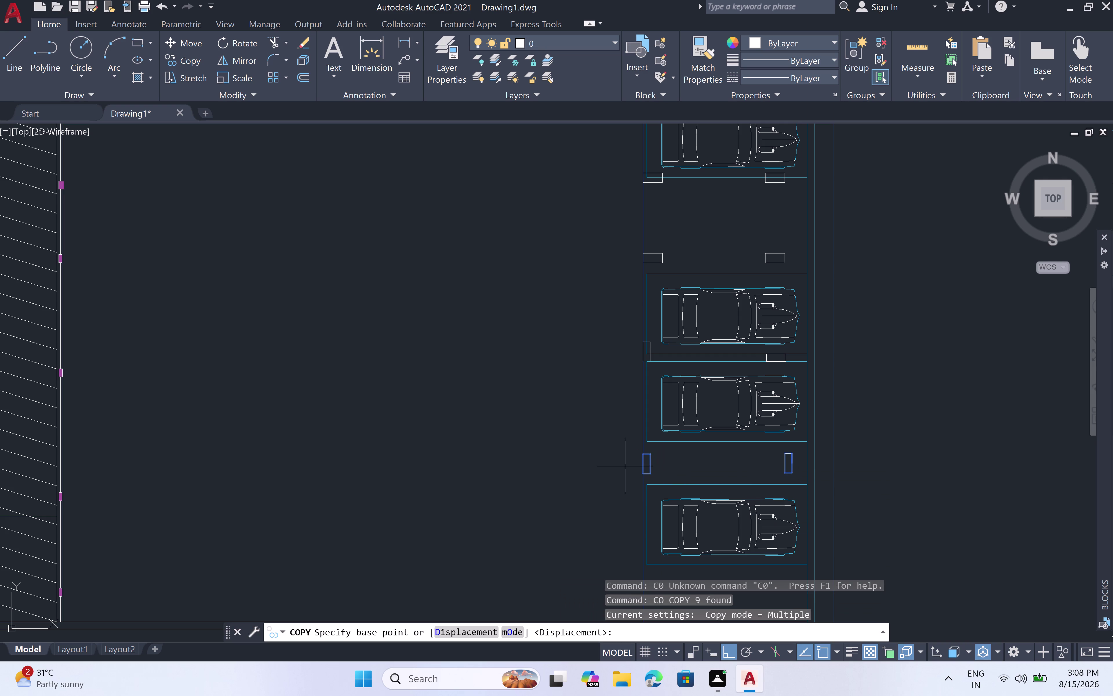
scroll(up, 3)
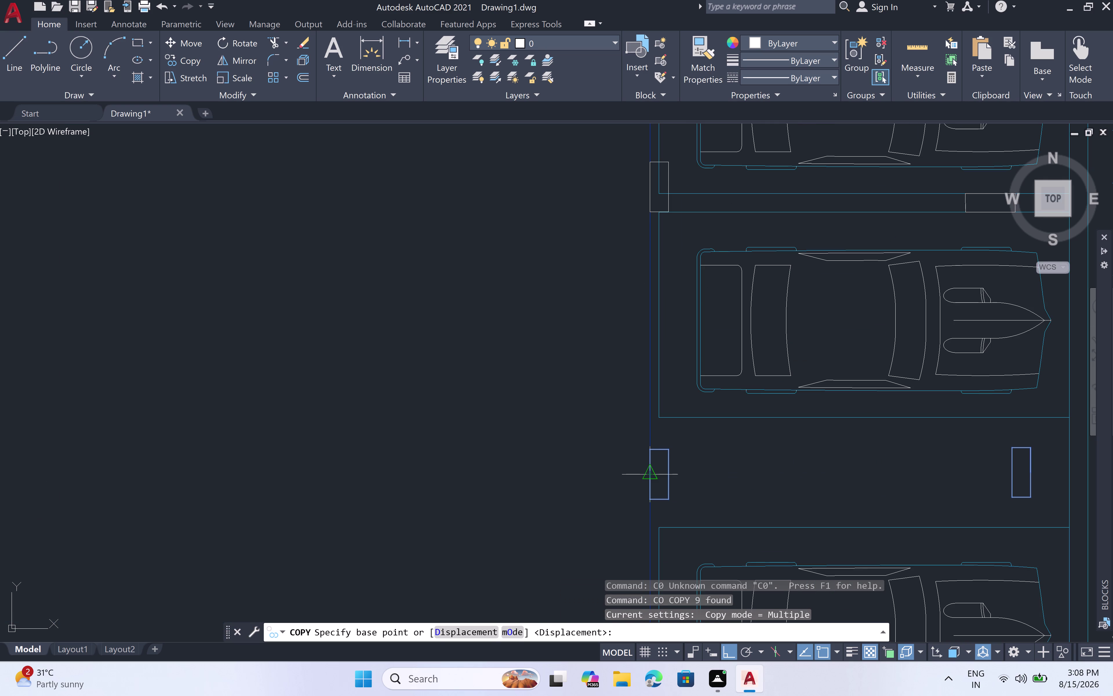
click(649, 469)
scroll(down, 3)
scroll(up, 3)
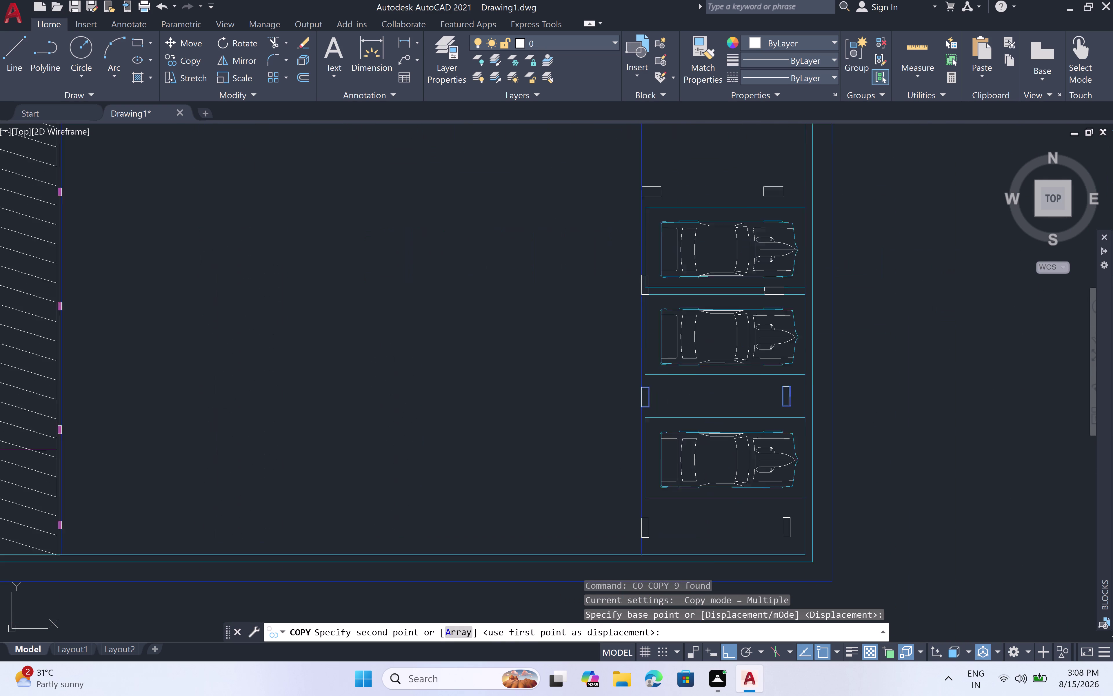
scroll(up, 3)
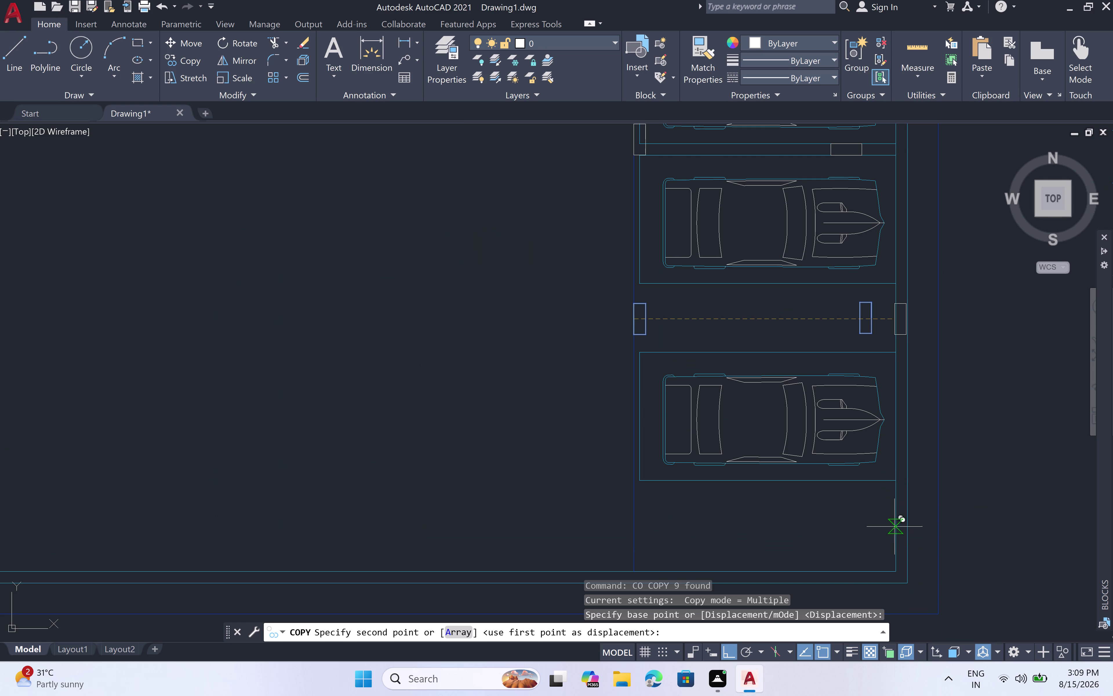
click(720, 530)
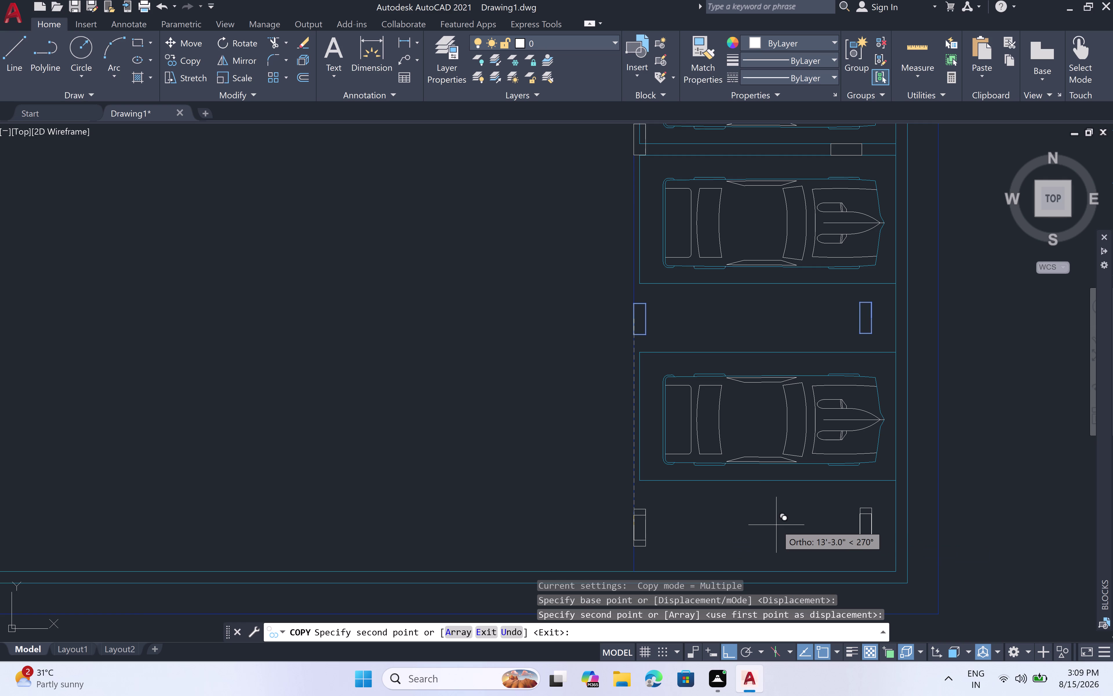
key(Escape)
scroll(down, 3)
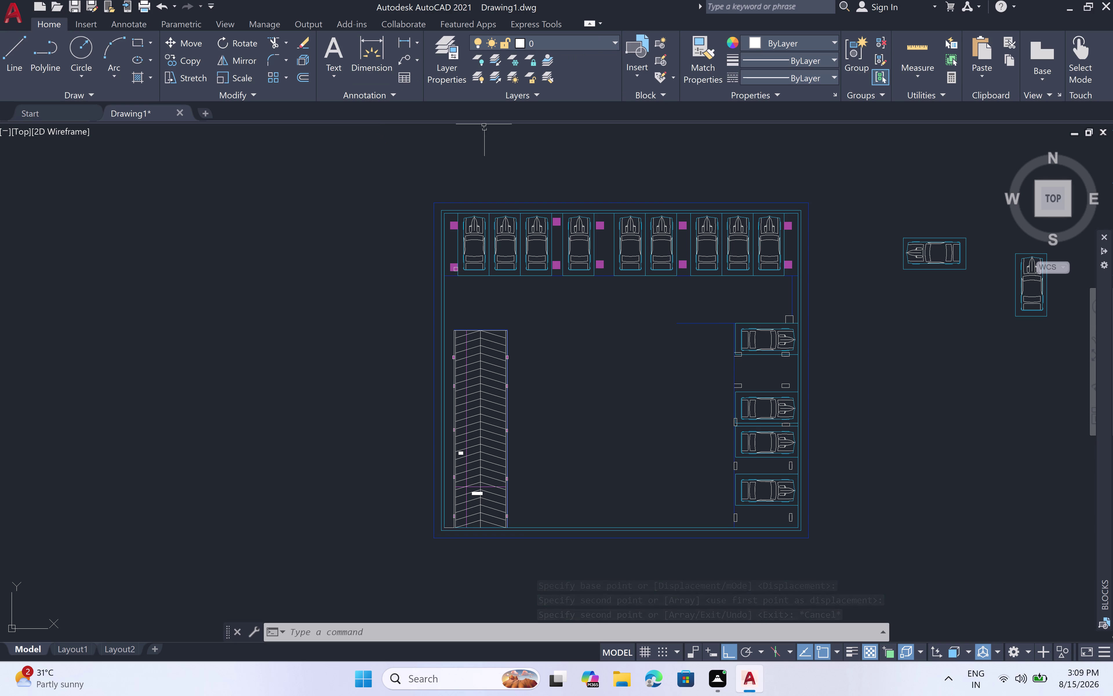
Hatch the small square above the car and the rectangle below it.
text(H)
key(space)
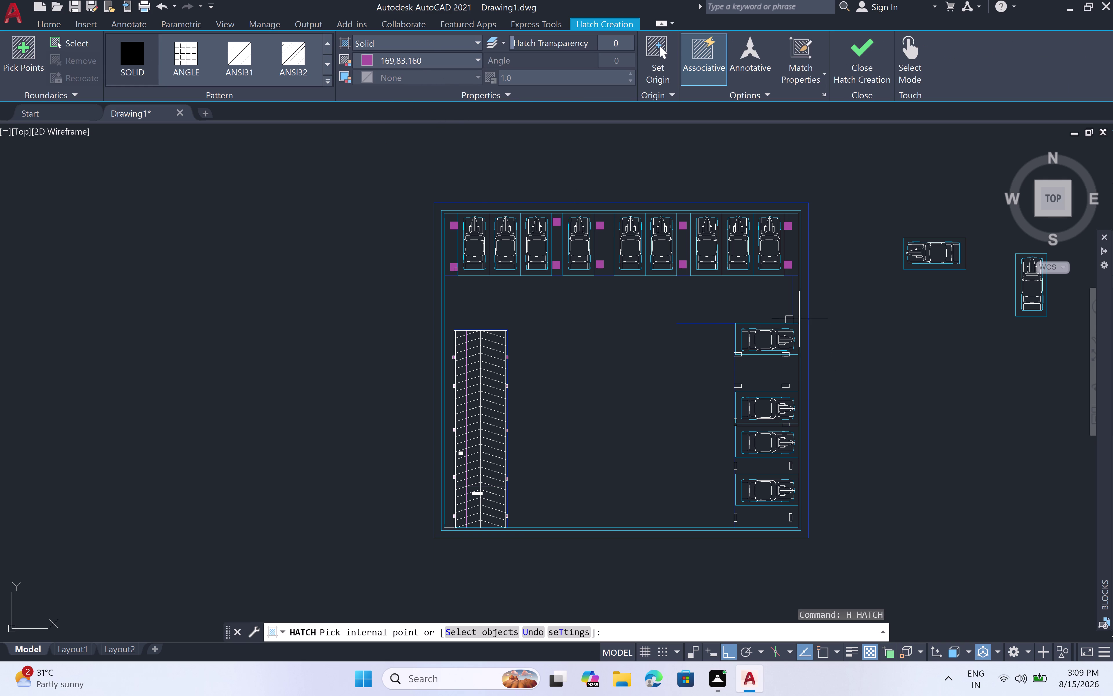
scroll(up, 3)
scroll(up, 3)
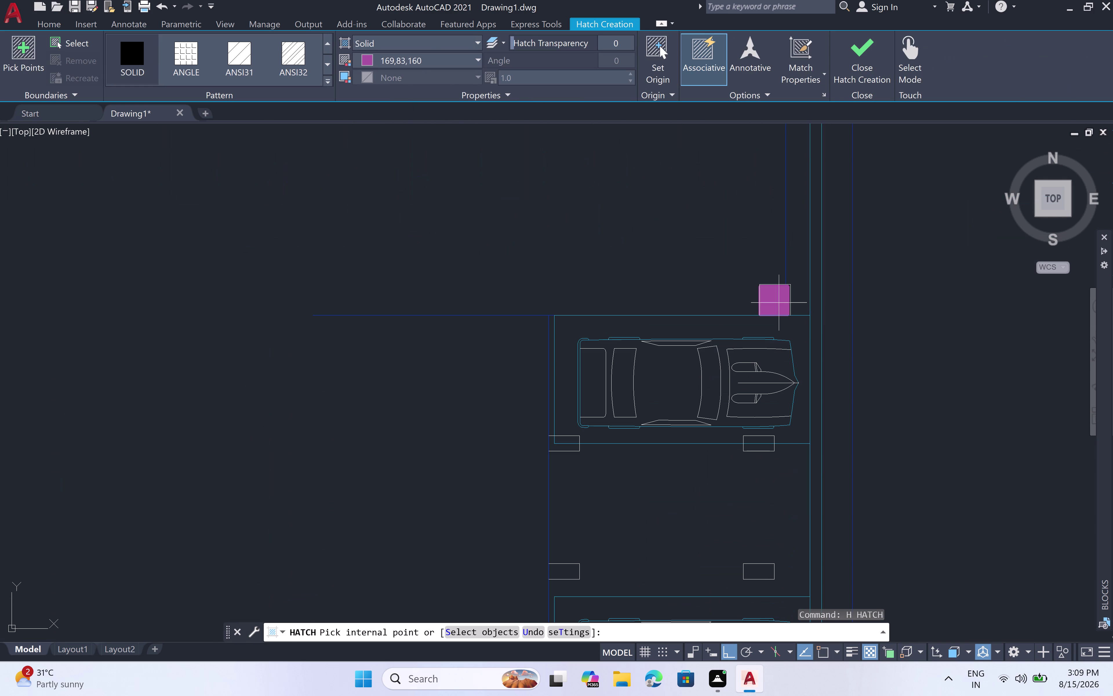
click(779, 303)
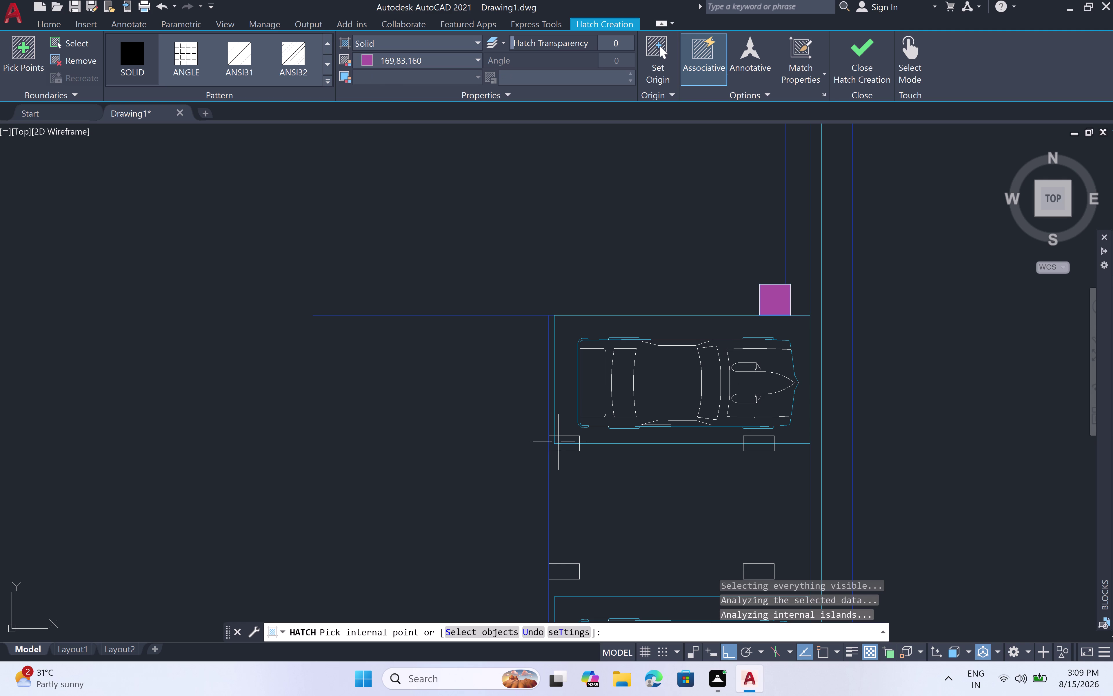
click(559, 442)
scroll(up, 3)
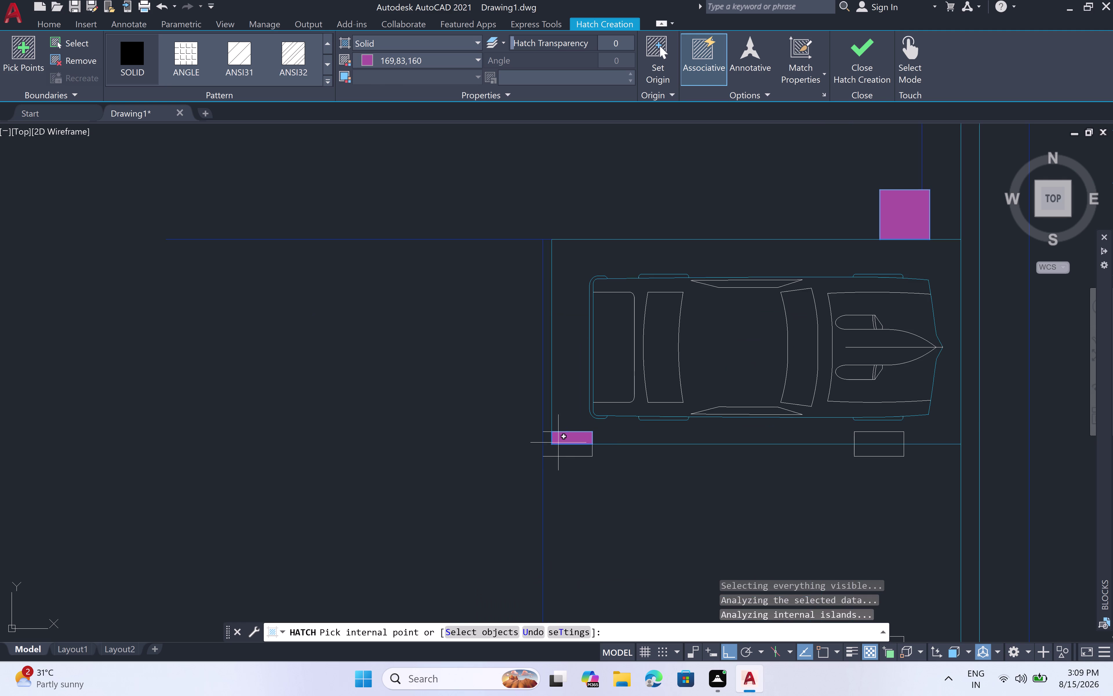
scroll(up, 3)
Exit hatching, then select and delete the added fill.
key(Escape)
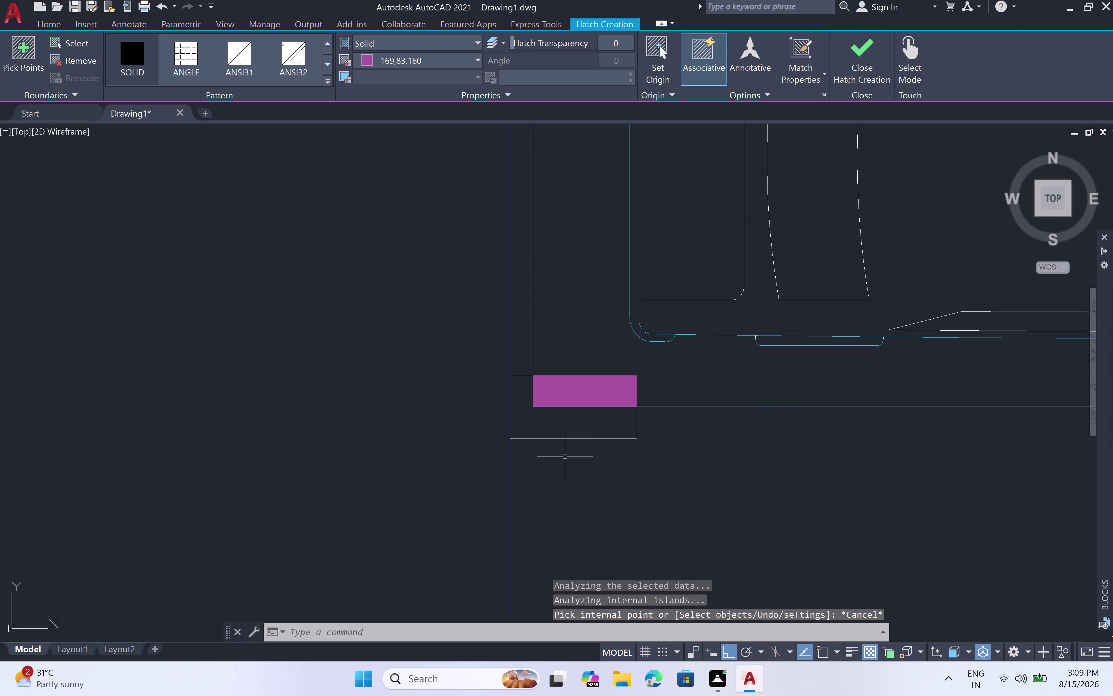
key(Escape)
key(Escape)
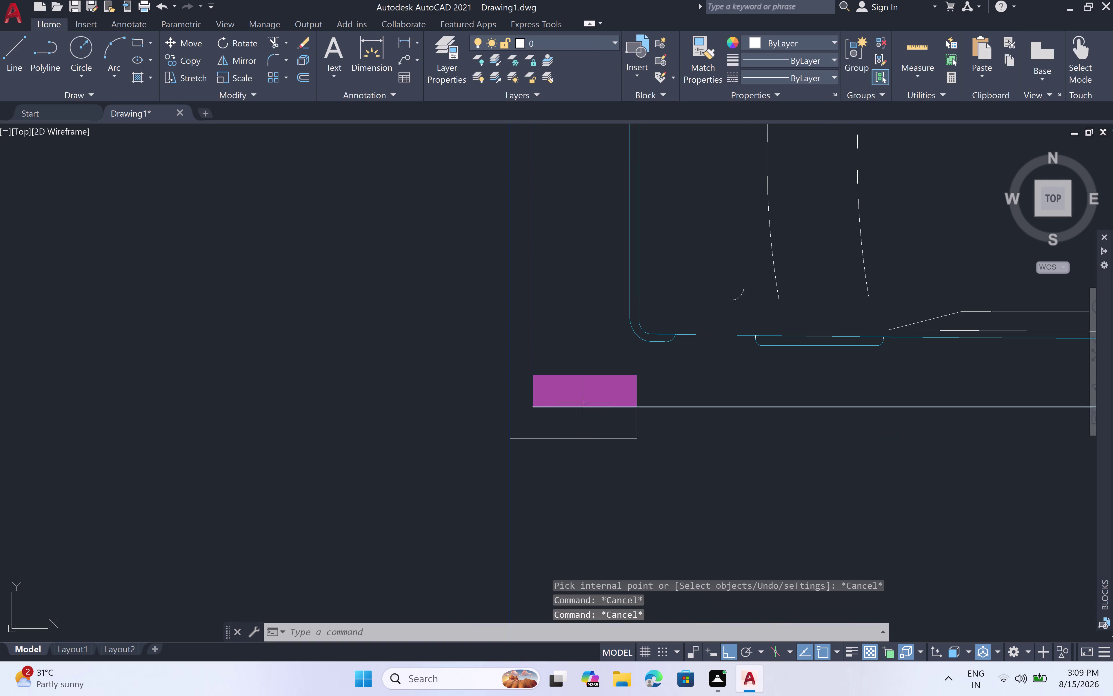
click(584, 397)
key(Delete)
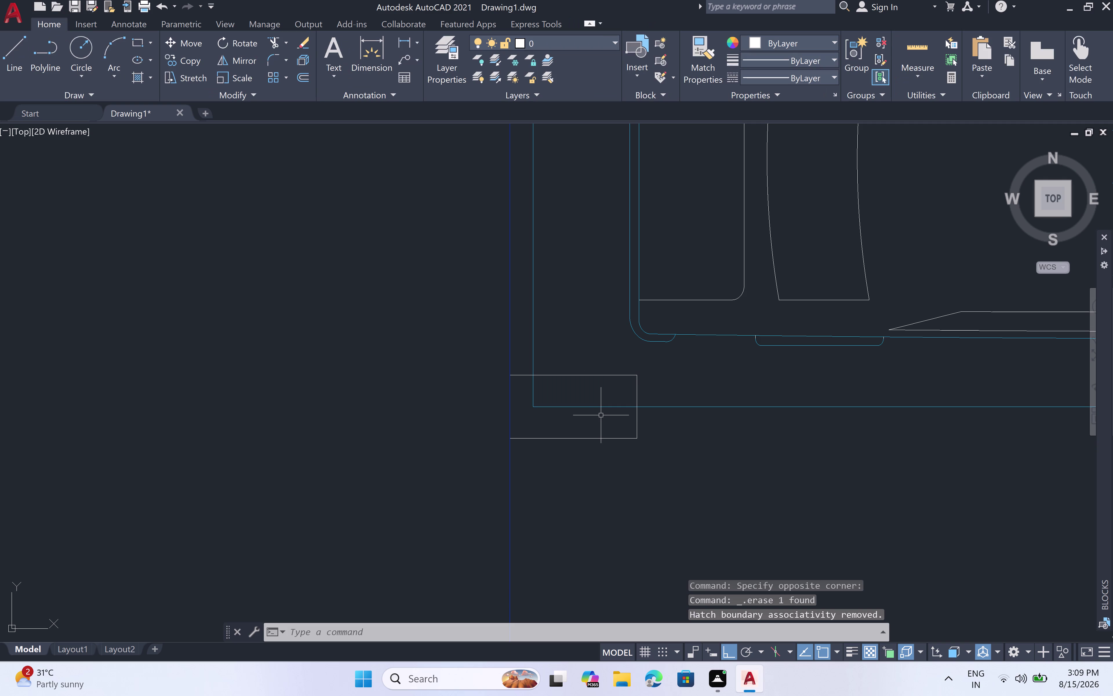
Trim the line pieces inside the first two wheel-stop rectangles beside the right-side cars.
text(TR)
key(space)
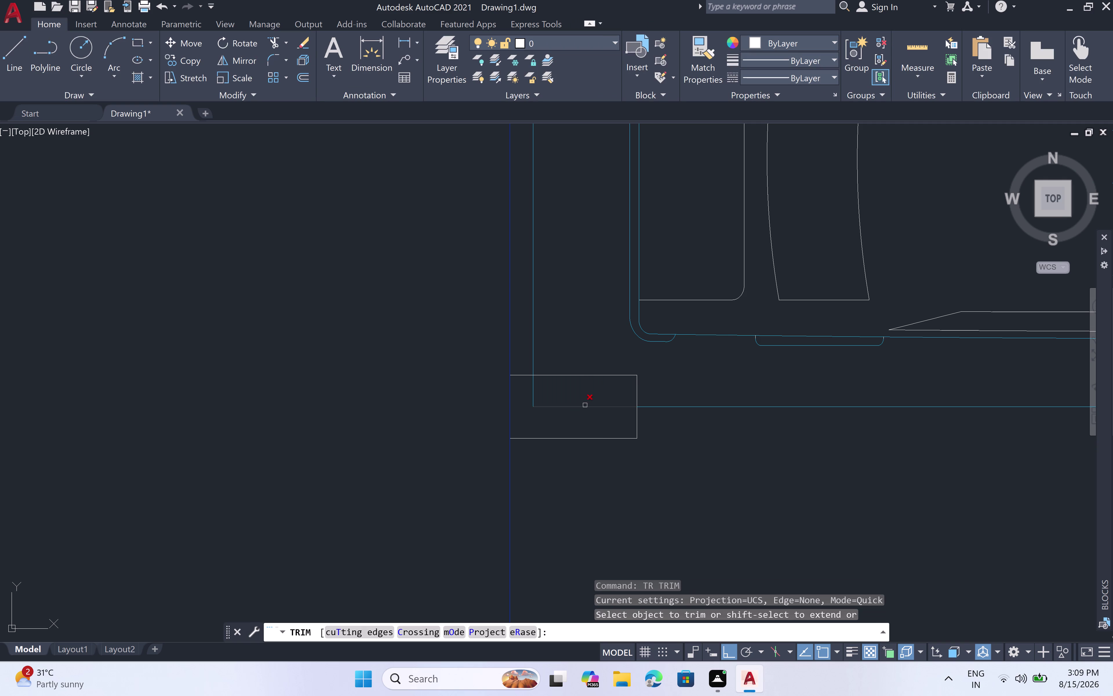
click(583, 403)
click(581, 417)
click(559, 401)
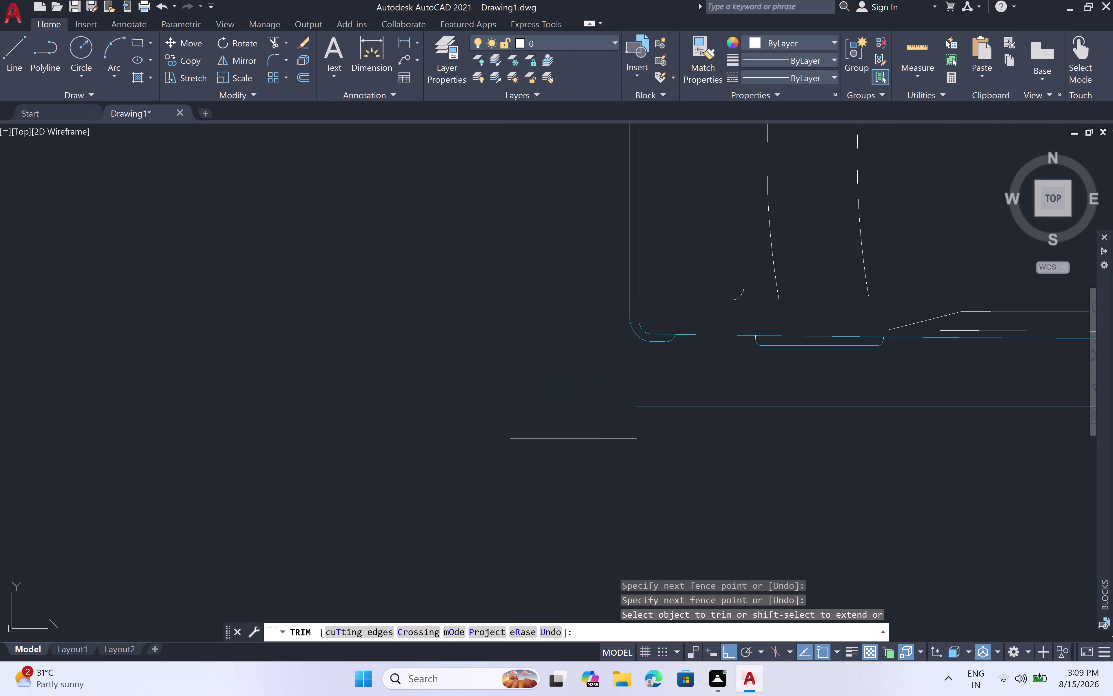
click(518, 397)
scroll(down, 3)
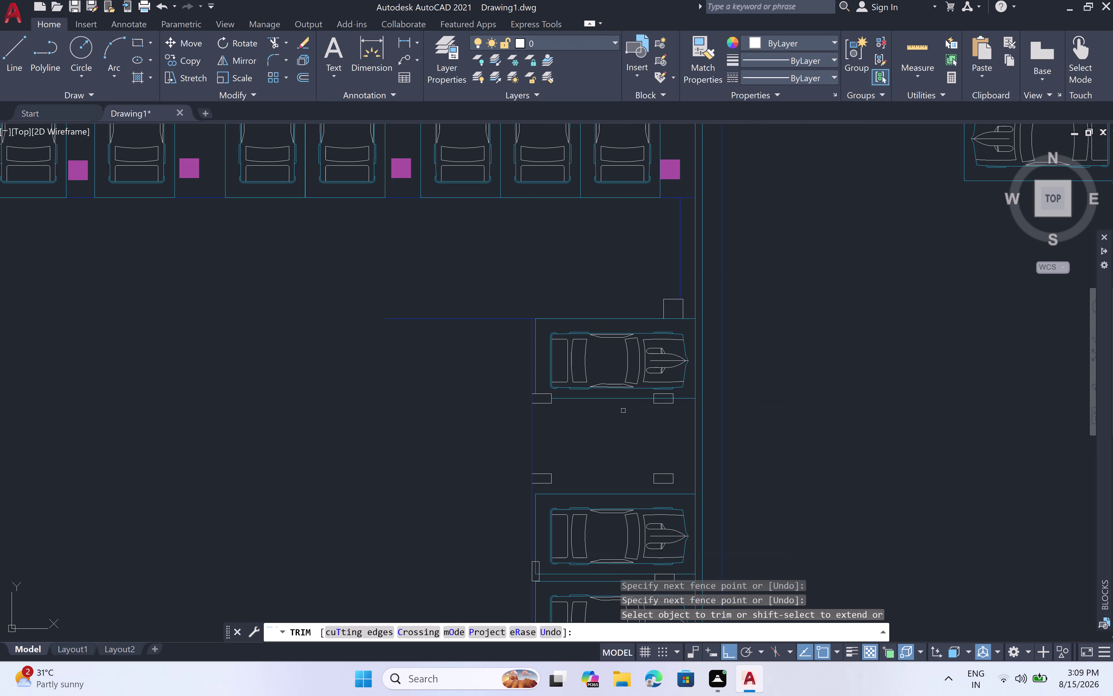
scroll(up, 3)
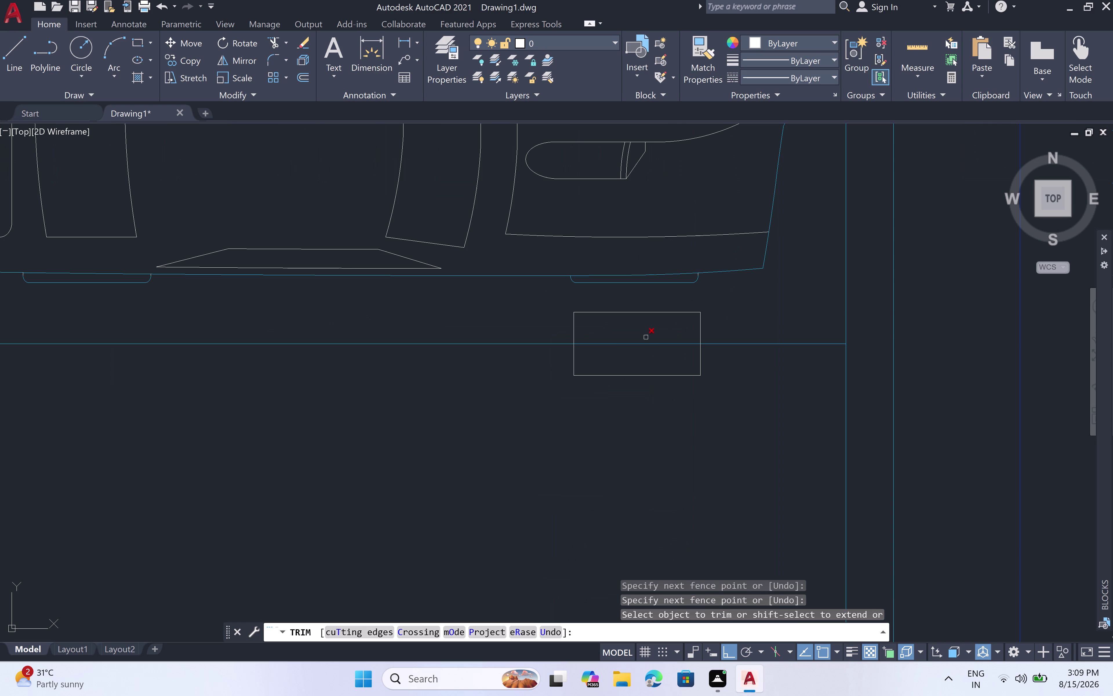
click(646, 337)
click(645, 357)
Trim the line through the upright rectangle in the next bays, then pan to the lower bays.
scroll(down, 3)
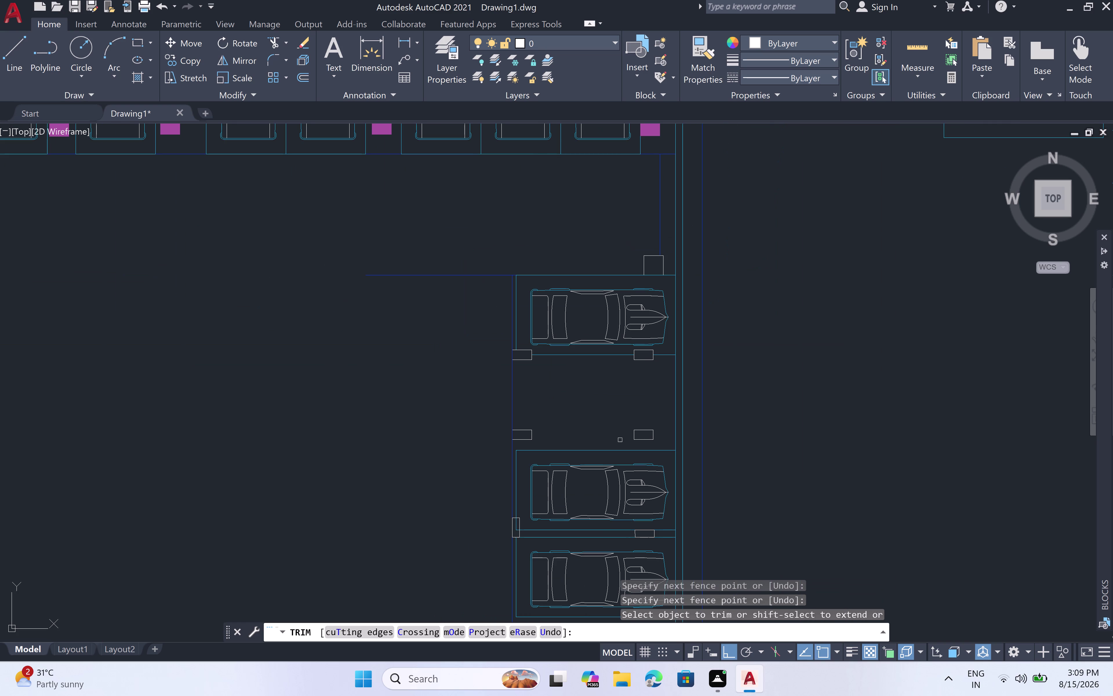
middle_drag(561, 477, 567, 367)
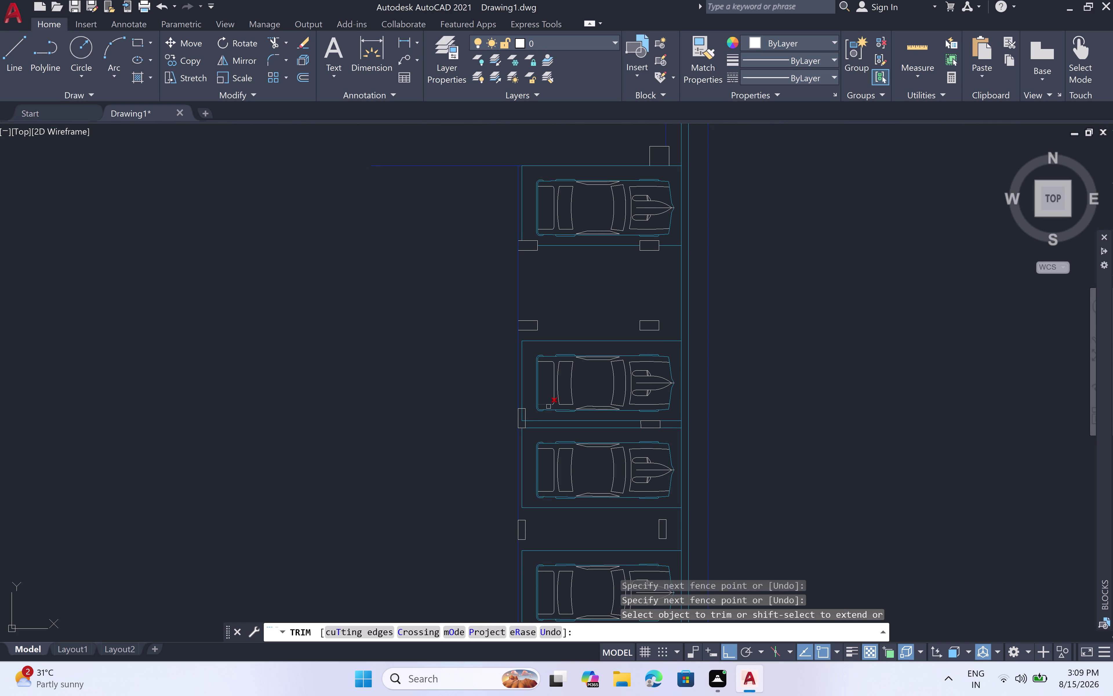
scroll(up, 3)
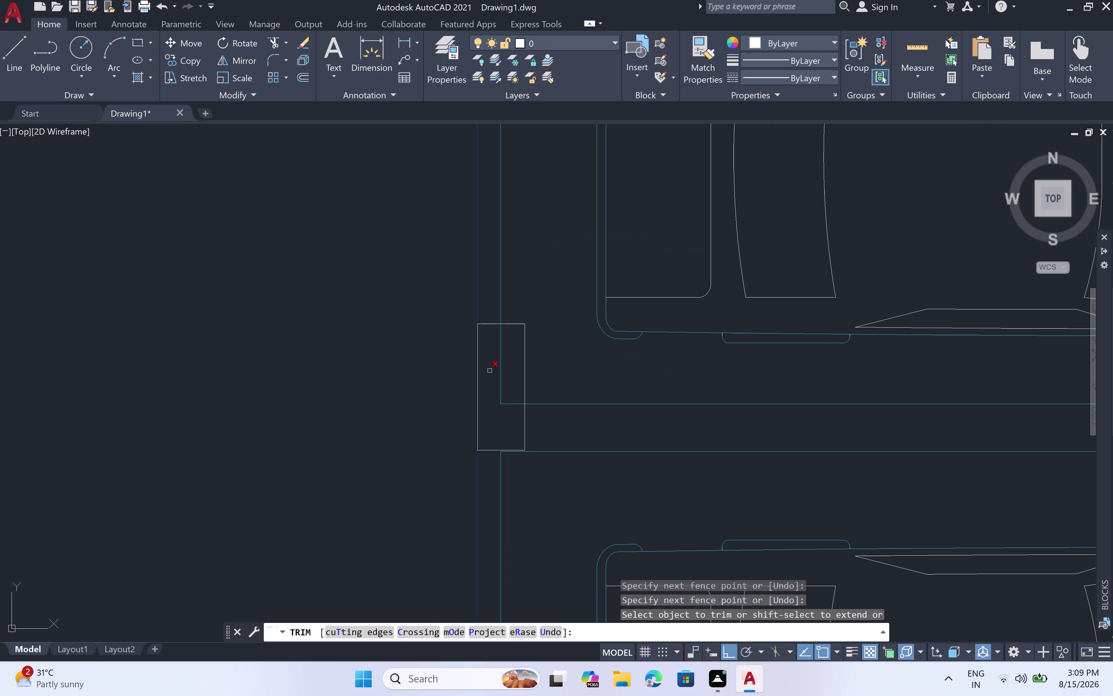
click(484, 365)
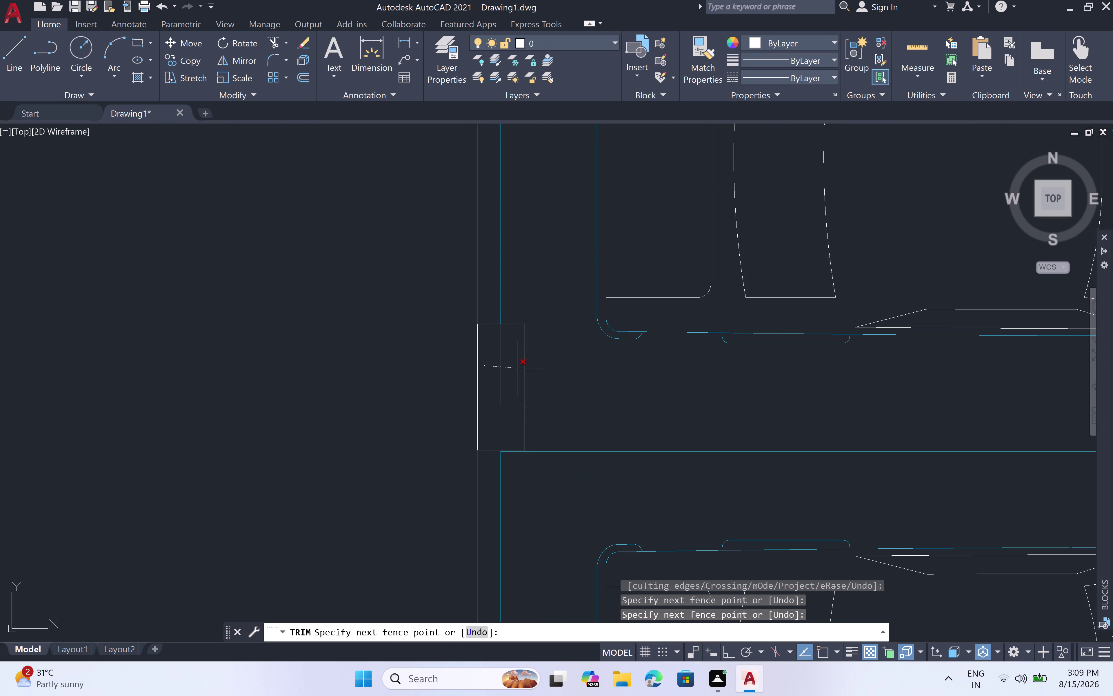
click(517, 369)
click(515, 376)
click(515, 420)
scroll(down, 3)
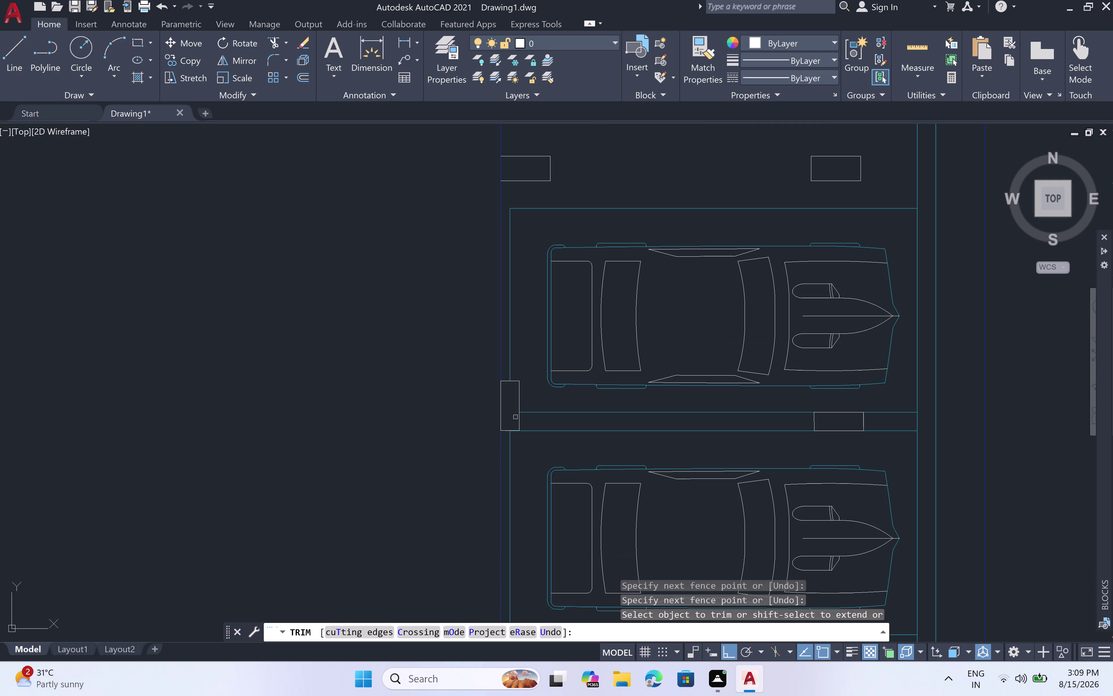
scroll(down, 3)
scroll(down, 3)
middle_drag(588, 468, 605, 368)
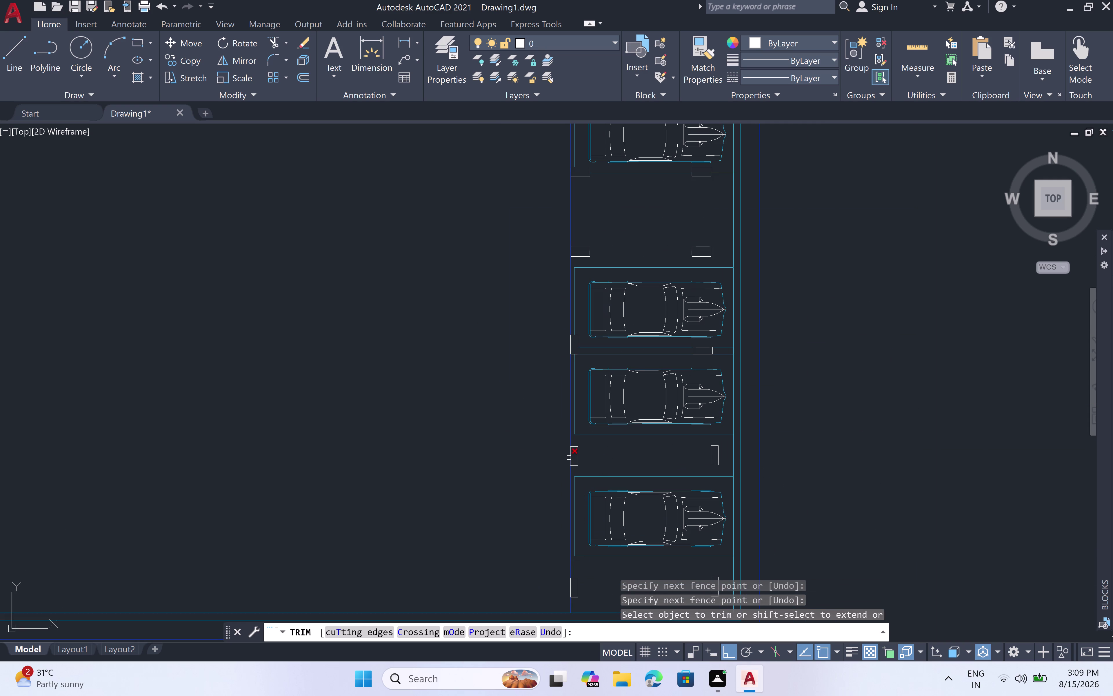
Cancel the trim and start a new hatch fill.
key(Escape)
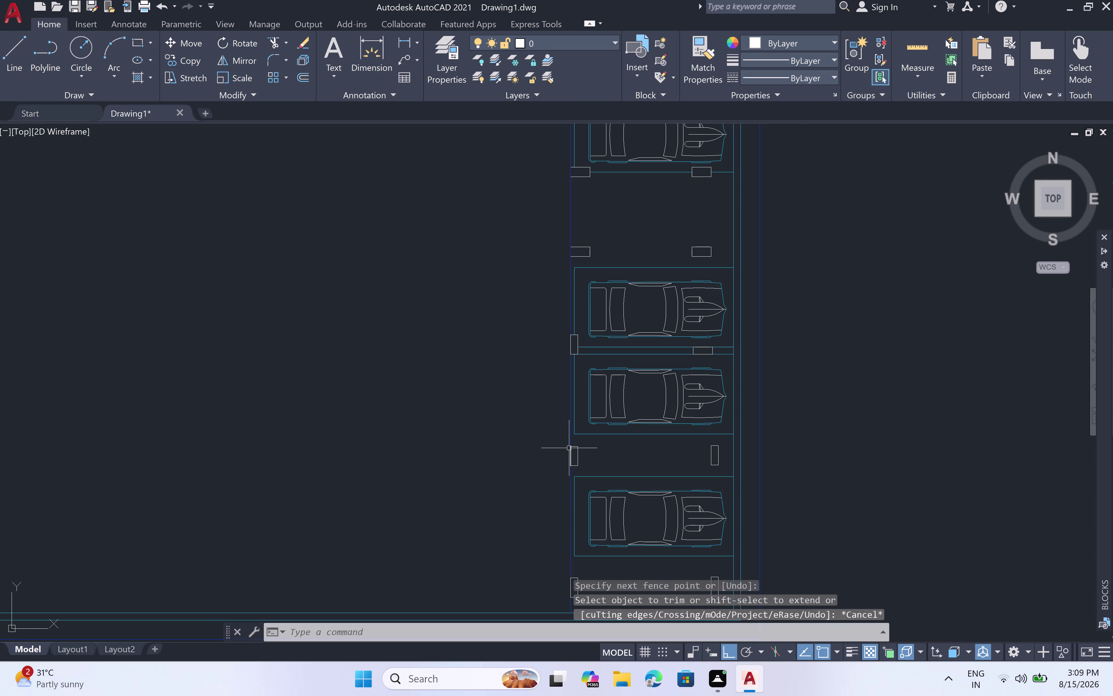
key(h)
key(space)
scroll(down, 3)
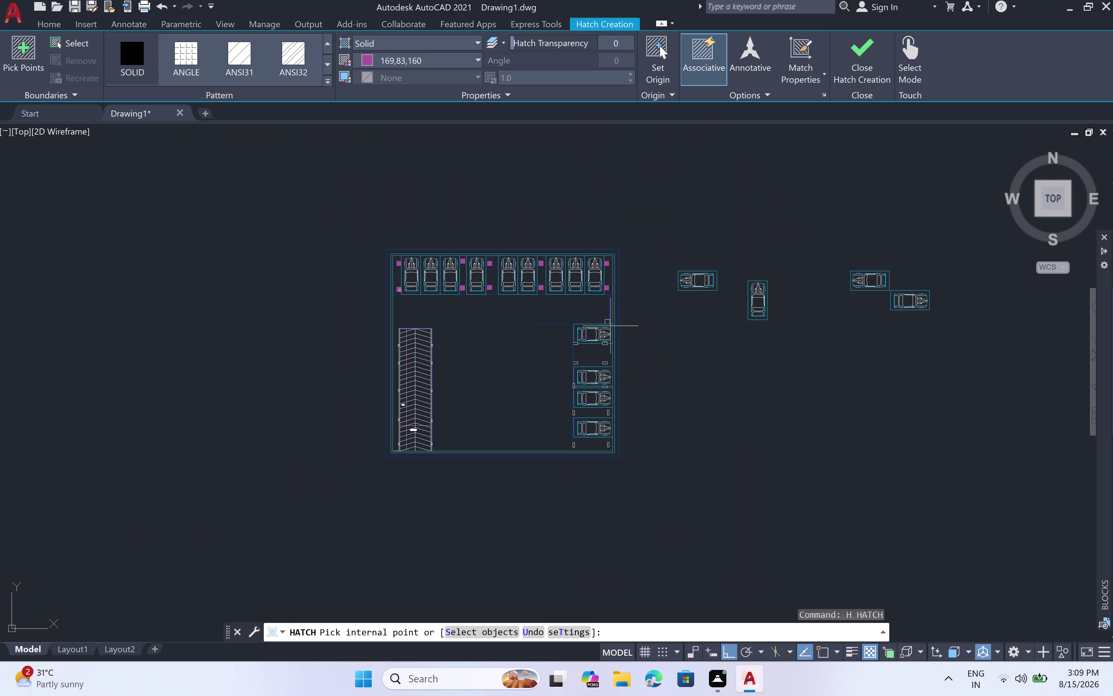
Fill the square above the car and both rectangles below it with solid magenta.
scroll(up, 3)
scroll(up, 3)
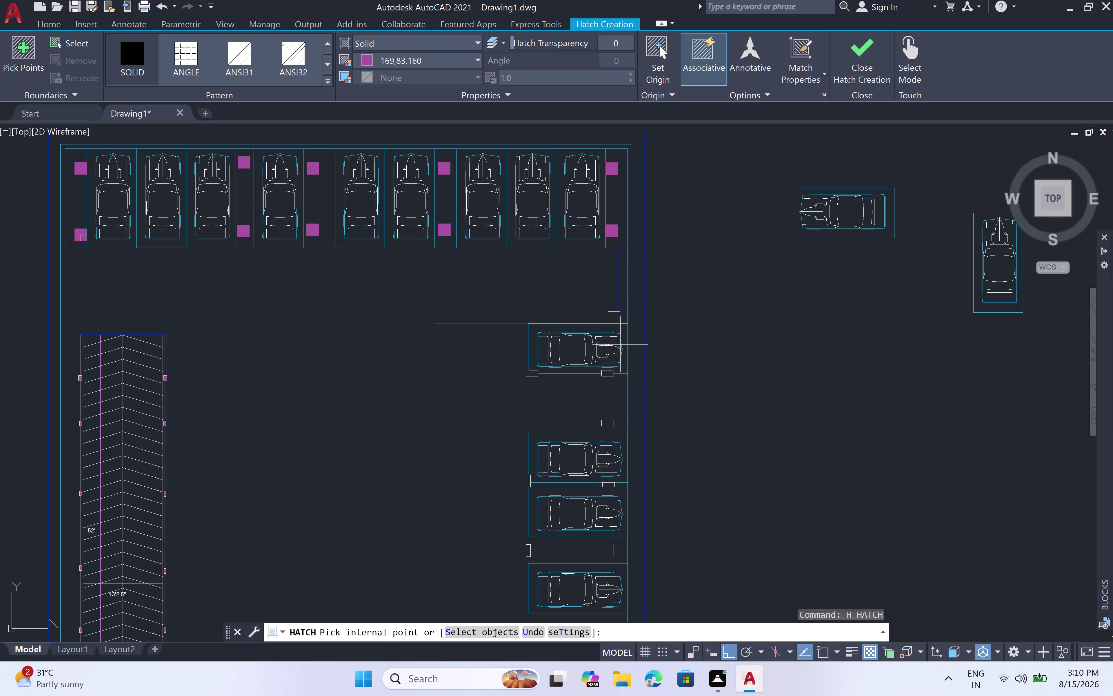
scroll(up, 3)
click(619, 304)
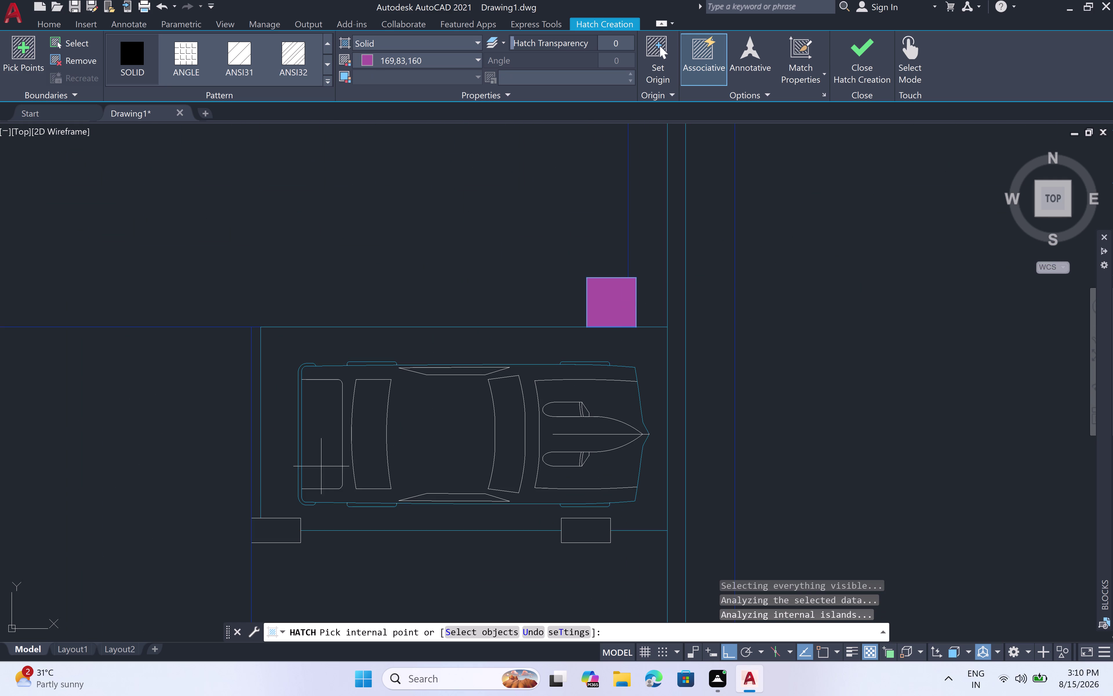
click(292, 525)
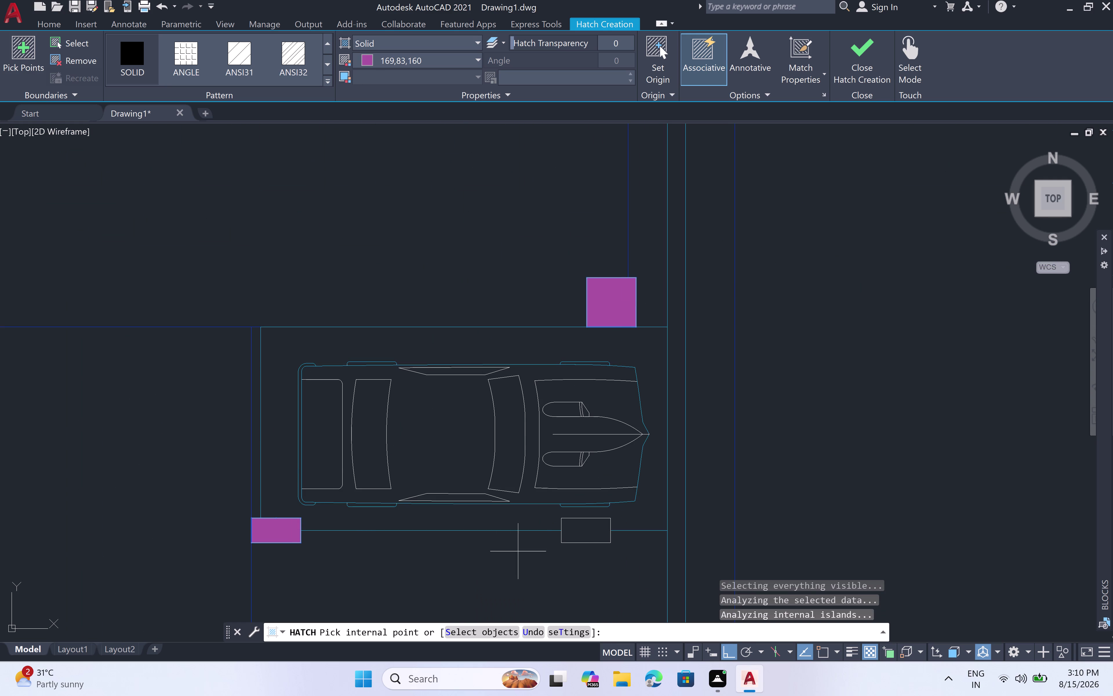
double_click(572, 536)
Fill the left and right rectangles between the next bays.
scroll(down, 3)
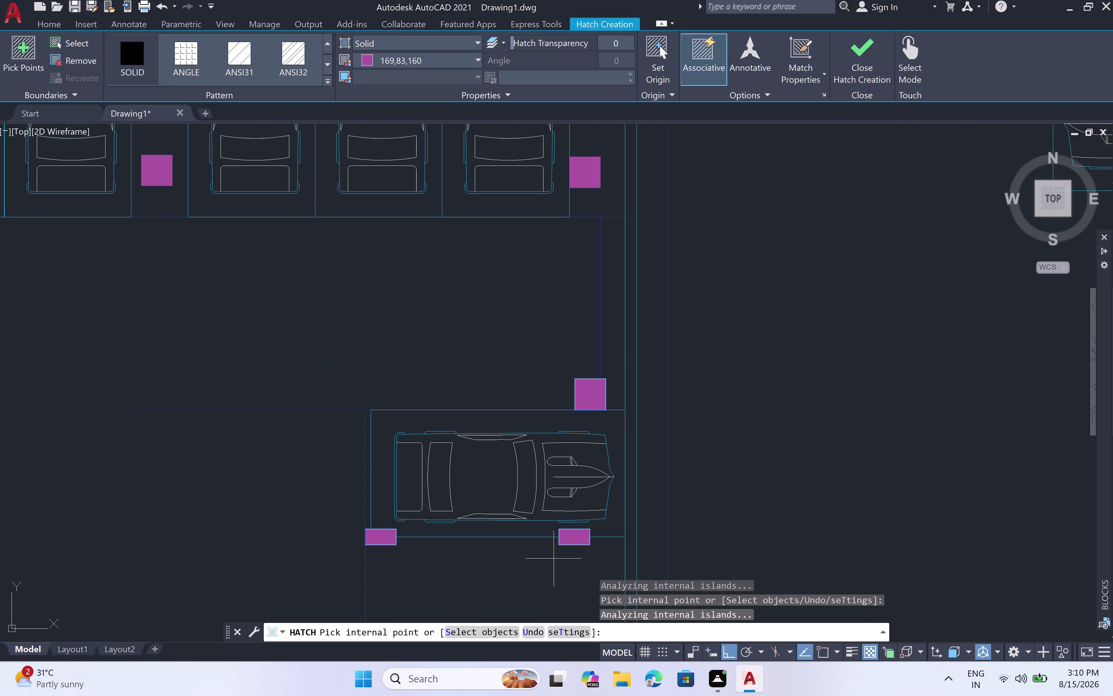
middle_drag(547, 562, 574, 325)
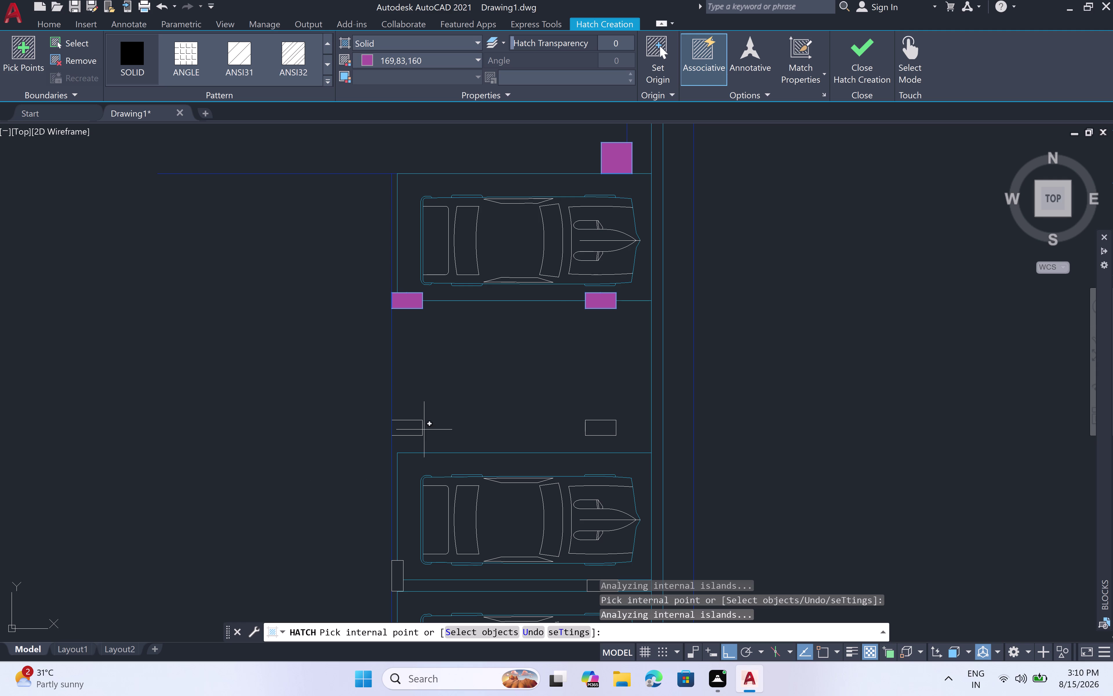
scroll(up, 3)
click(407, 426)
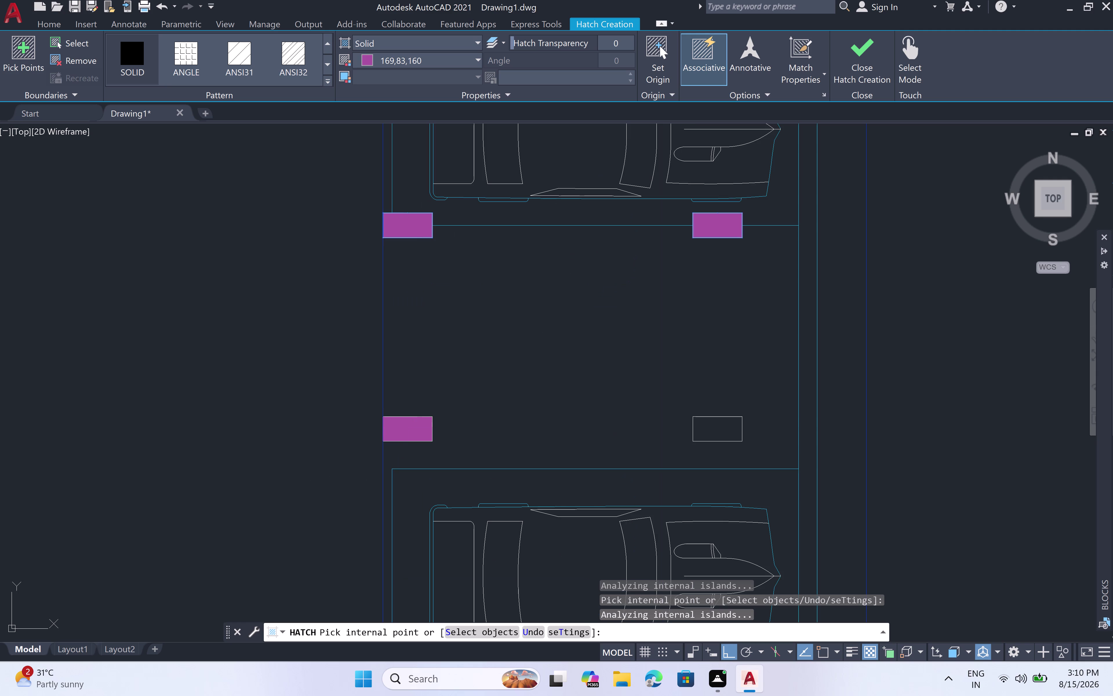
click(718, 430)
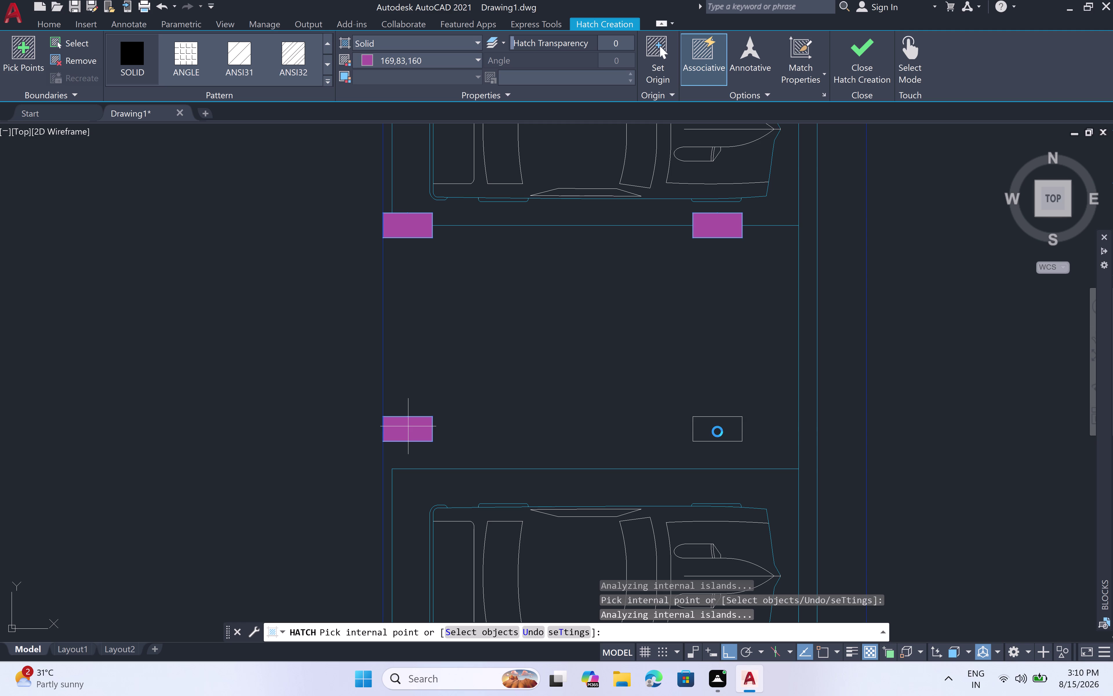
click(717, 432)
Fill the upright rectangles and the small rectangle between cars in the lower bays.
scroll(down, 3)
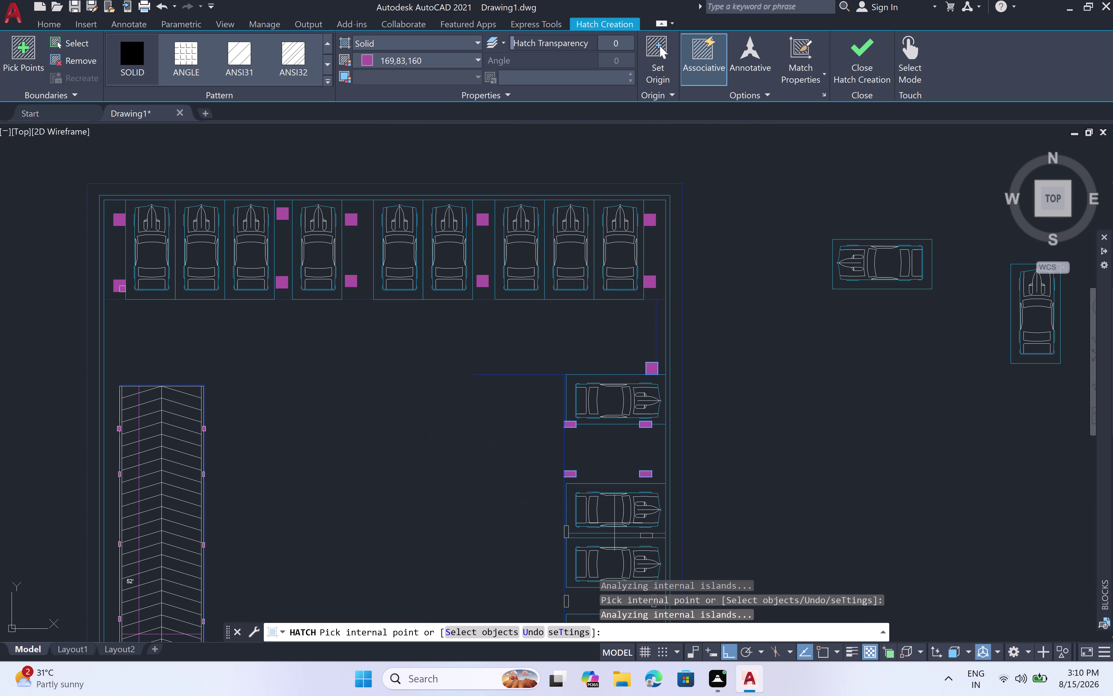
middle_drag(615, 522, 630, 333)
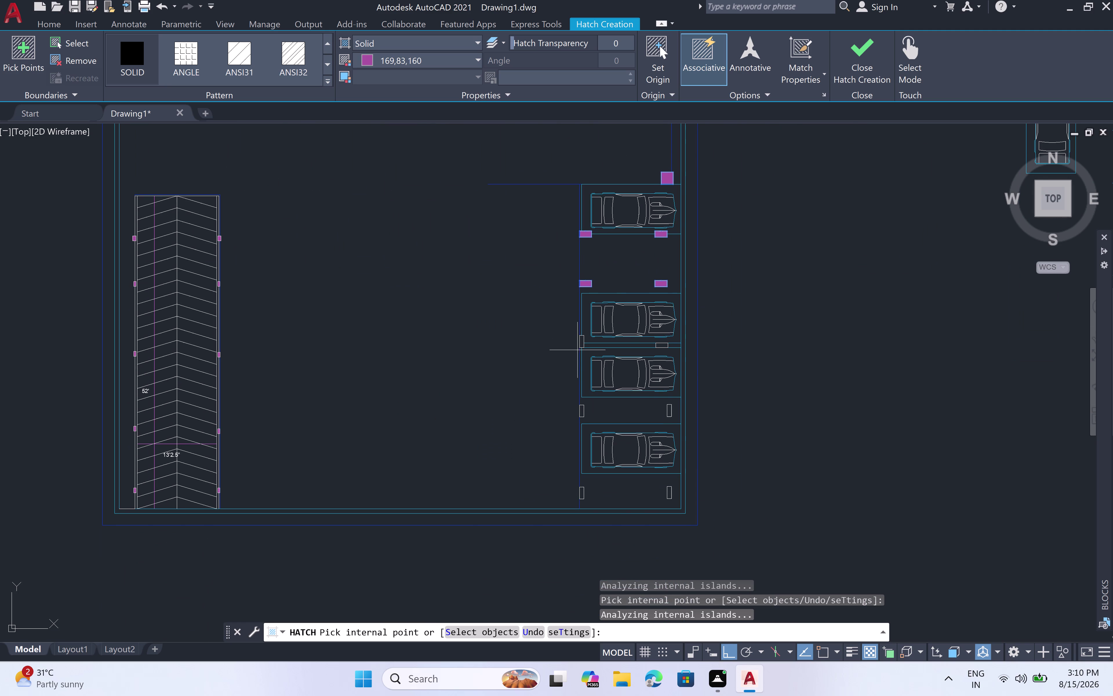
scroll(up, 3)
click(586, 326)
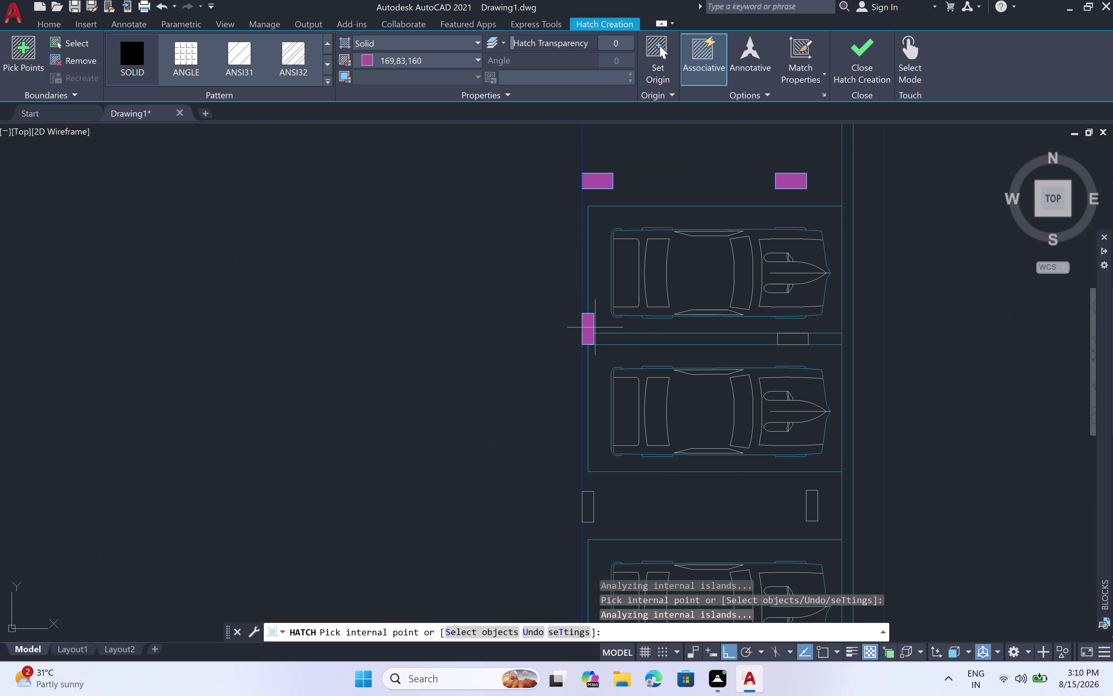
click(793, 341)
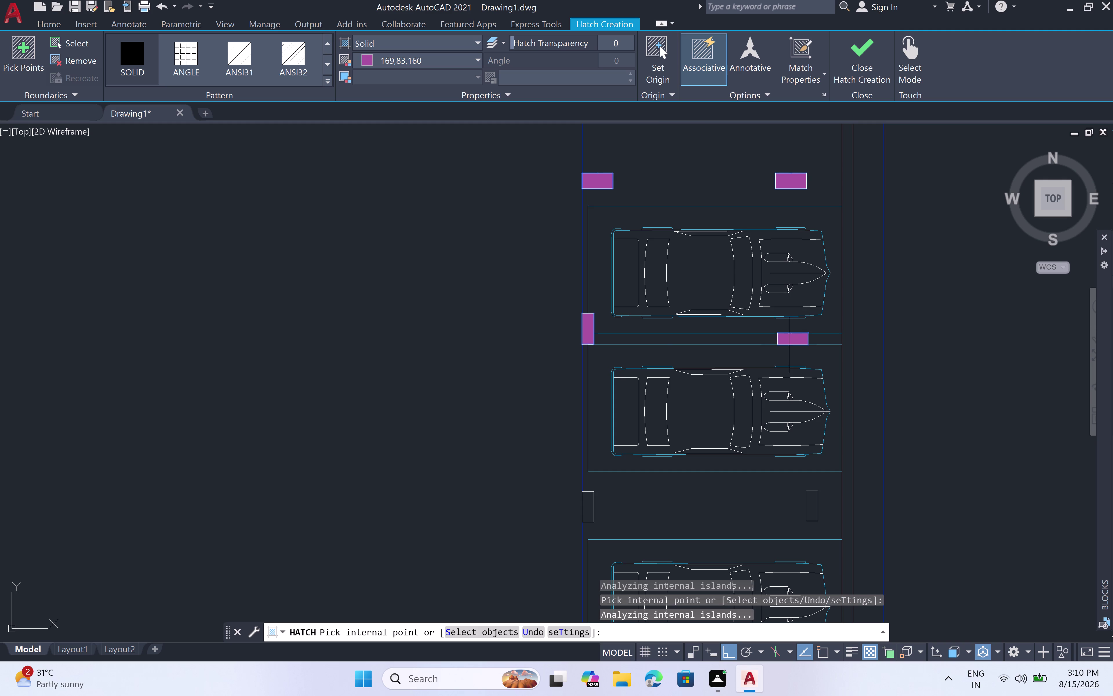
scroll(down, 3)
scroll(up, 3)
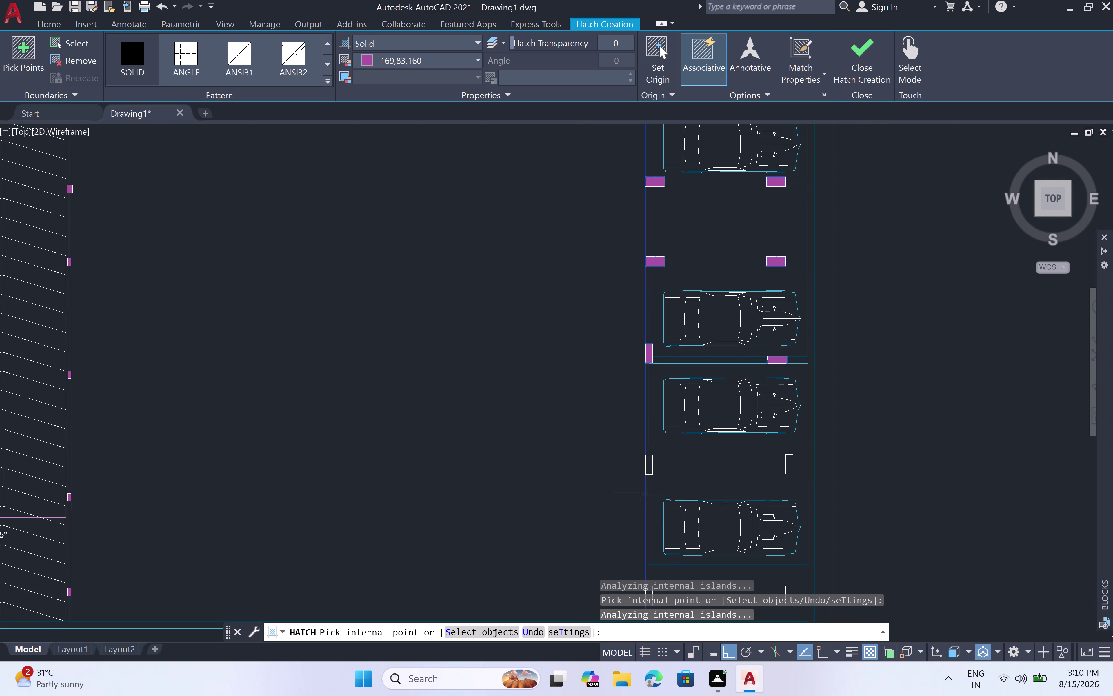
click(654, 450)
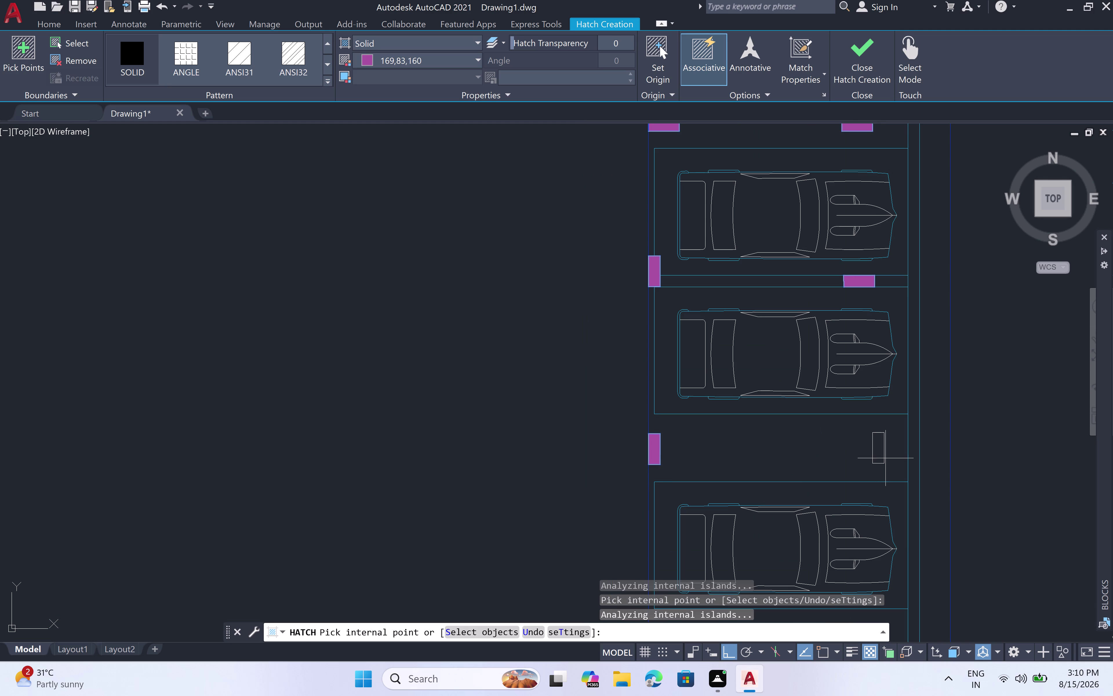
click(882, 451)
Fill two more enclosed post areas further down the plan.
scroll(down, 3)
middle_drag(809, 490, 811, 355)
scroll(up, 3)
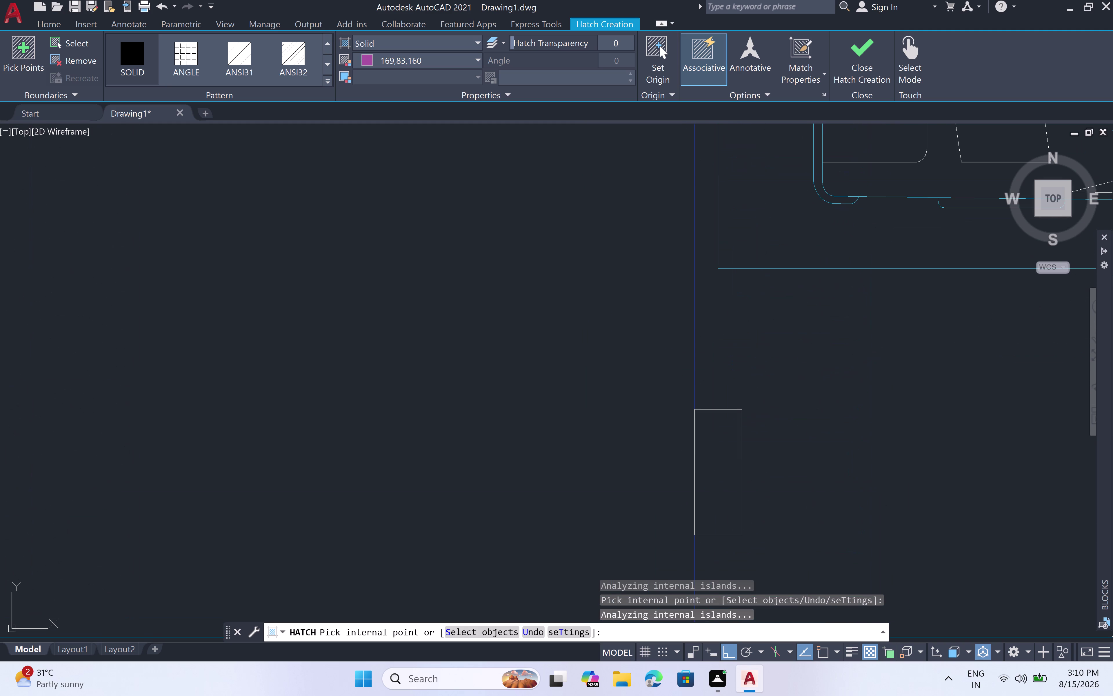
click(714, 459)
scroll(down, 3)
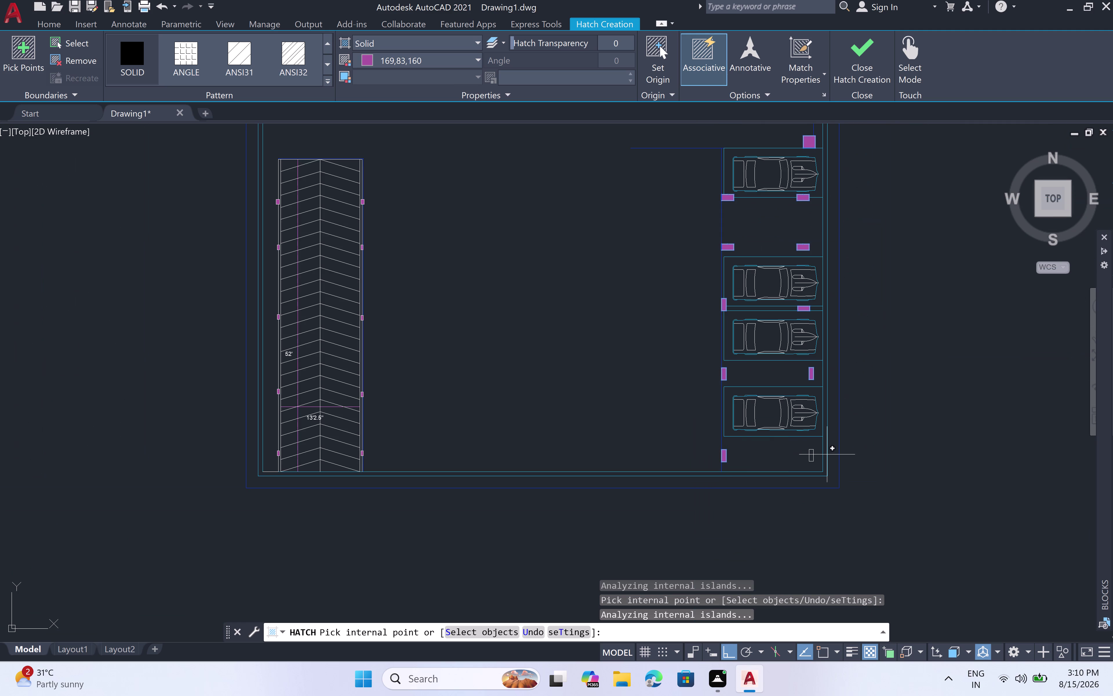
scroll(up, 3)
click(800, 453)
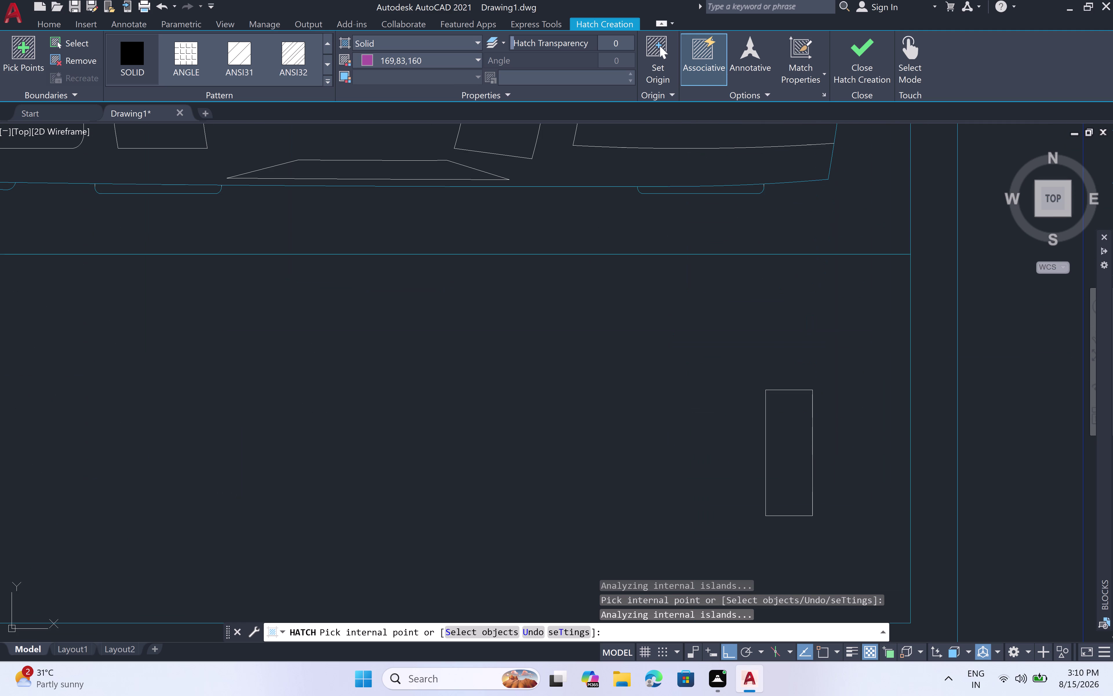
scroll(down, 3)
scroll(down, 3)
scroll(down, 3)
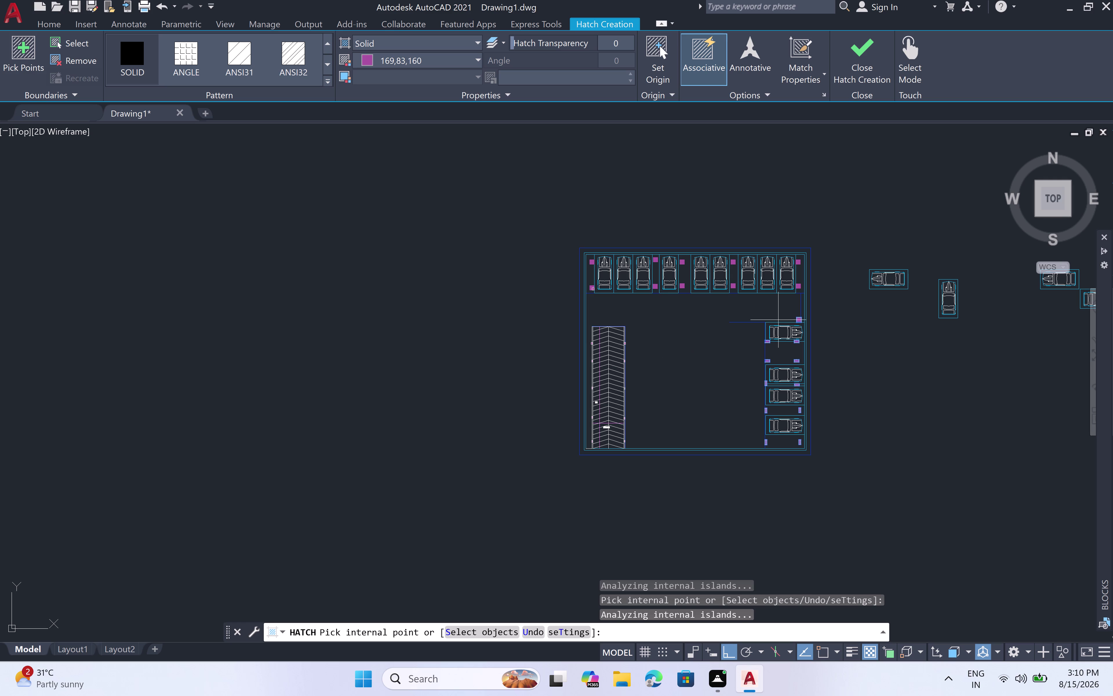
scroll(up, 3)
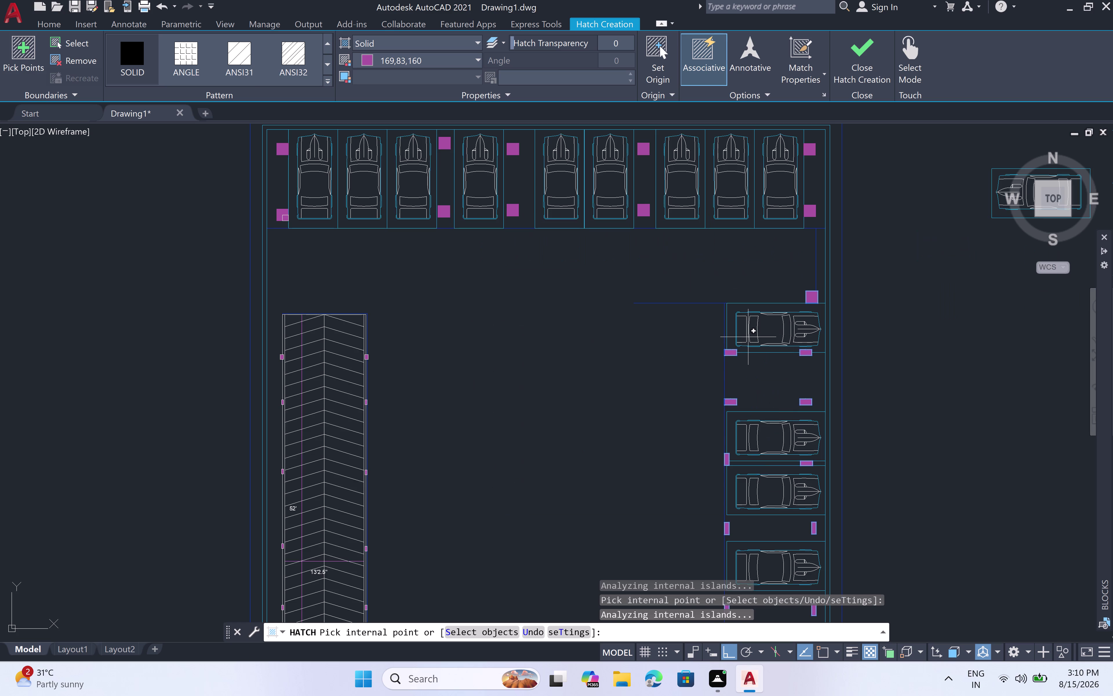
End the hatch fill and zoom over the filled posts.
key(Escape)
scroll(down, 3)
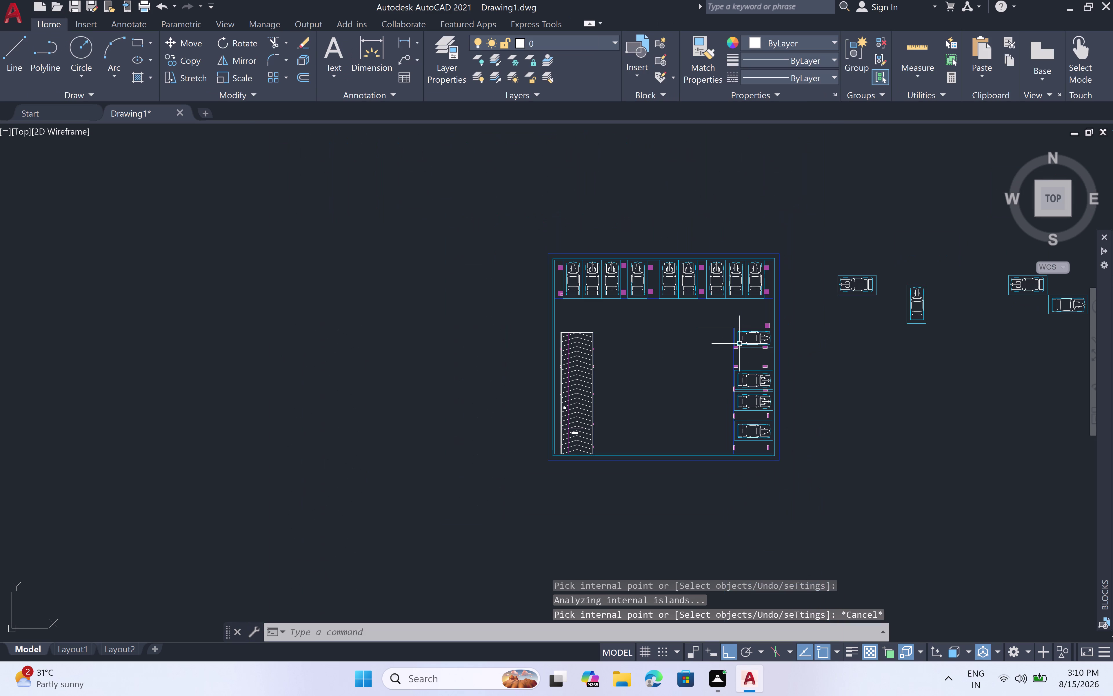
scroll(up, 3)
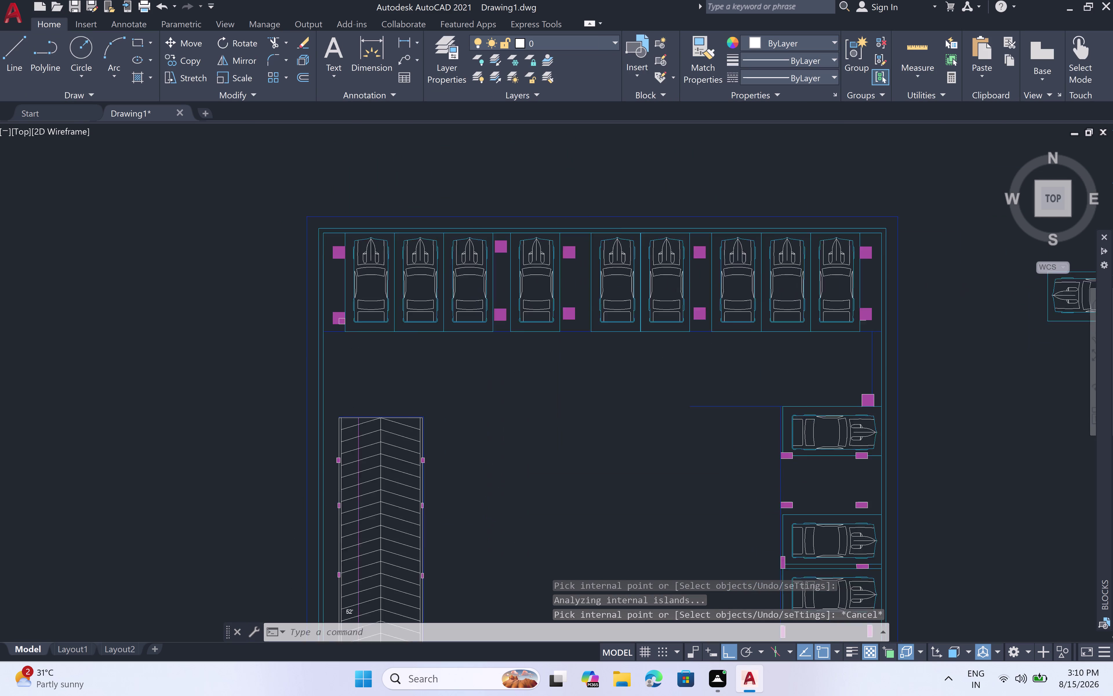
scroll(up, 3)
scroll(down, 3)
scroll(up, 3)
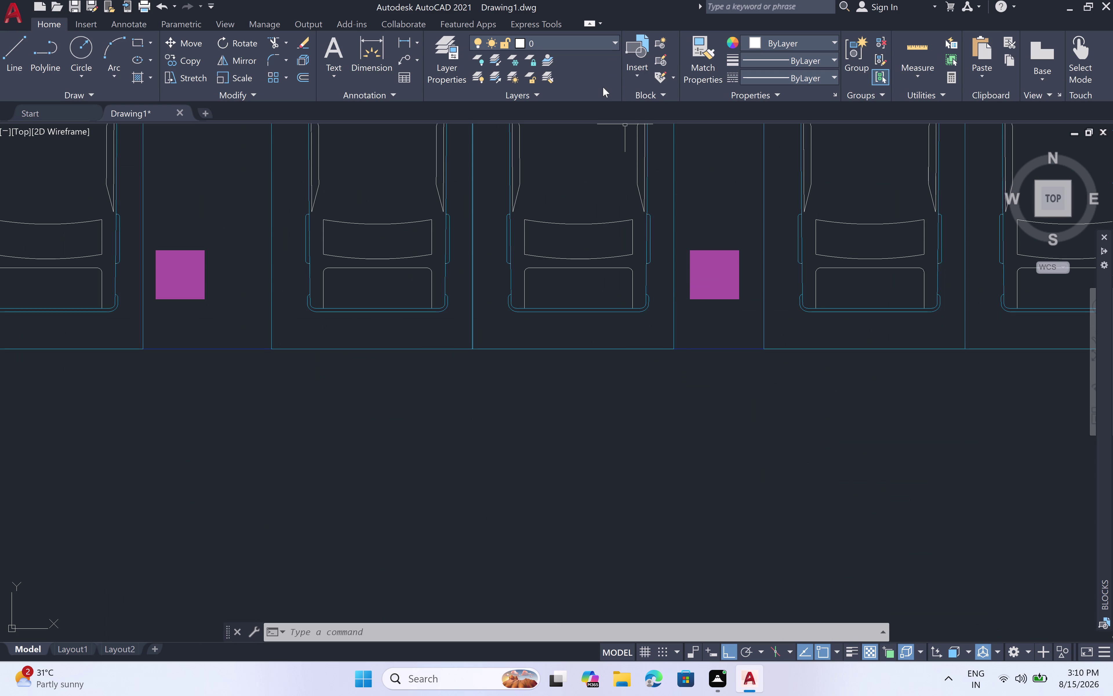
Trace lines along the top, right and bottom edges of a top-row column square, then cancel.
key(l)
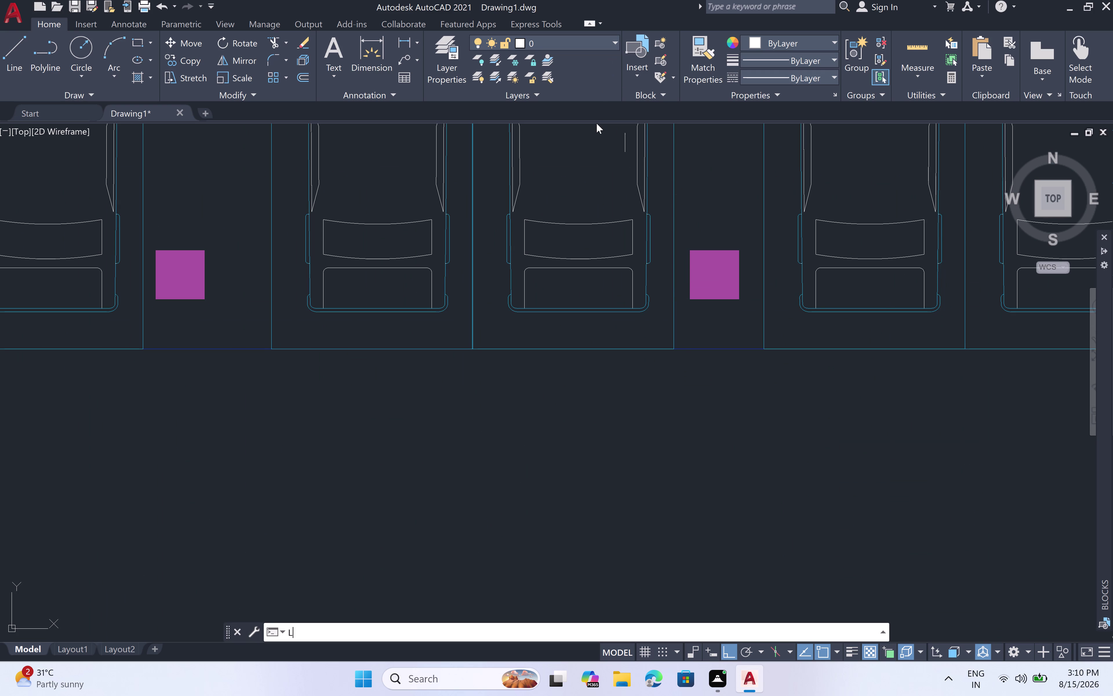
key(space)
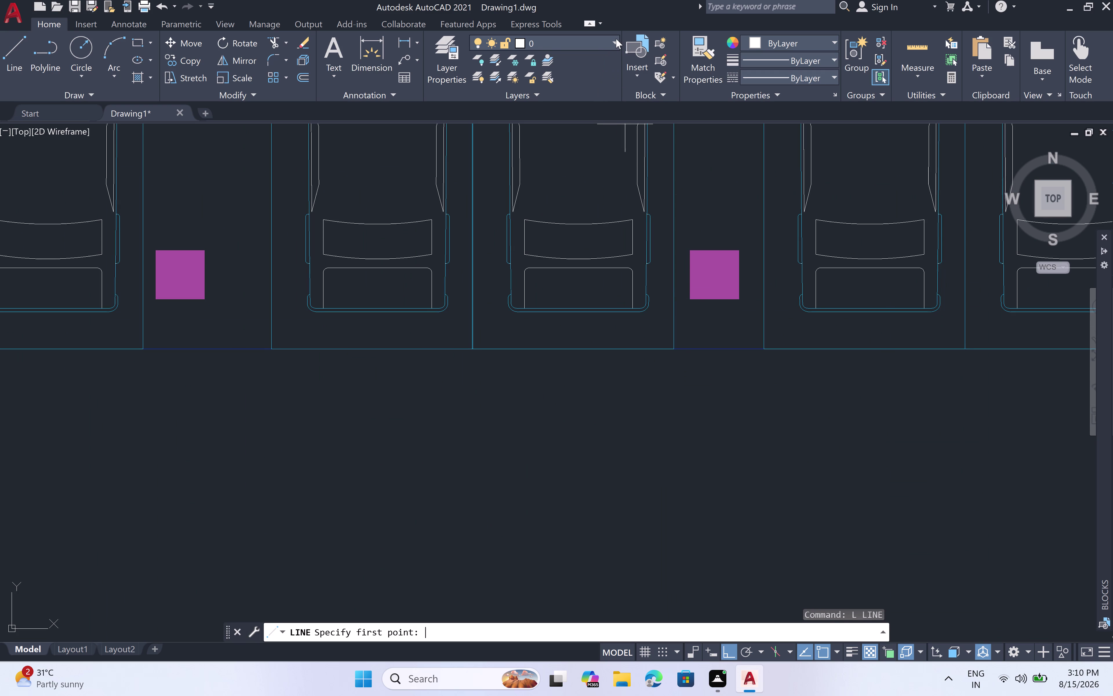
double_click(616, 38)
click(599, 66)
click(690, 252)
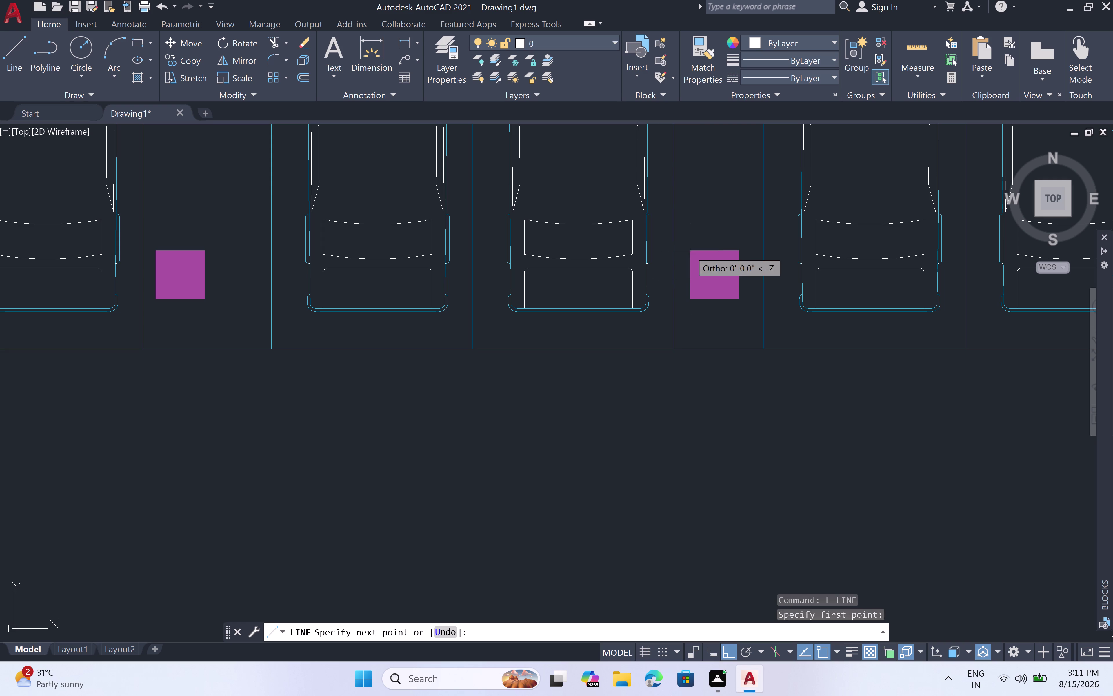
click(740, 250)
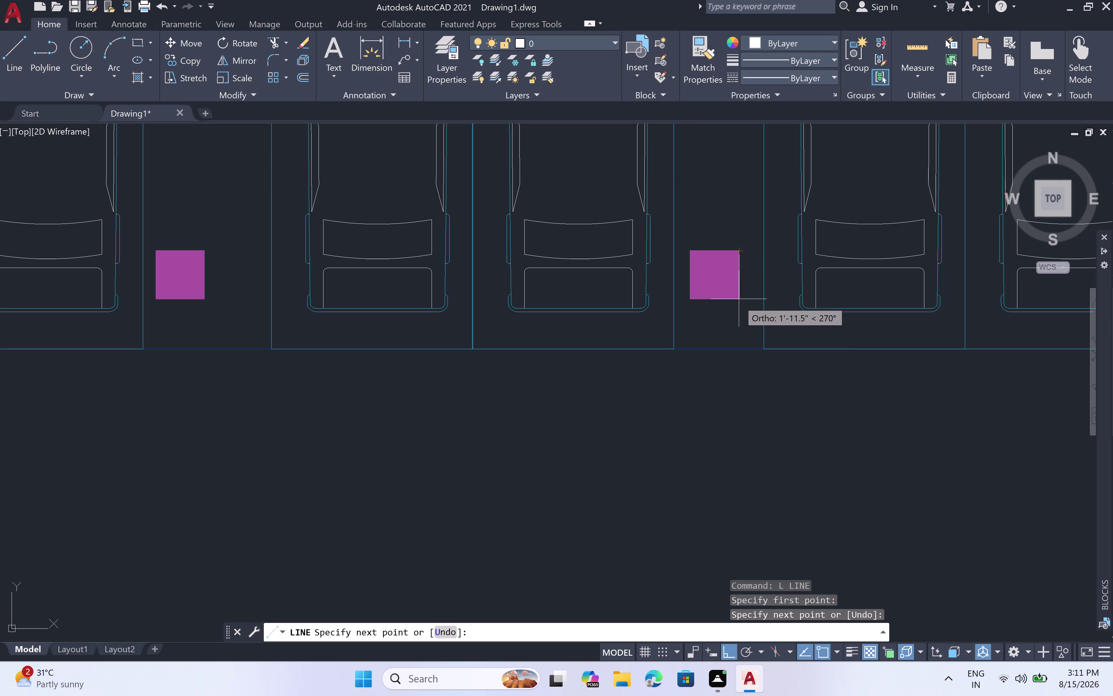
click(739, 299)
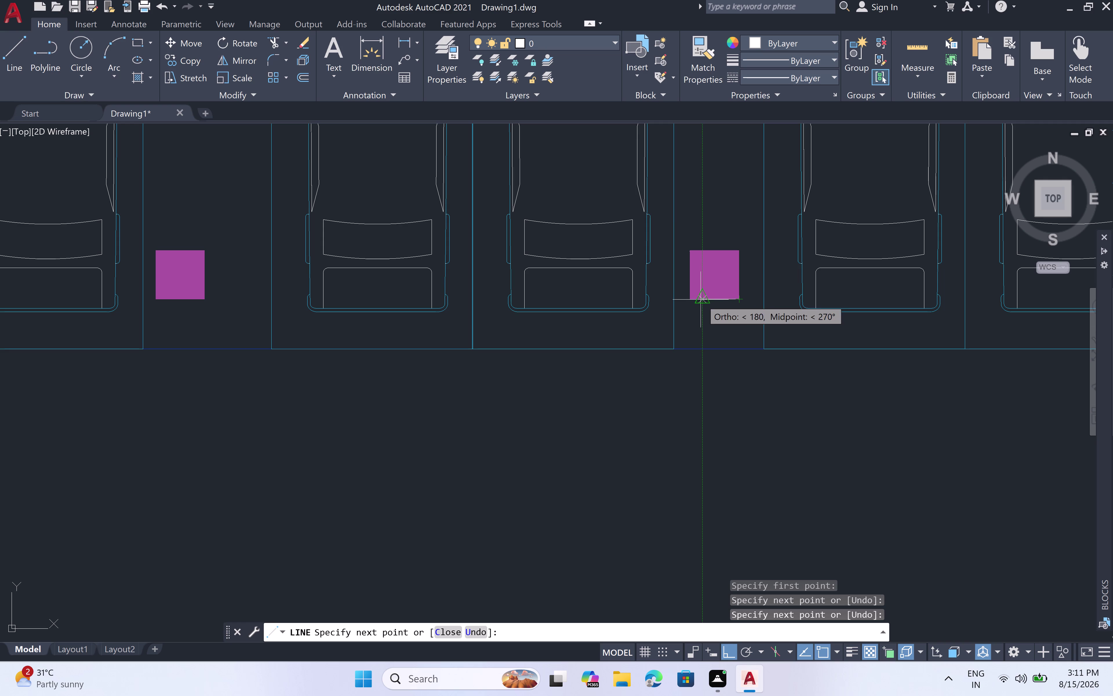
click(692, 299)
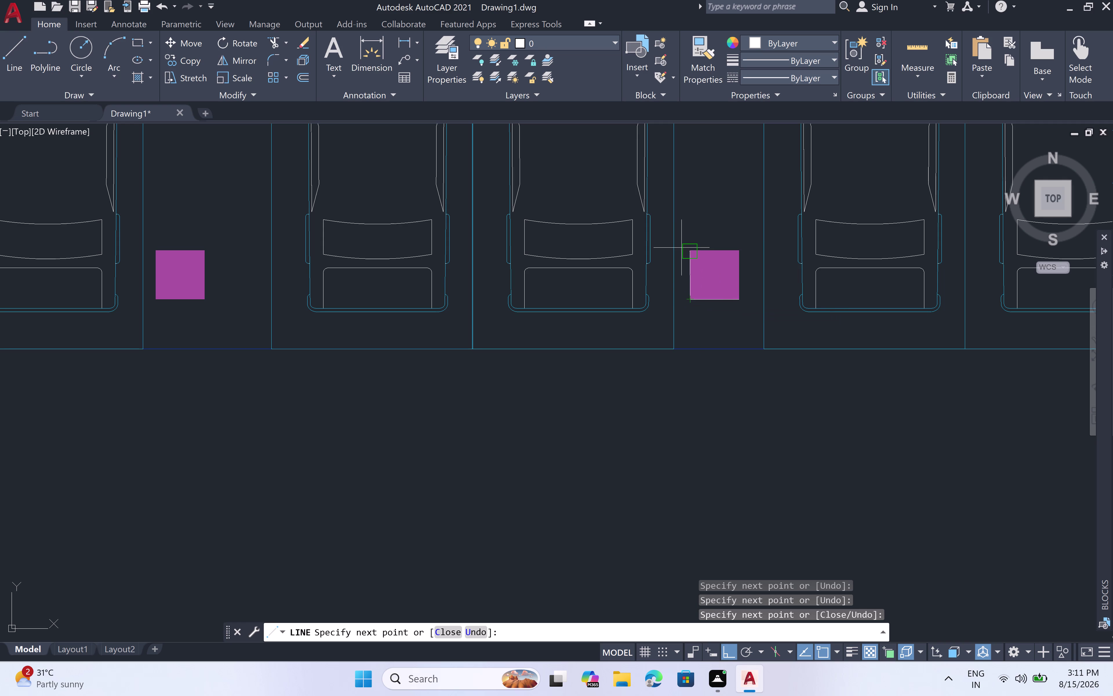
click(683, 250)
key(Escape)
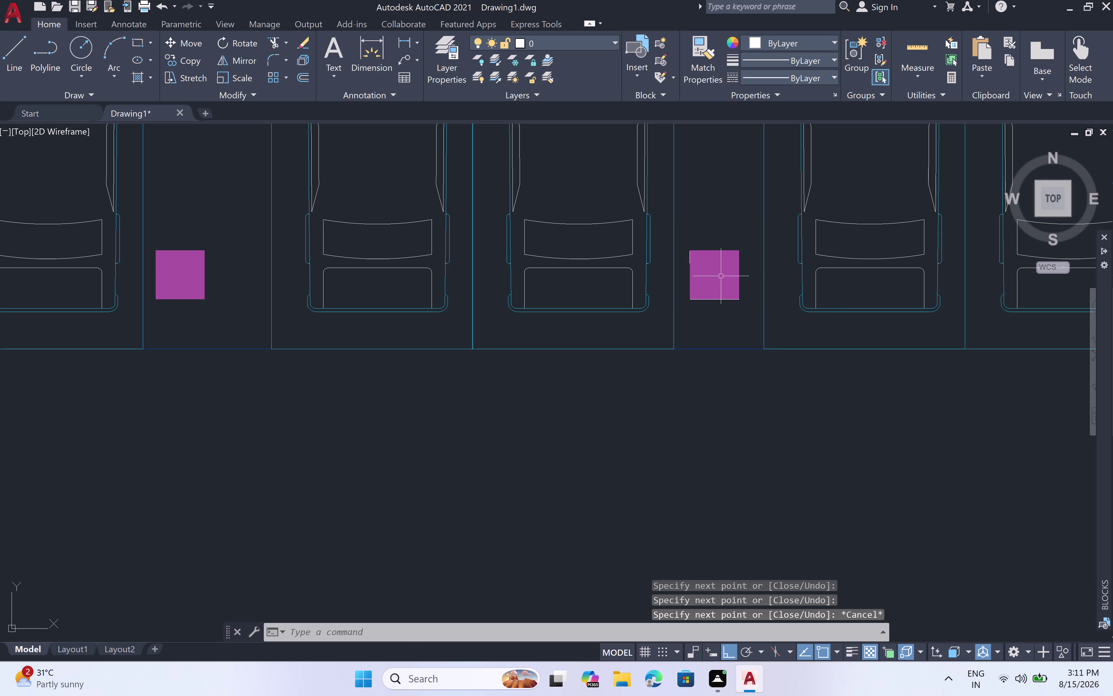
scroll(up, 3)
scroll(down, 3)
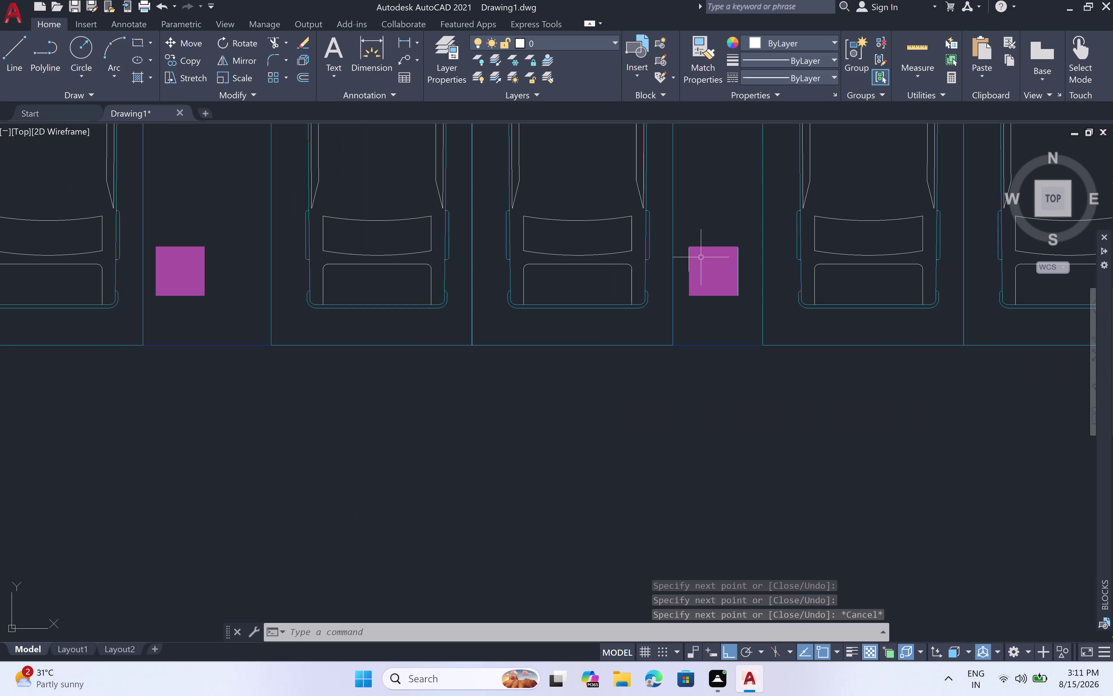
key(Escape)
scroll(down, 3)
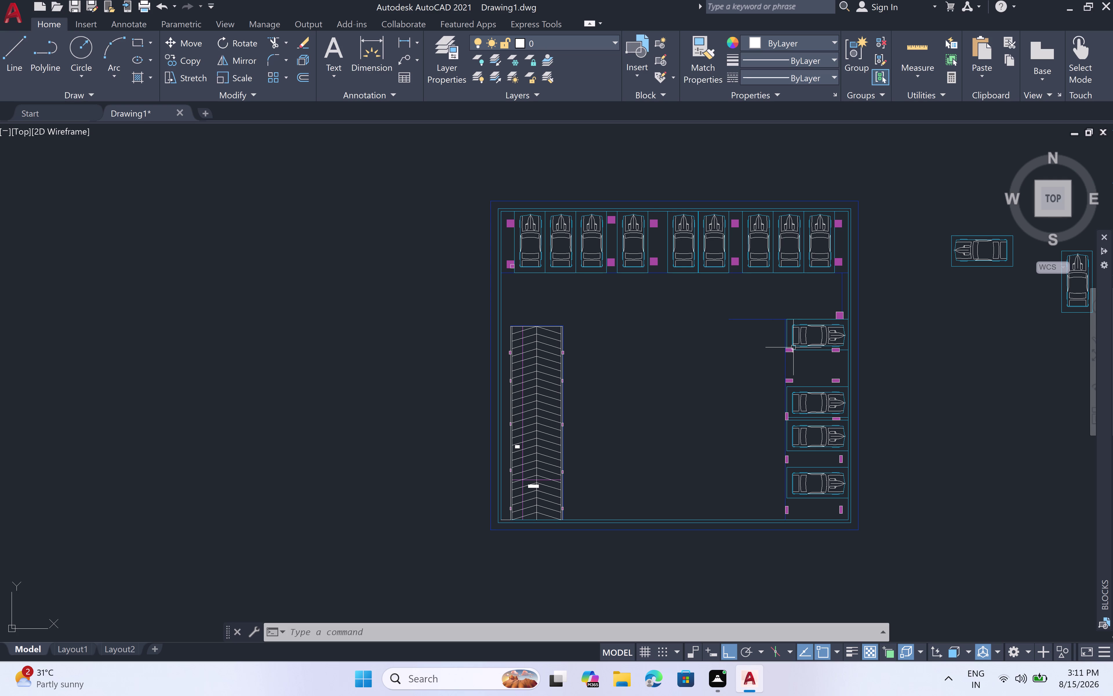
Zoom in on the right parking row and open the Home tab Layer dropdown.
scroll(up, 3)
scroll(up, 3)
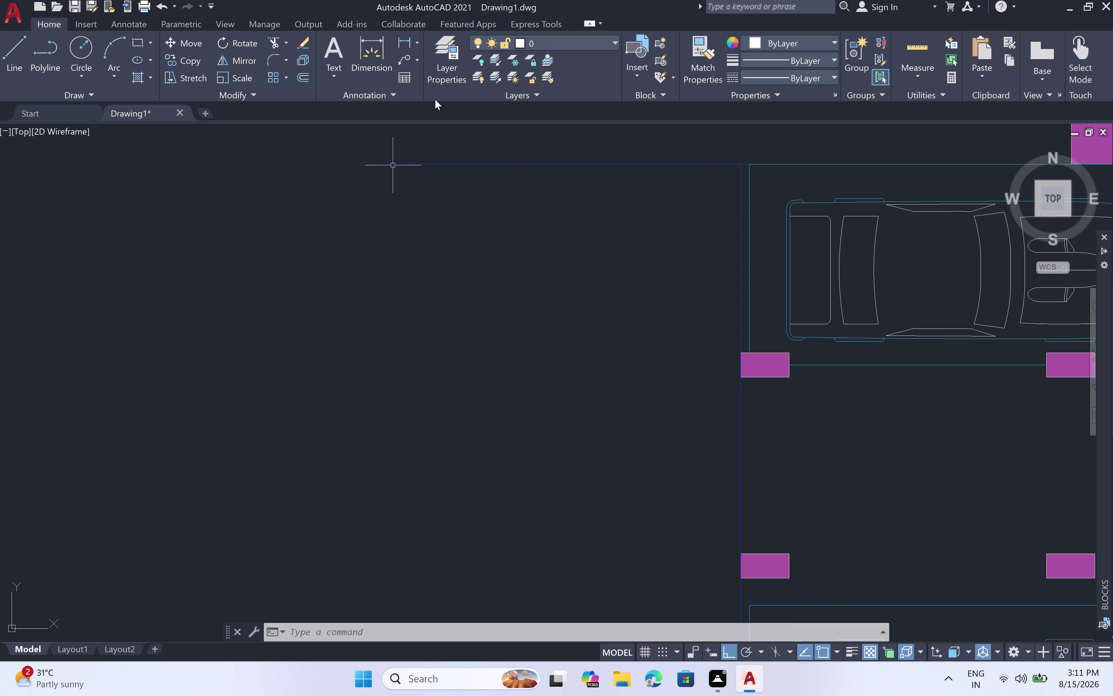
click(614, 39)
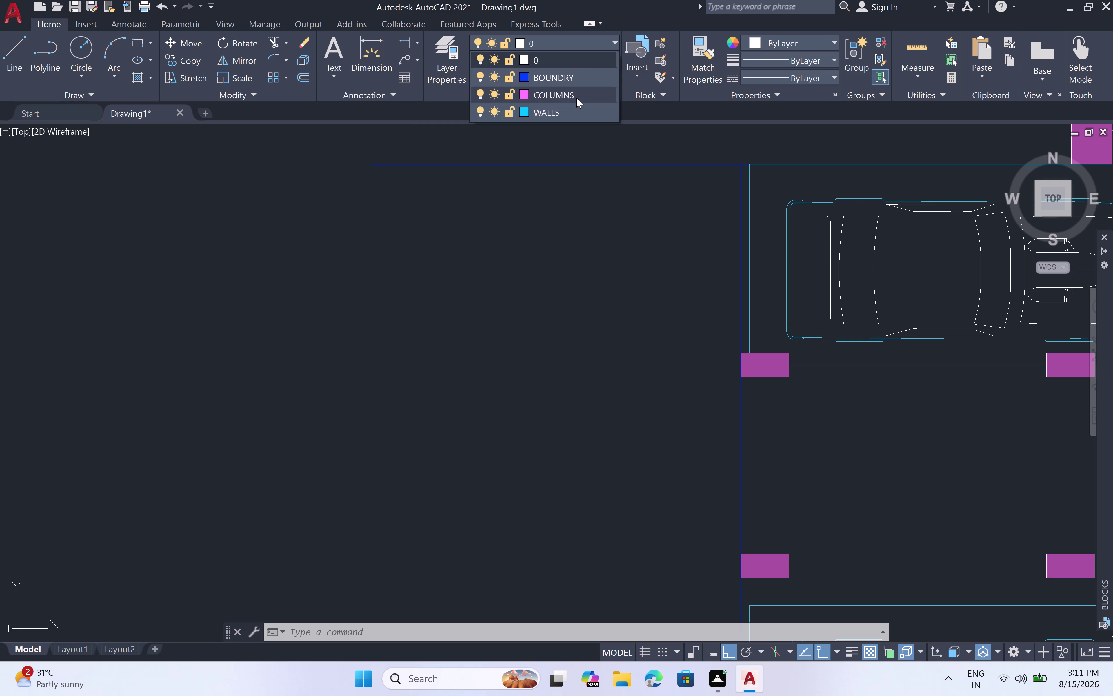
Make COLUMNS the current layer, then cancel a false-start line at a column edge.
double_click(576, 98)
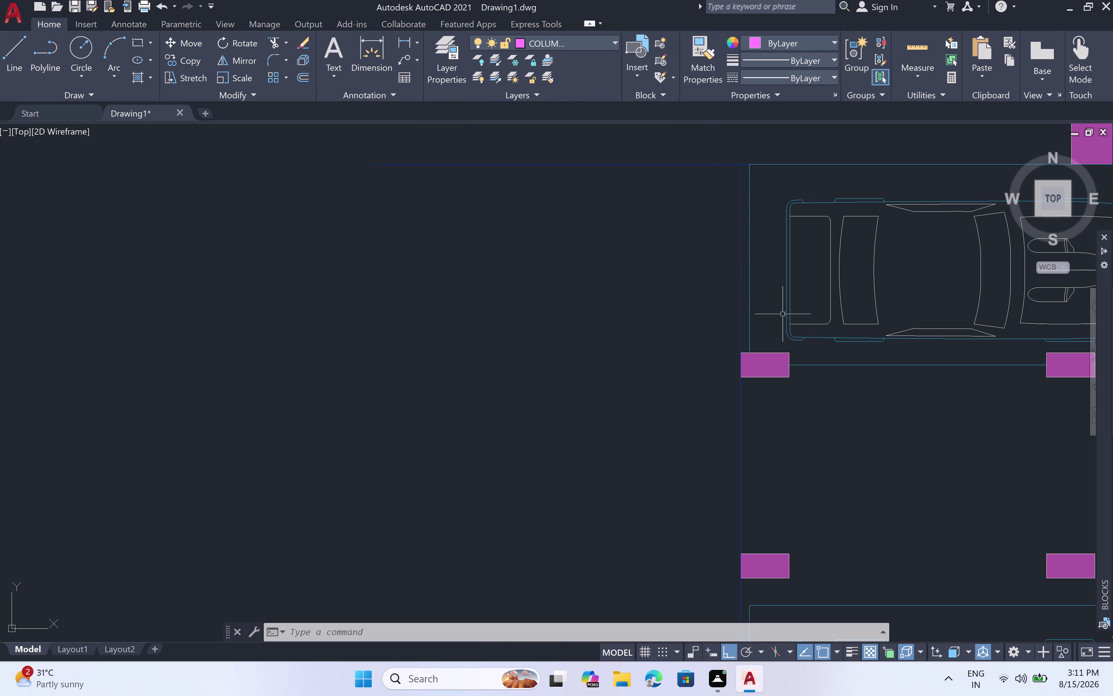
key(l)
key(space)
click(789, 360)
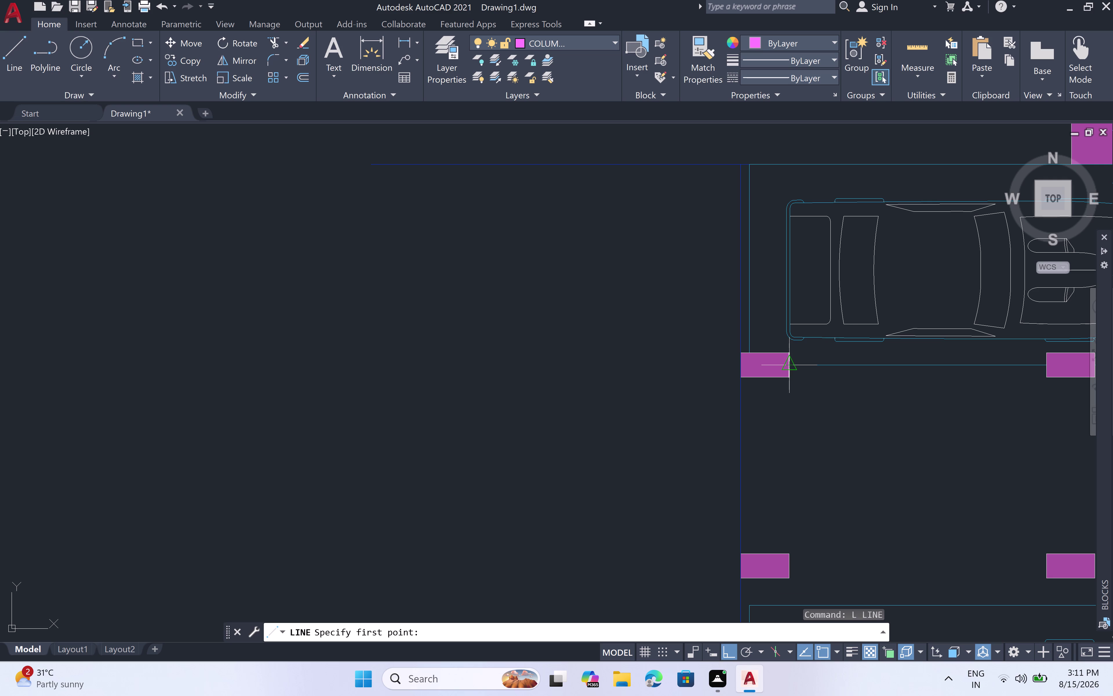
drag(792, 358, 797, 355)
key(Escape)
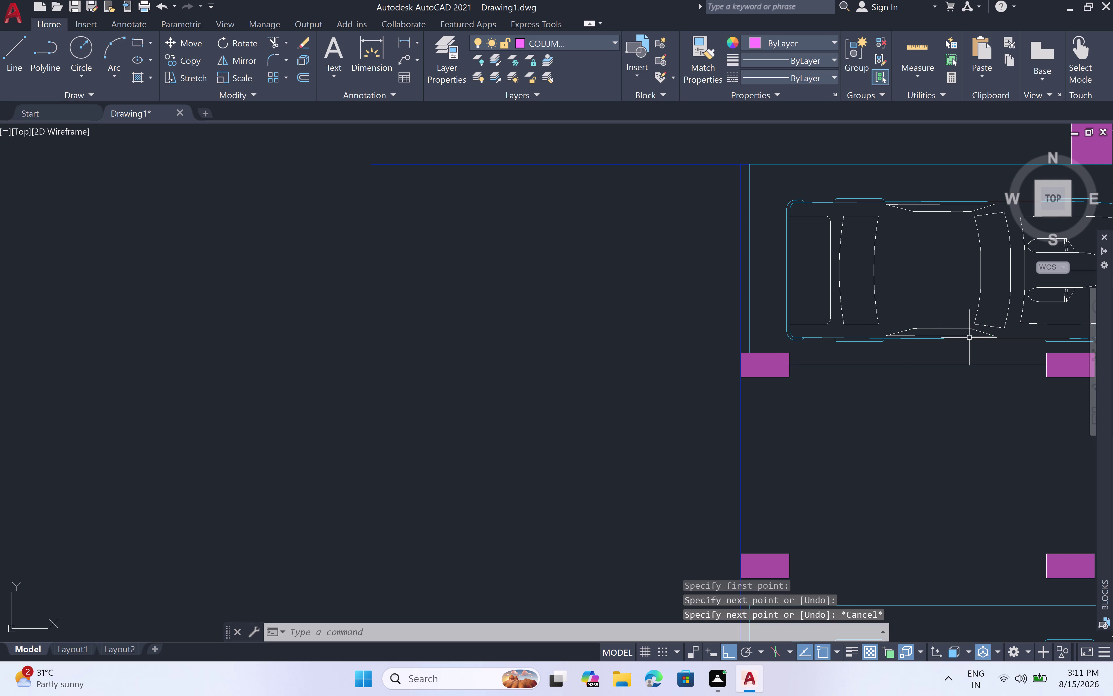
scroll(up, 3)
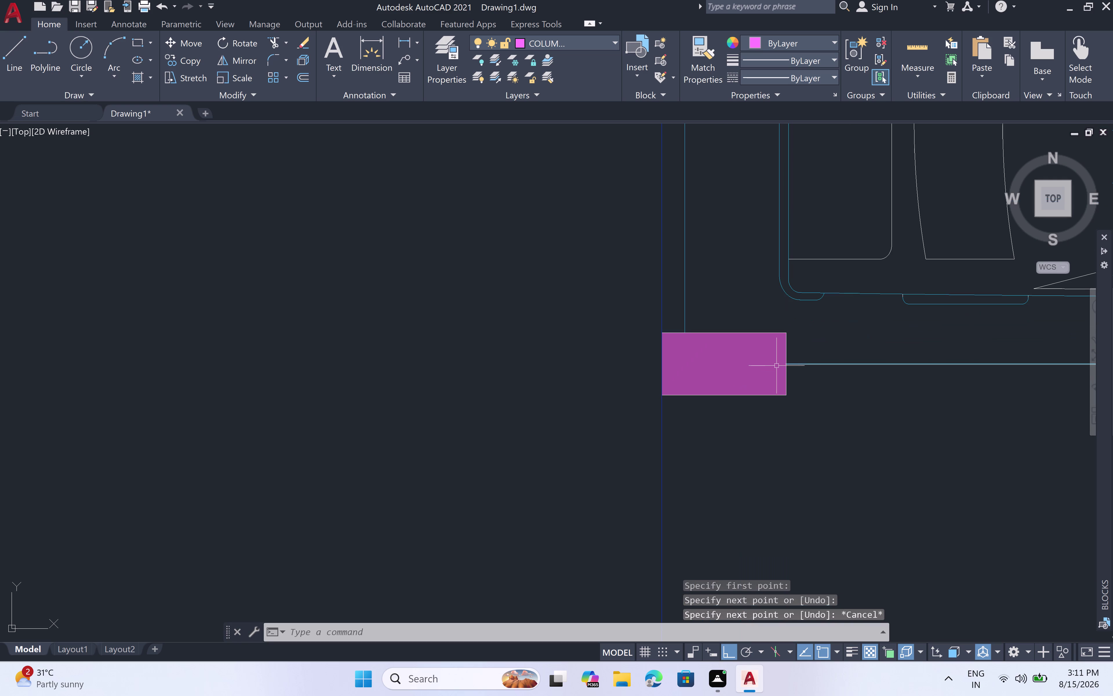
click(786, 364)
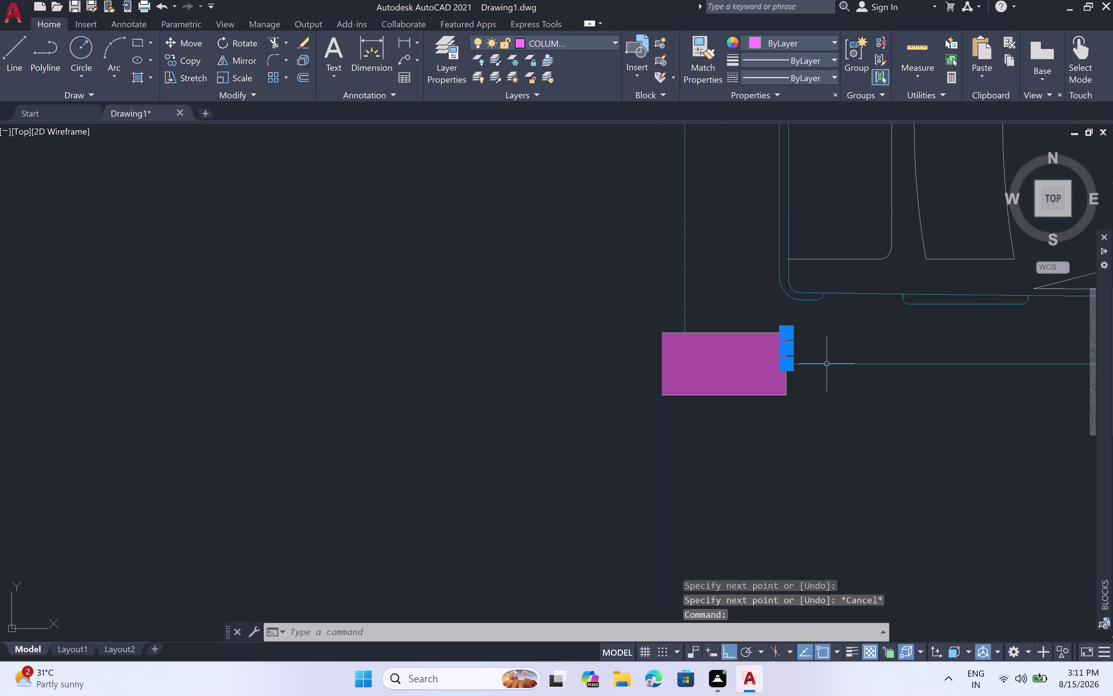
key(Escape)
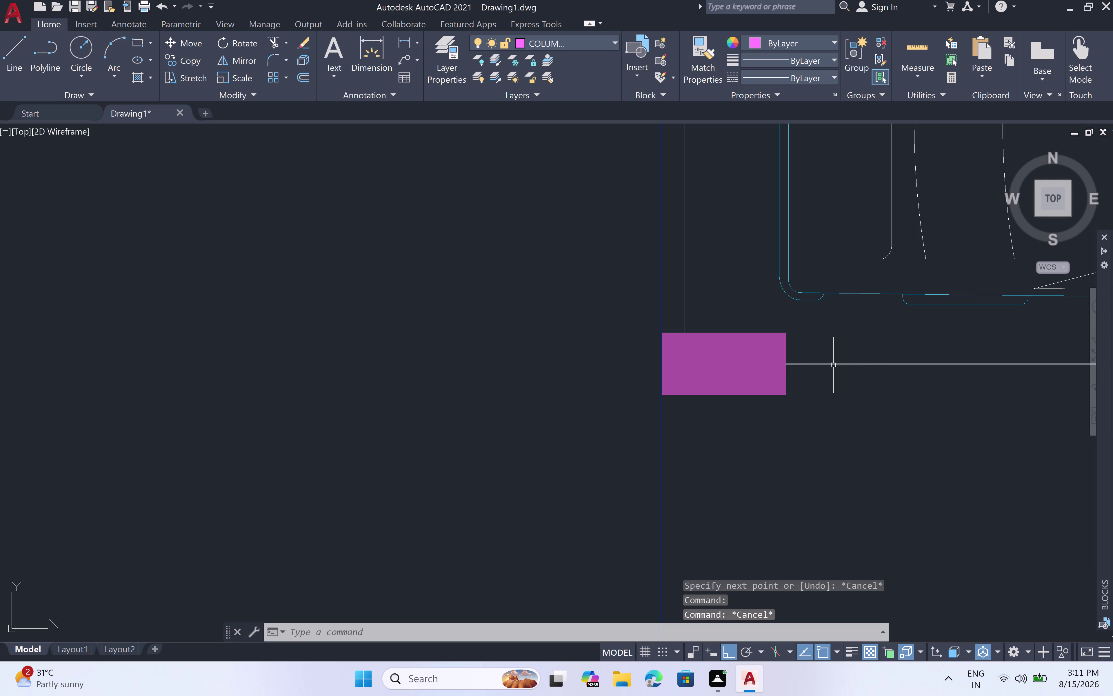
Draw a line from the column square's right edge to the next column square.
text(L)
key(space)
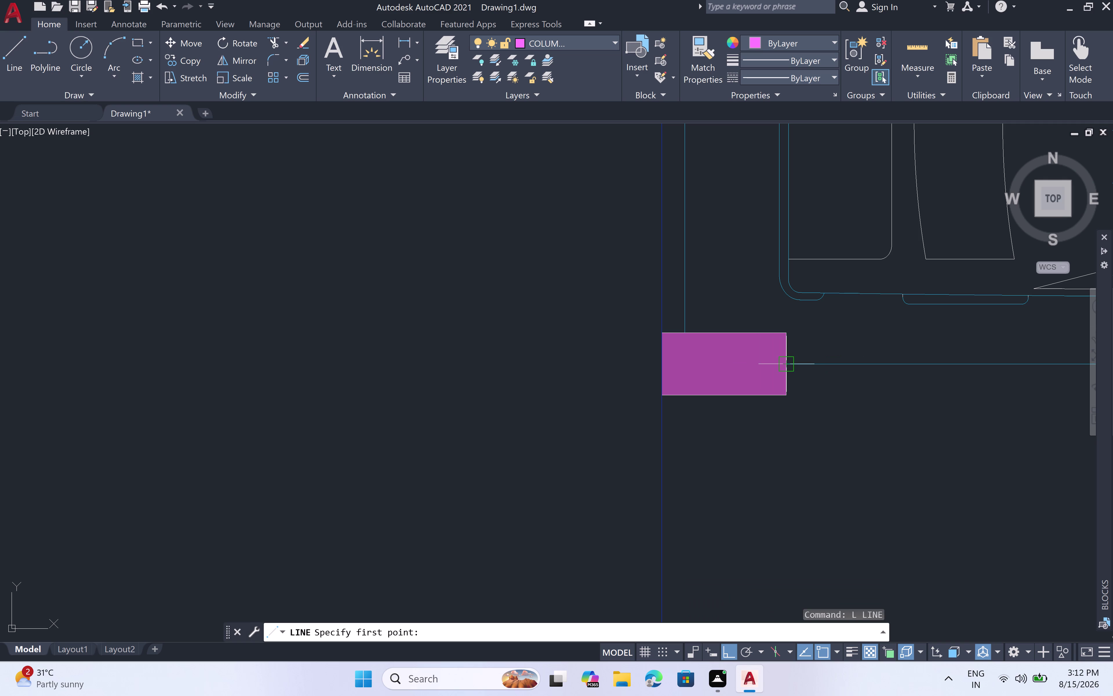
click(793, 365)
drag(803, 365, 807, 365)
scroll(down, 3)
middle_drag(966, 349, 764, 346)
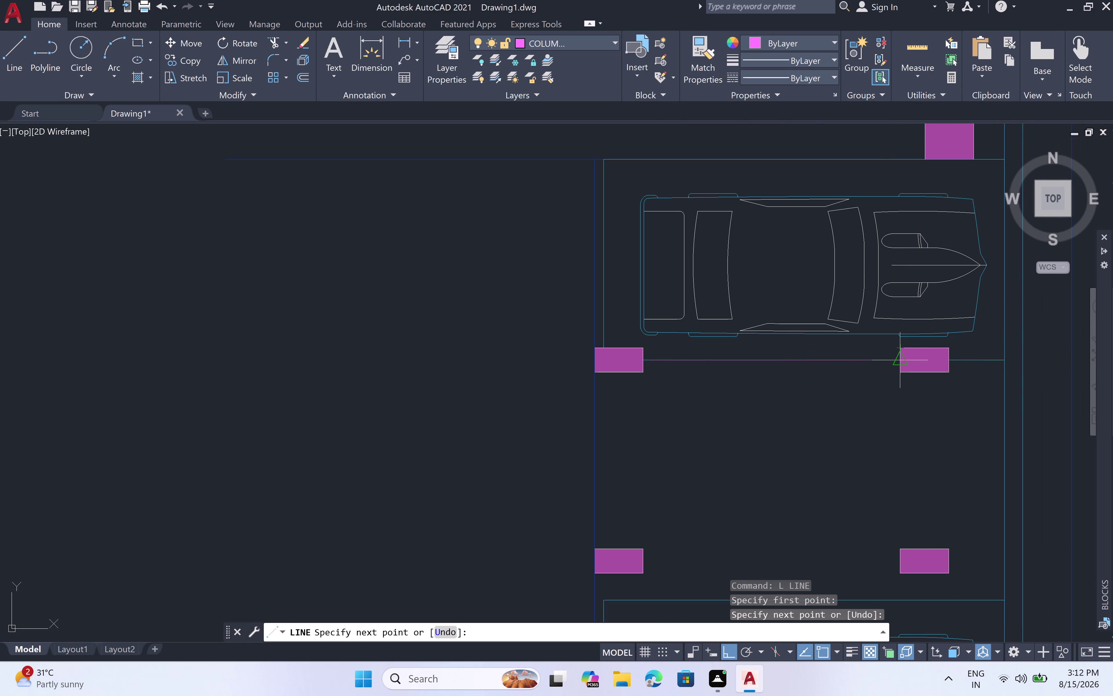
scroll(up, 3)
click(909, 365)
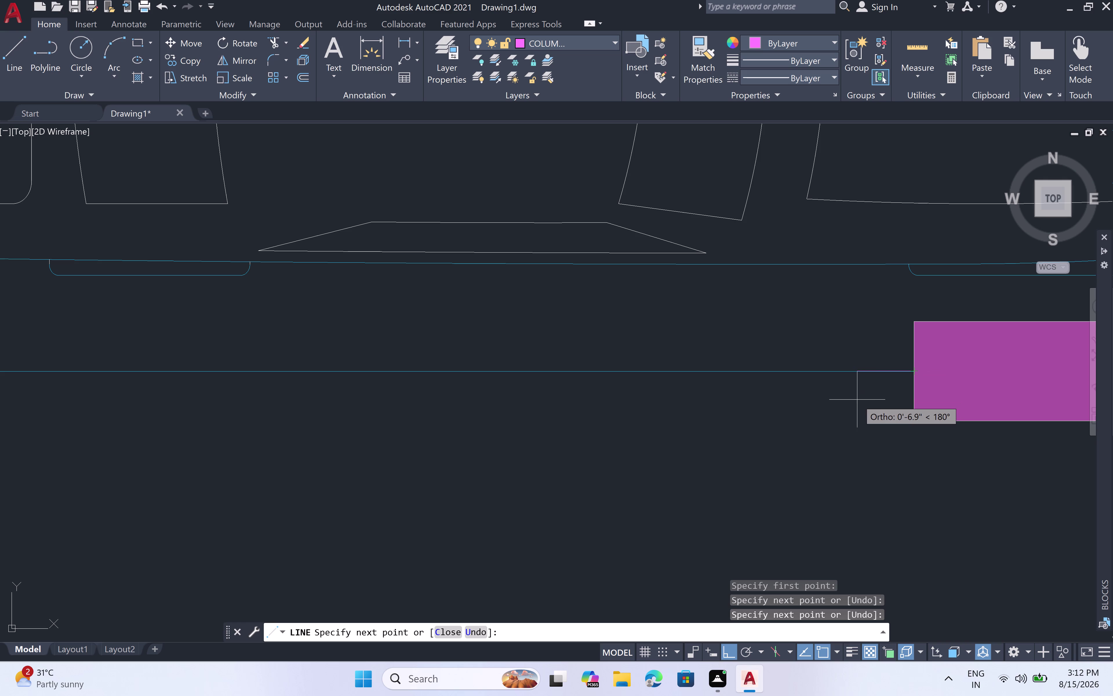
key(Escape)
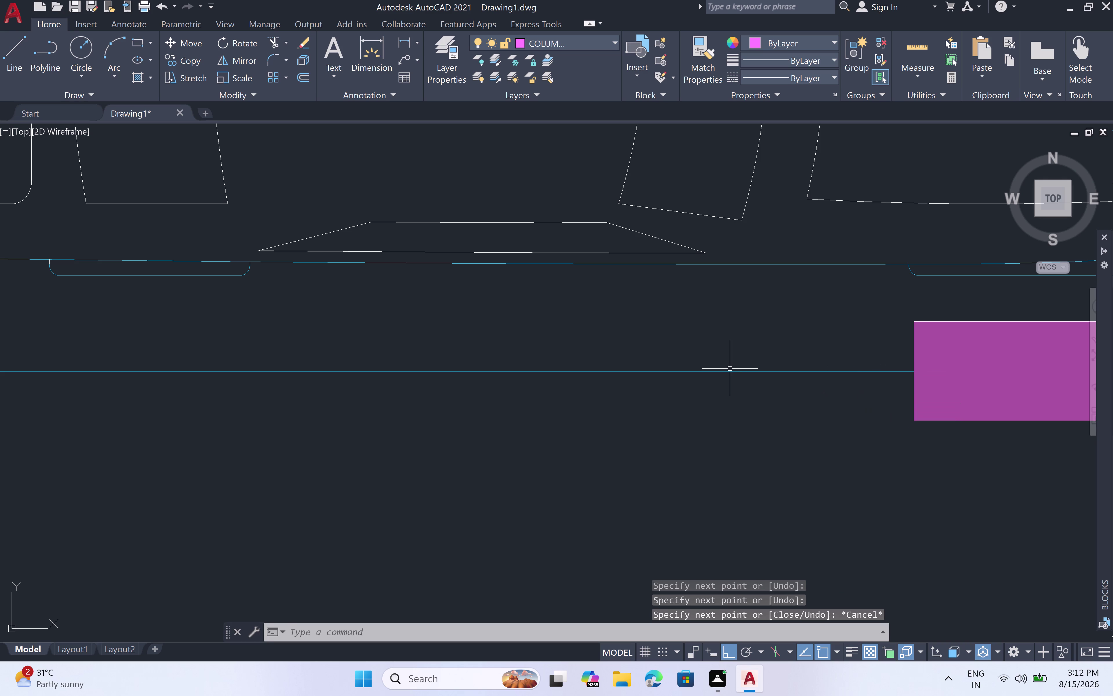
Fence-trim the excess part of the new line.
text(TR)
key(space)
click(724, 342)
click(724, 401)
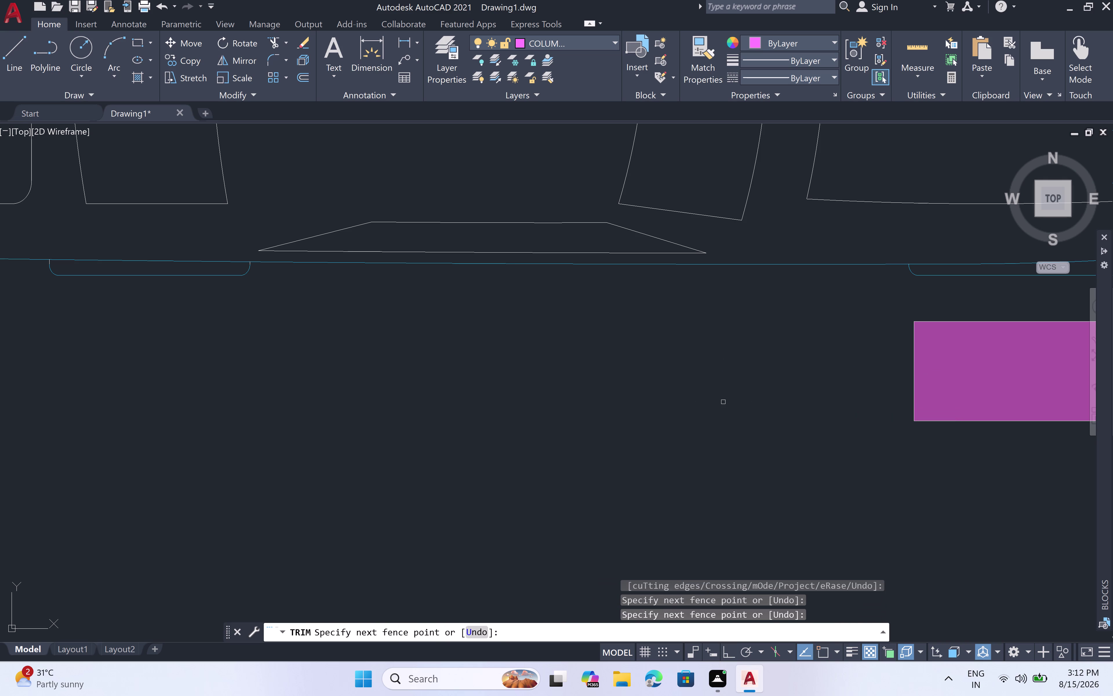
scroll(down, 3)
scroll(down, 3)
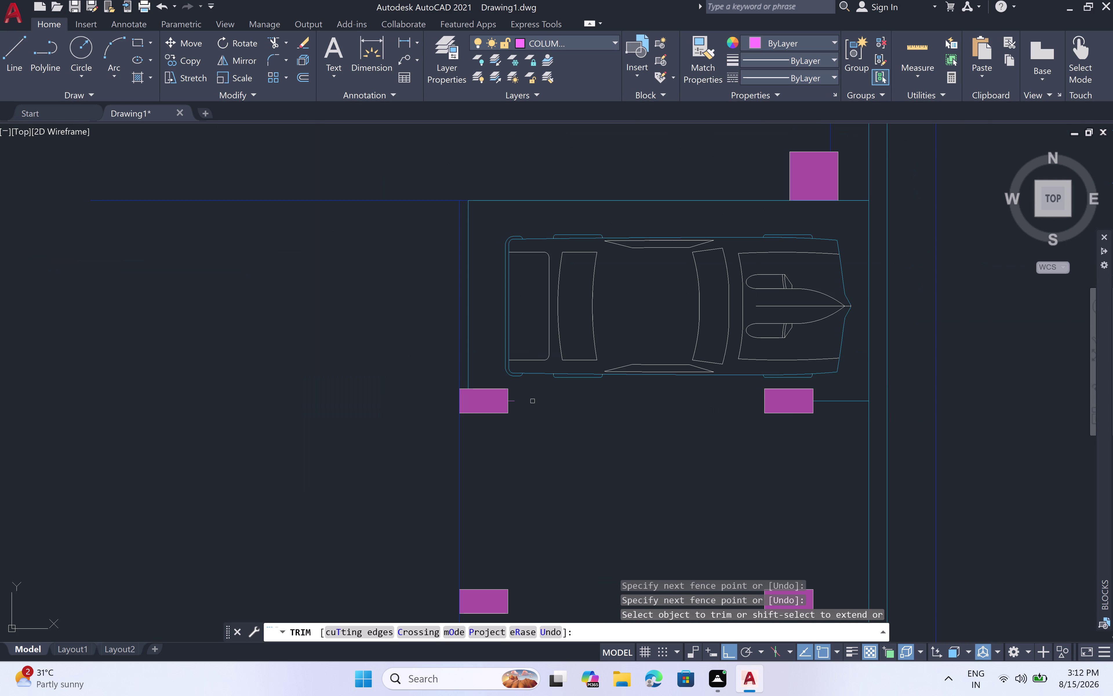
scroll(up, 3)
key(Escape)
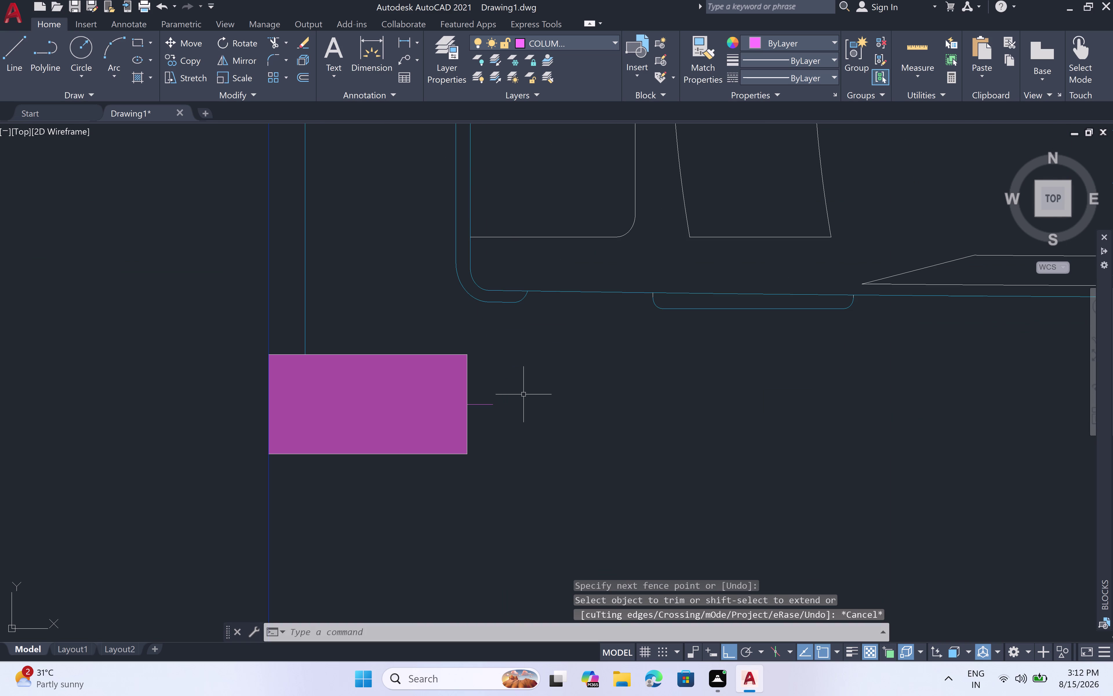
Draw a horizontal line across the bay to the far column block.
key(l)
key(space)
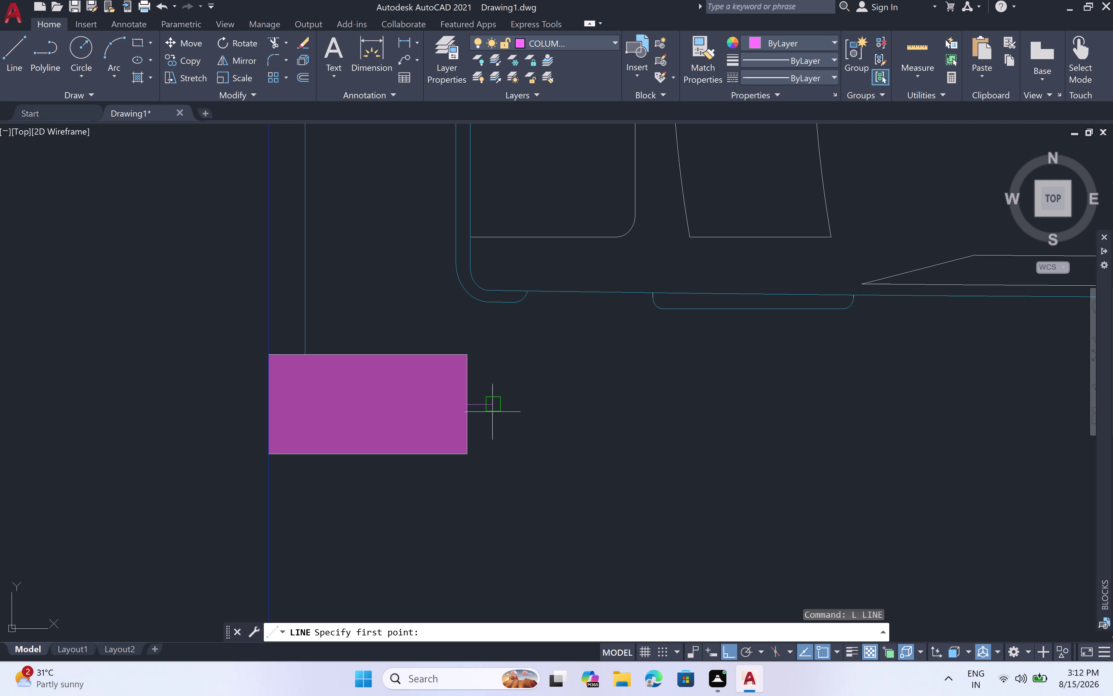
drag(494, 407, 498, 406)
drag(507, 406, 514, 406)
scroll(down, 3)
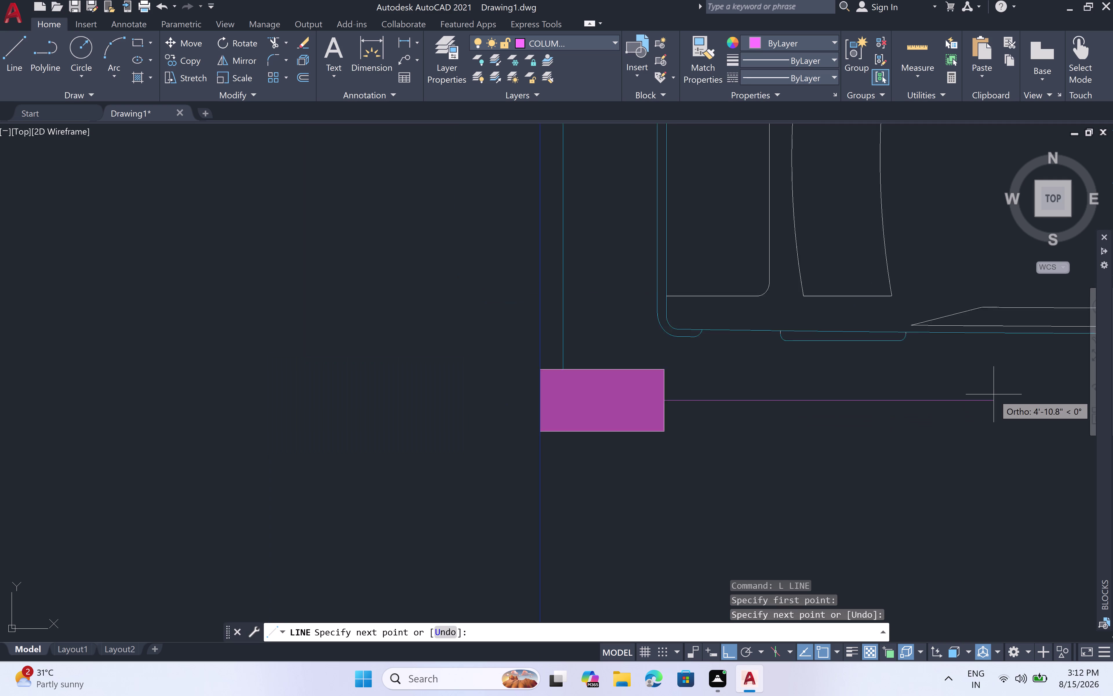
scroll(down, 3)
middle_drag(1023, 400, 744, 400)
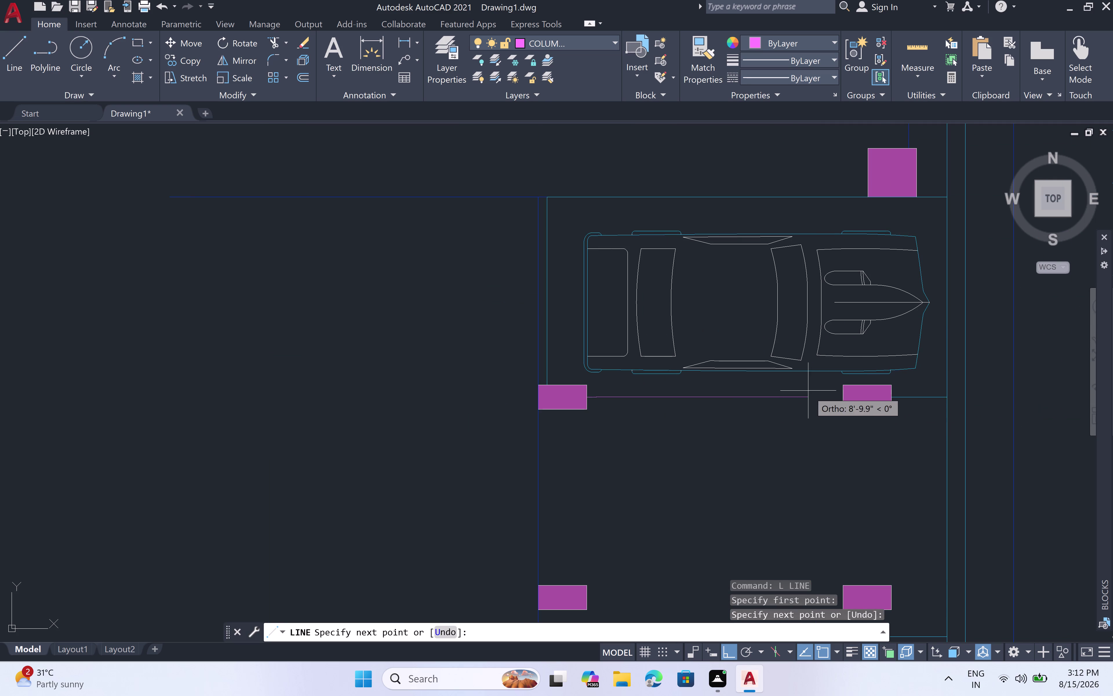
scroll(up, 3)
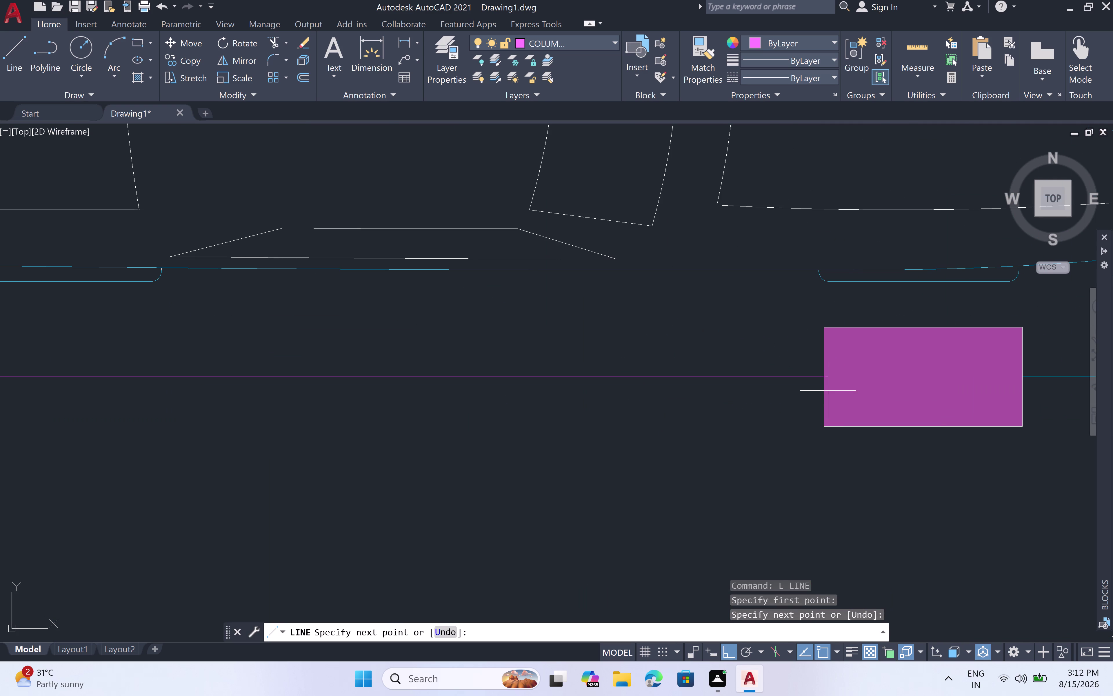
click(825, 380)
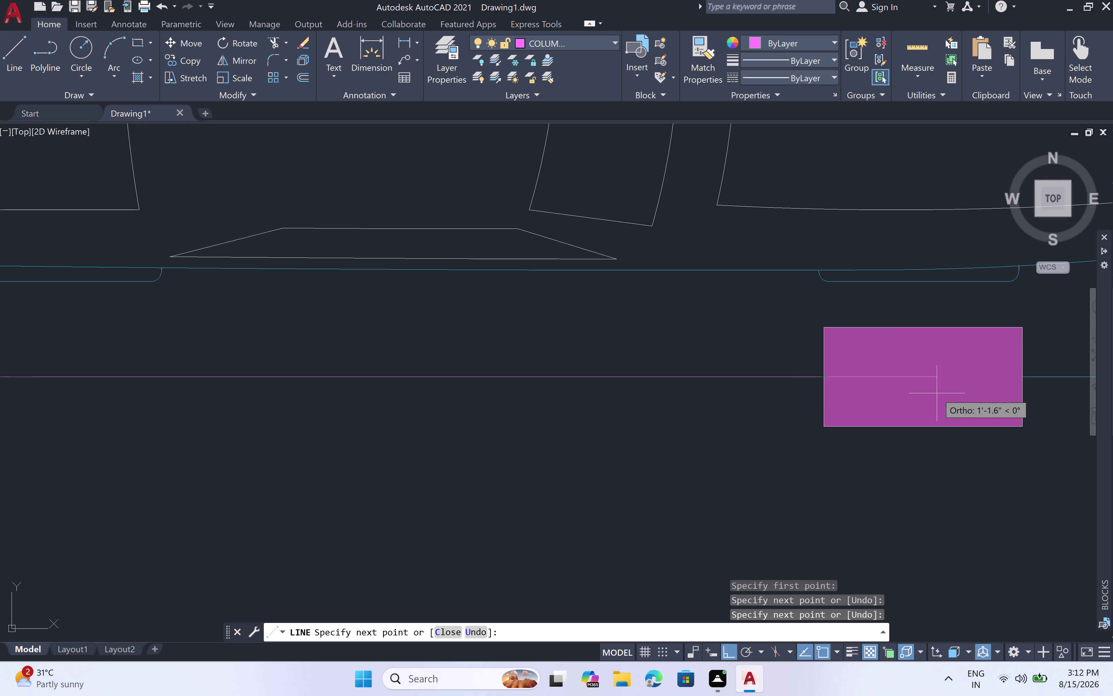
key(Escape)
scroll(down, 3)
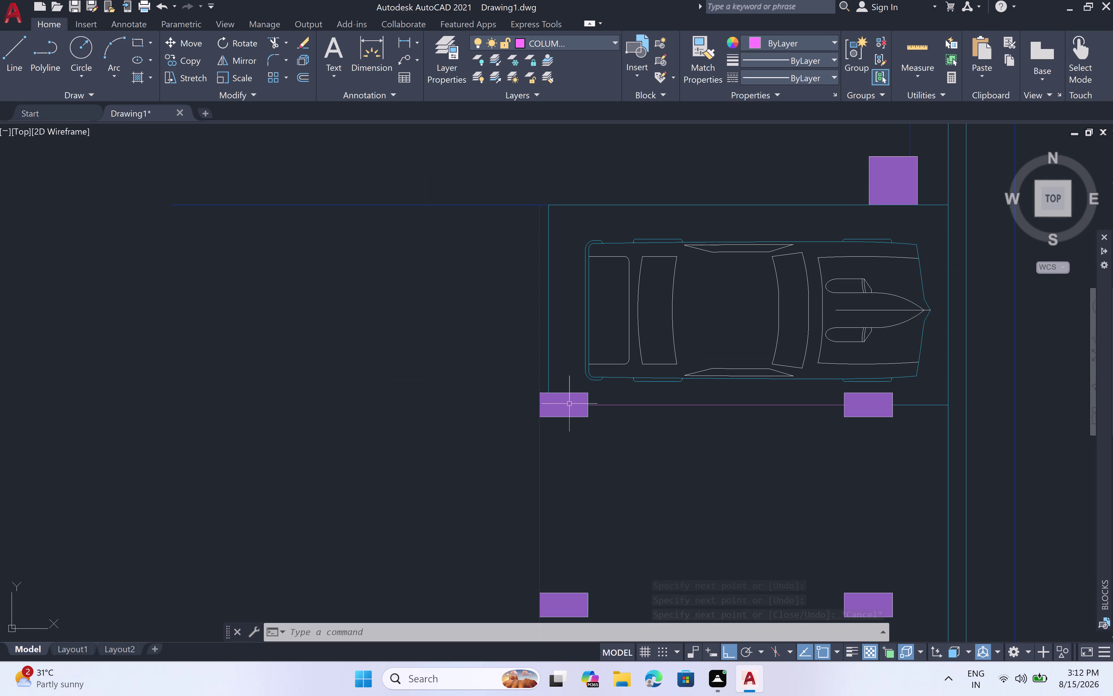
scroll(up, 3)
scroll(down, 3)
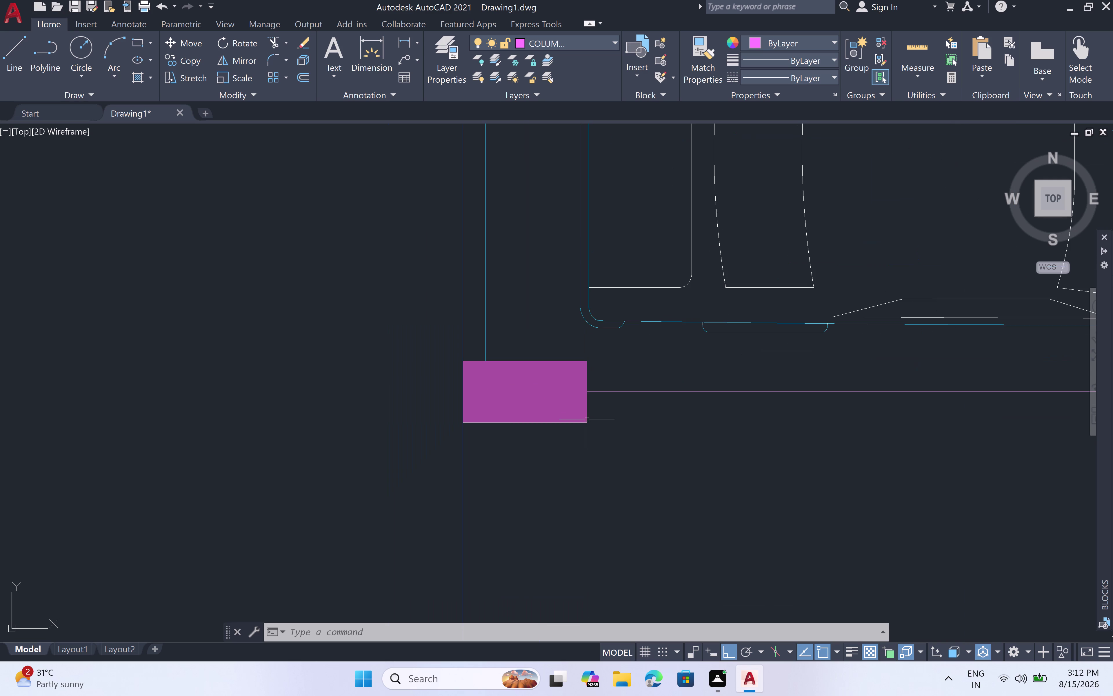
Draw a line from the left column's edge to the right column block.
key(l)
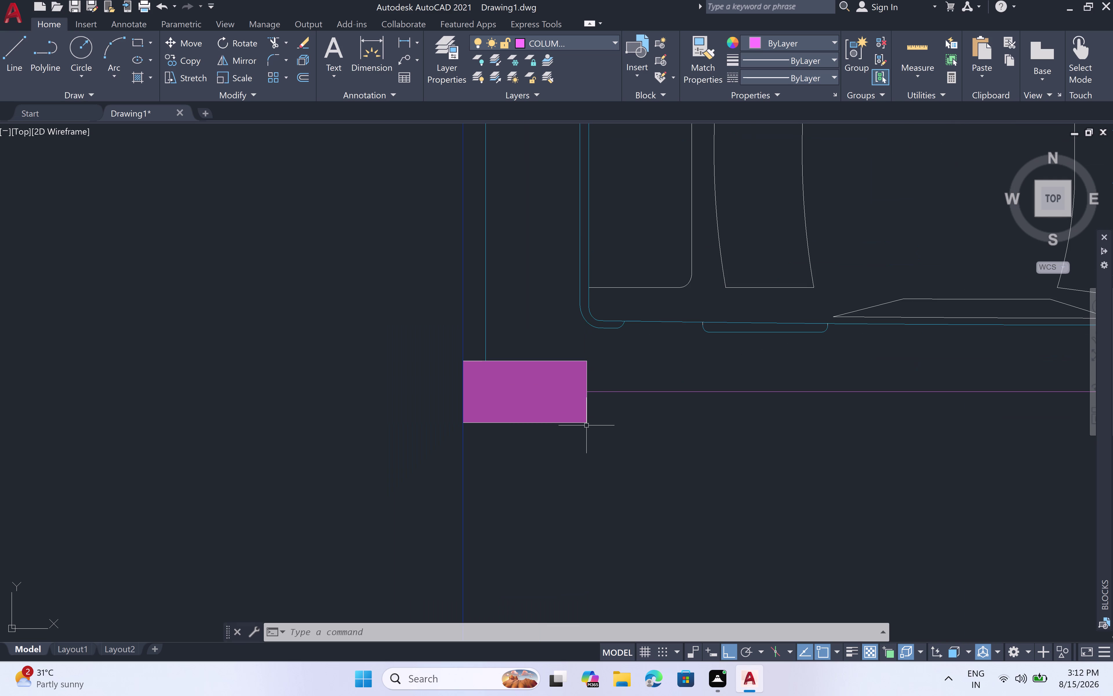
key(space)
click(587, 422)
scroll(down, 3)
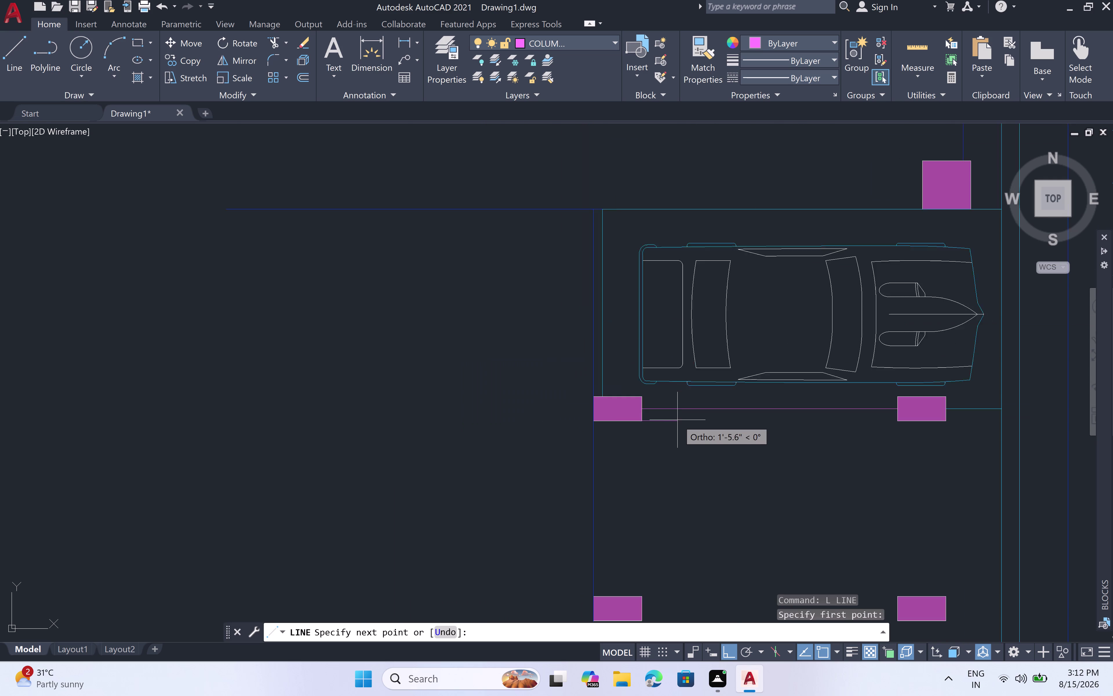
scroll(up, 3)
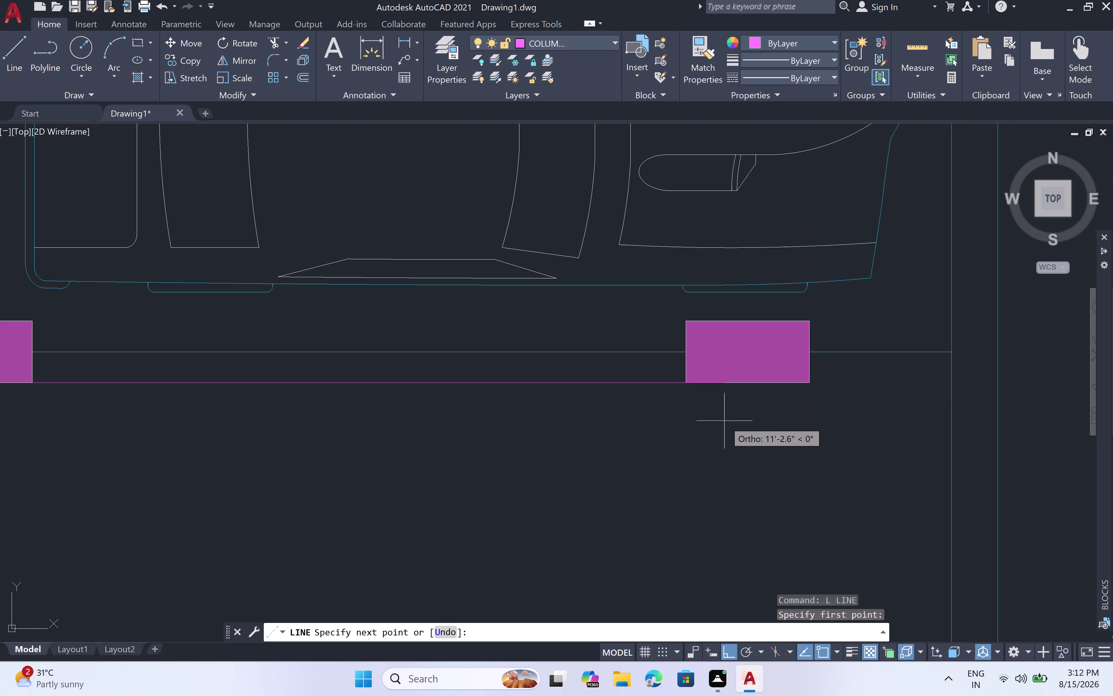
click(683, 386)
key(Escape)
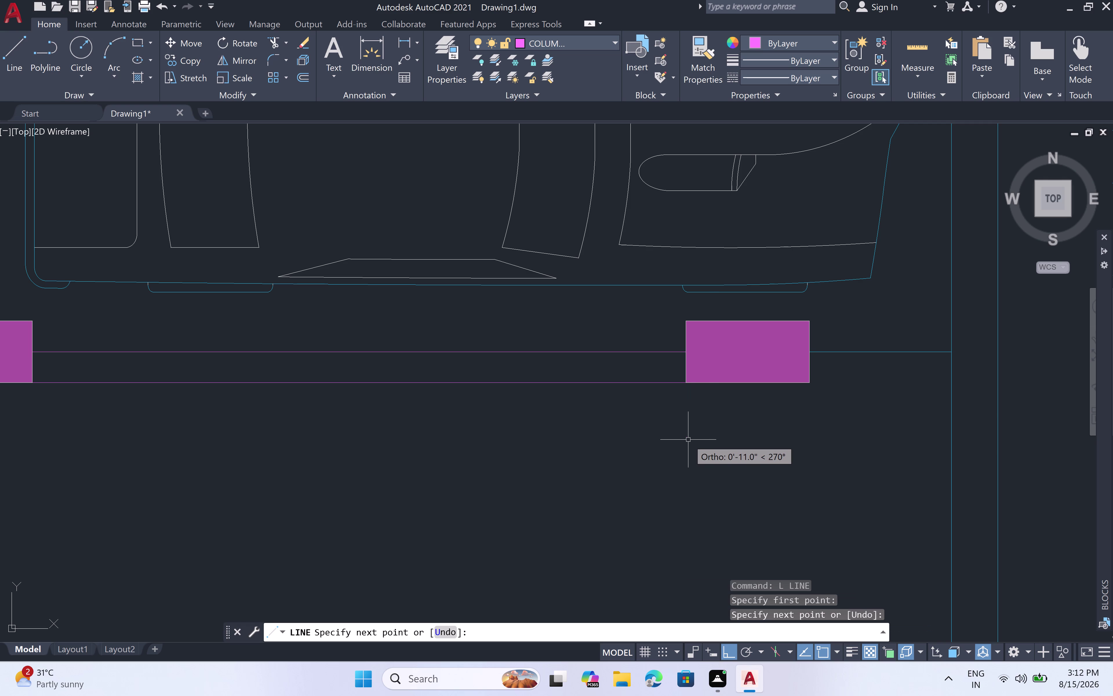
scroll(down, 3)
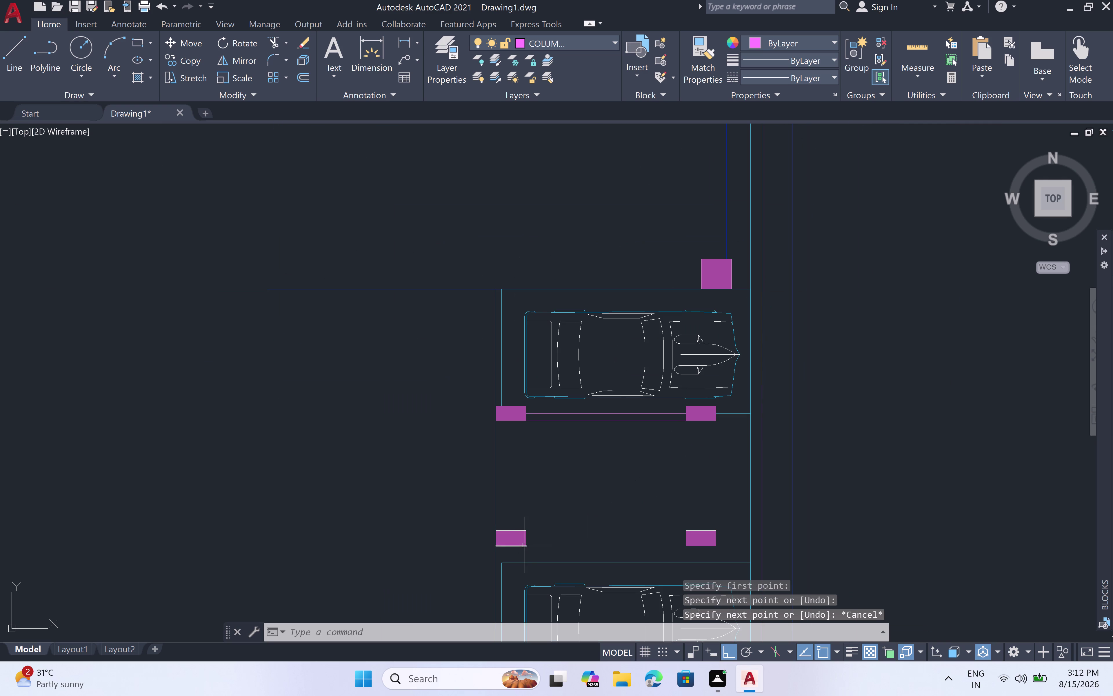
Join the lower left and lower right columns with a line.
key(l)
key(space)
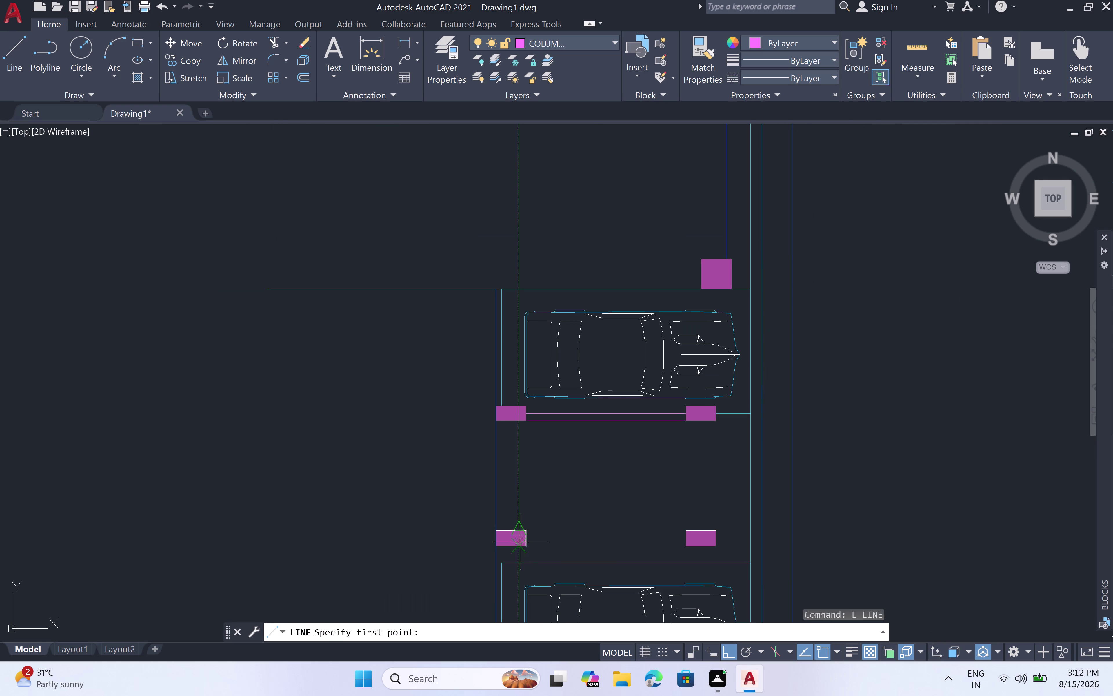
scroll(up, 3)
click(539, 541)
scroll(down, 3)
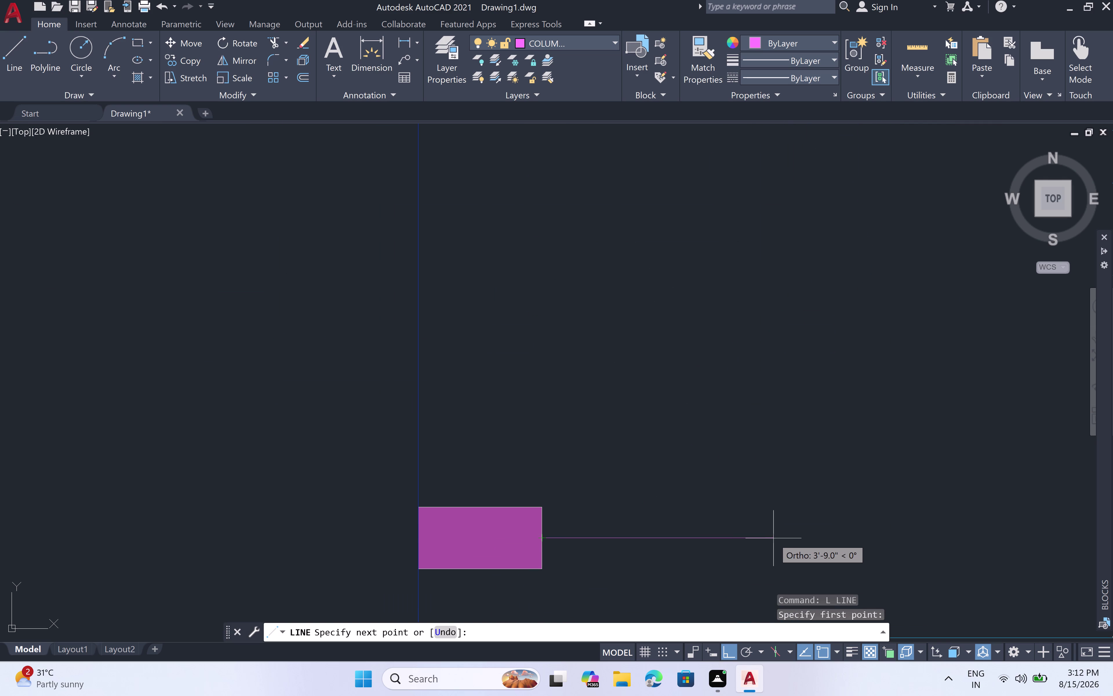
scroll(down, 3)
scroll(up, 3)
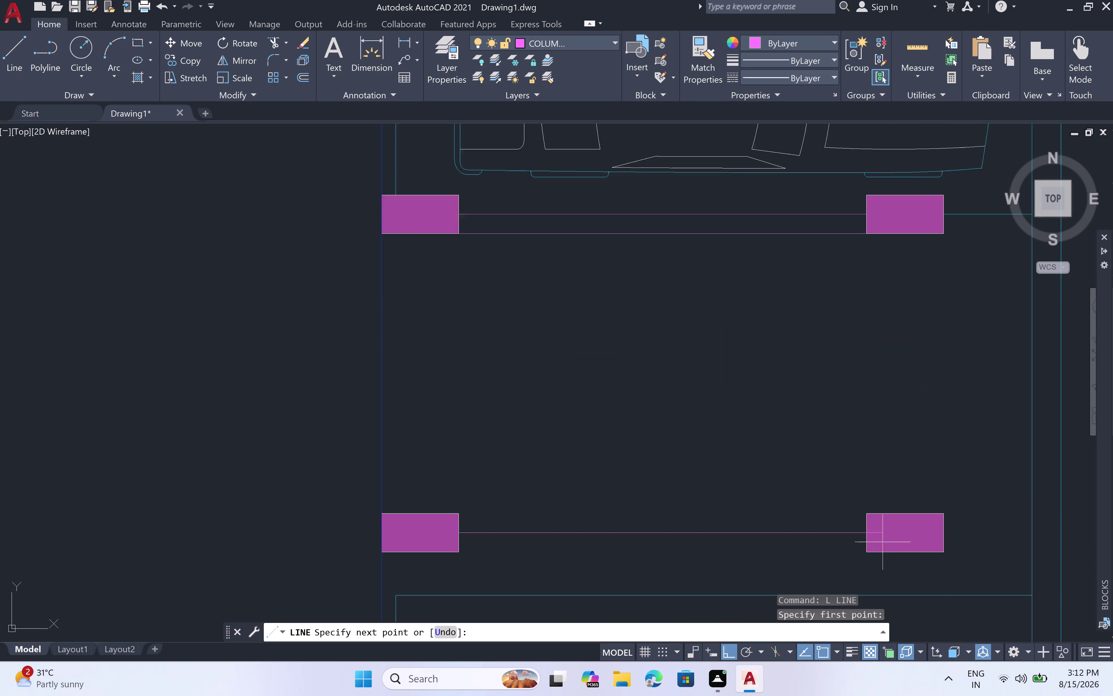
click(838, 520)
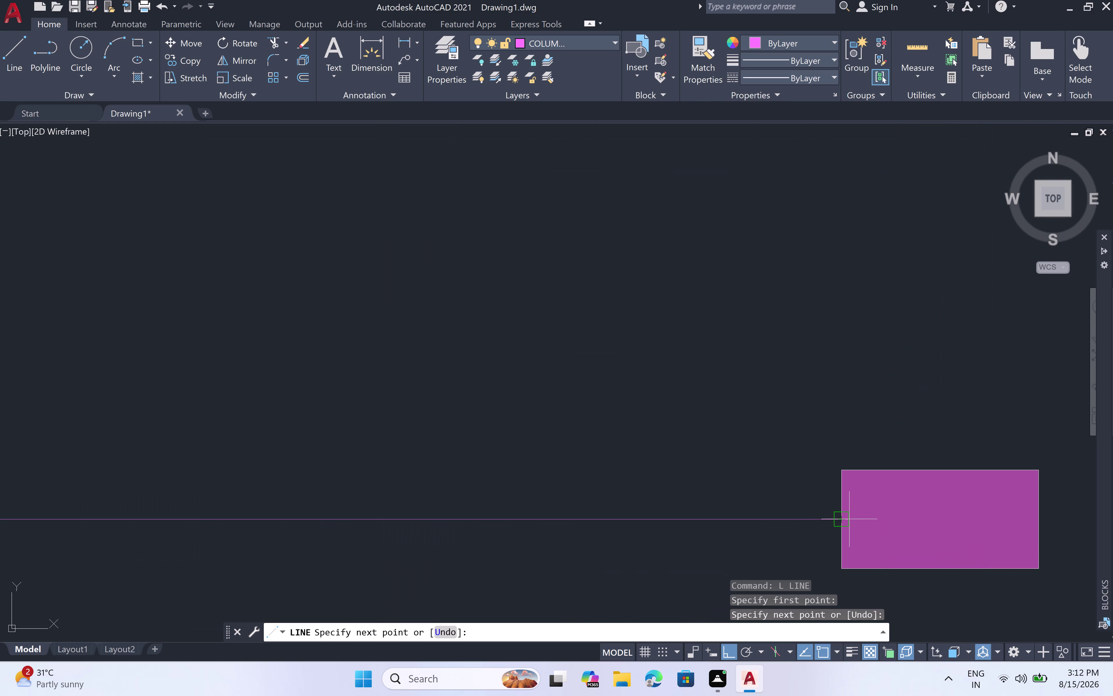
key(Escape)
Draw another line from the right column's edge to the far column.
key(space)
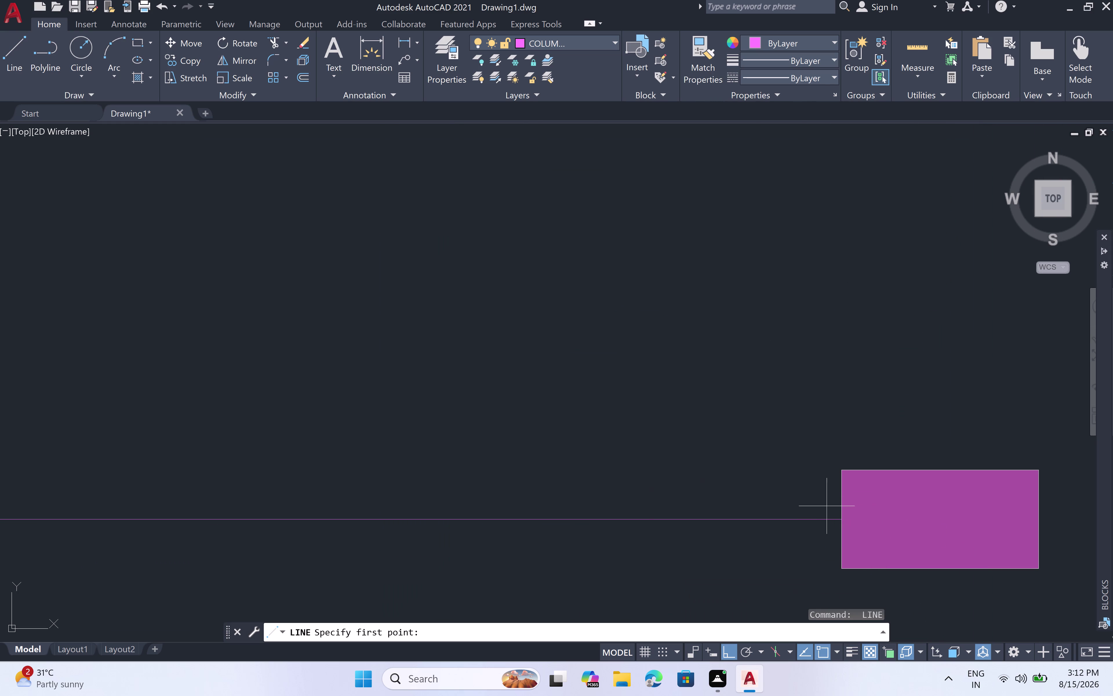
click(839, 477)
scroll(down, 3)
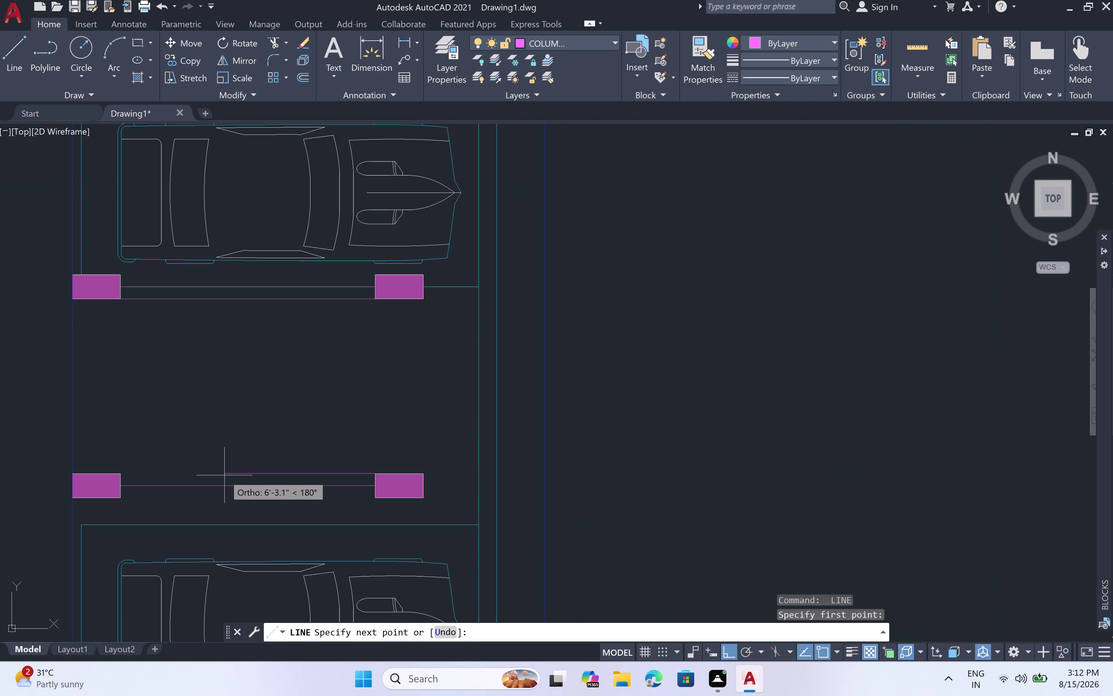
scroll(up, 3)
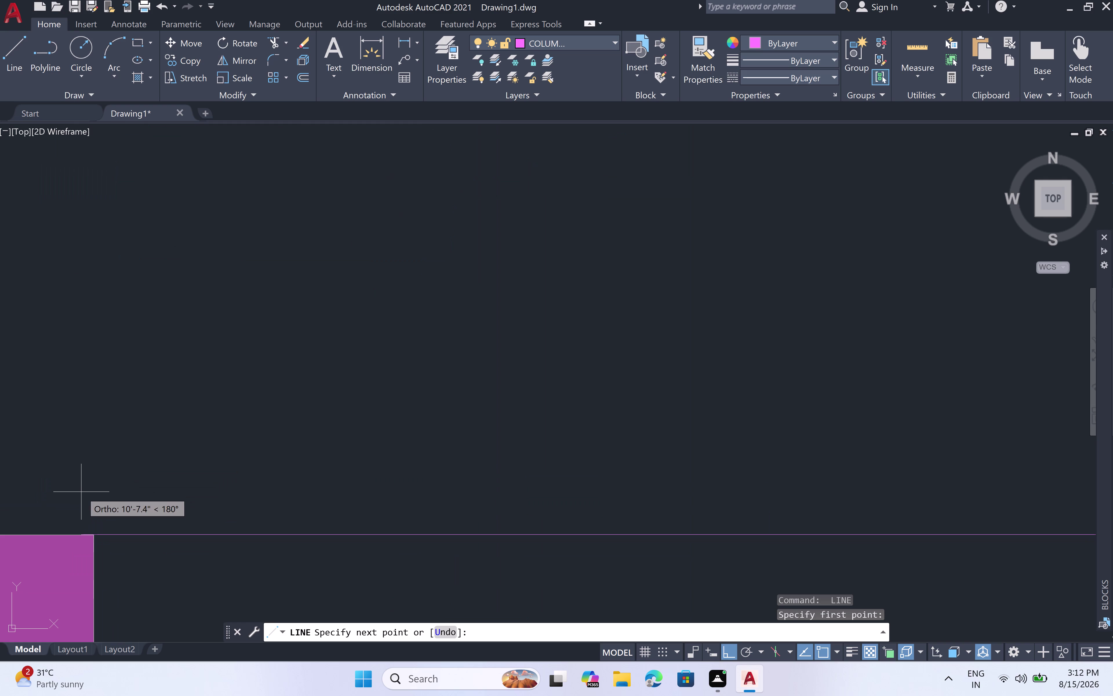
click(80, 492)
key(Escape)
scroll(down, 3)
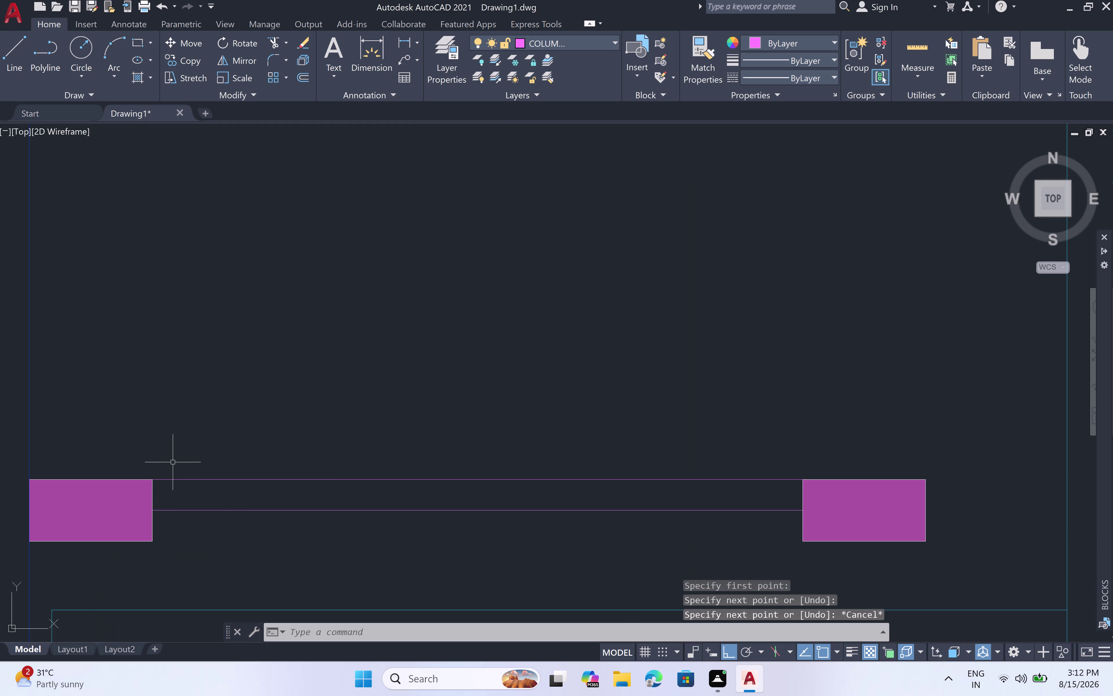
scroll(down, 3)
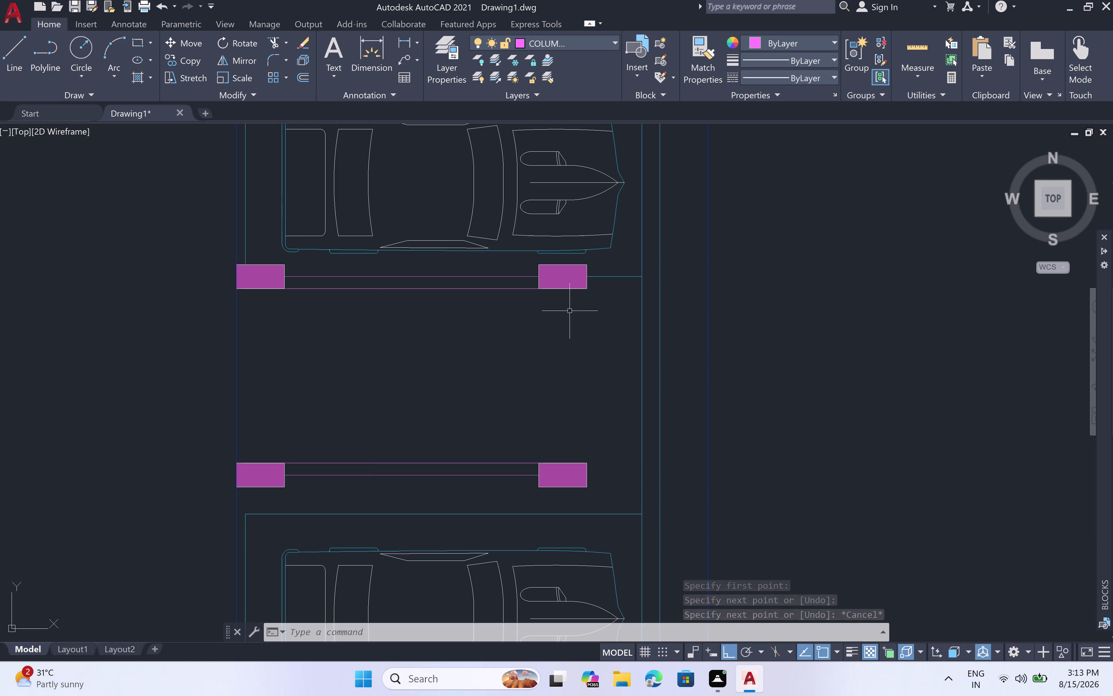
Link the upper and lower right-hand columns vertically and delete the extra inner line.
text(L)
key(space)
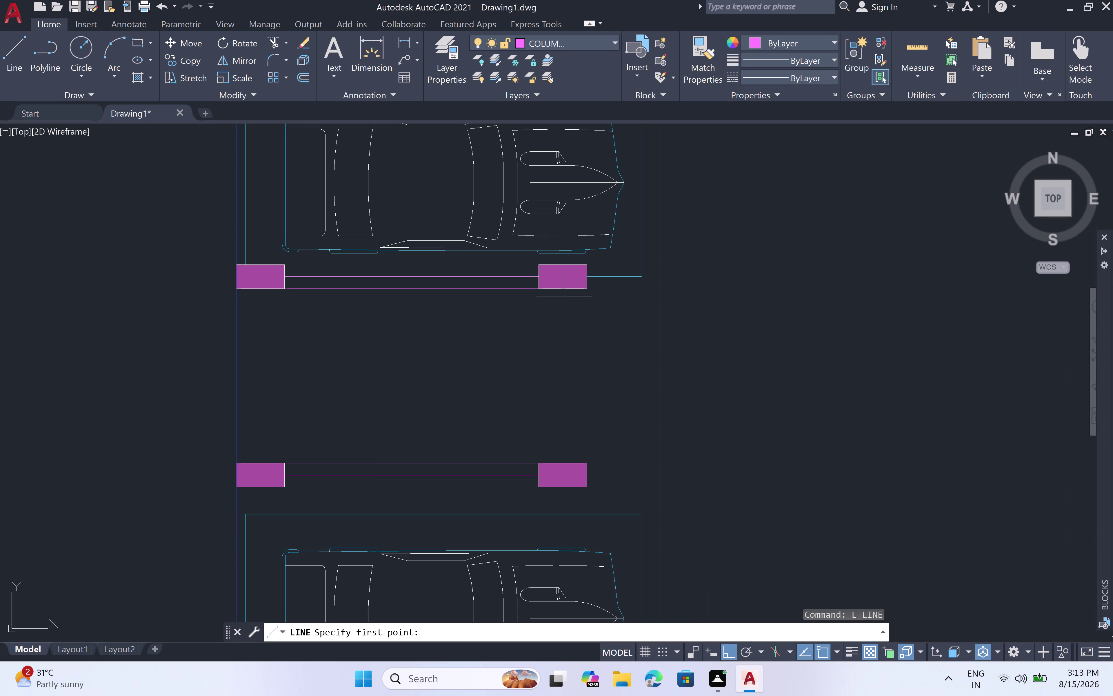
click(562, 290)
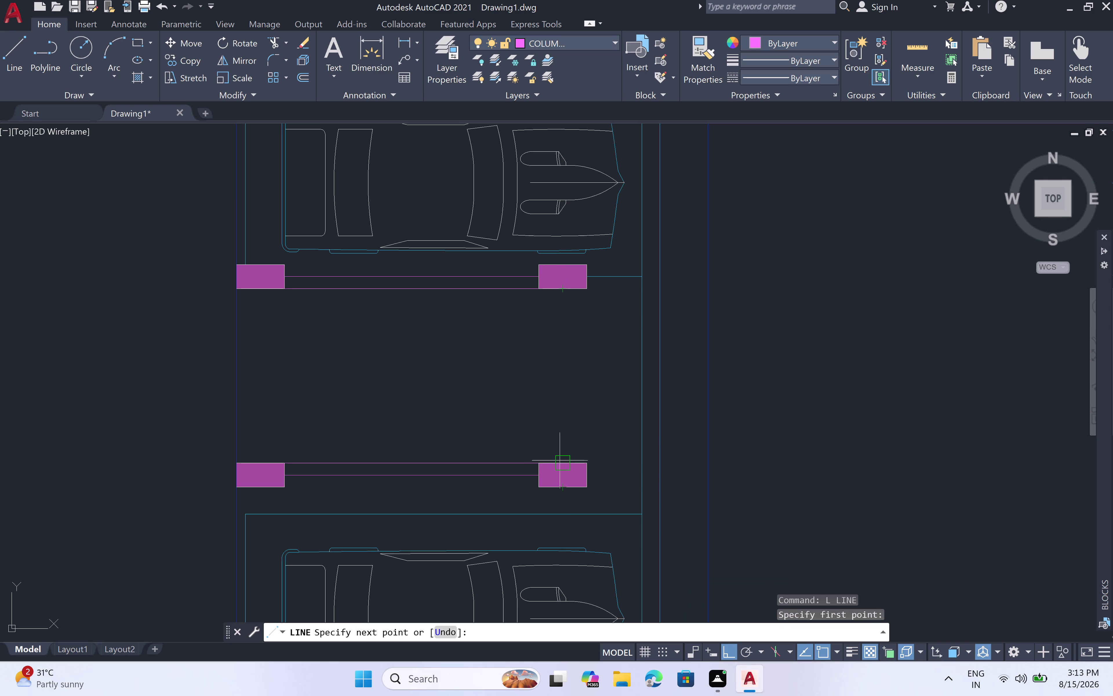
double_click(560, 461)
key(Escape)
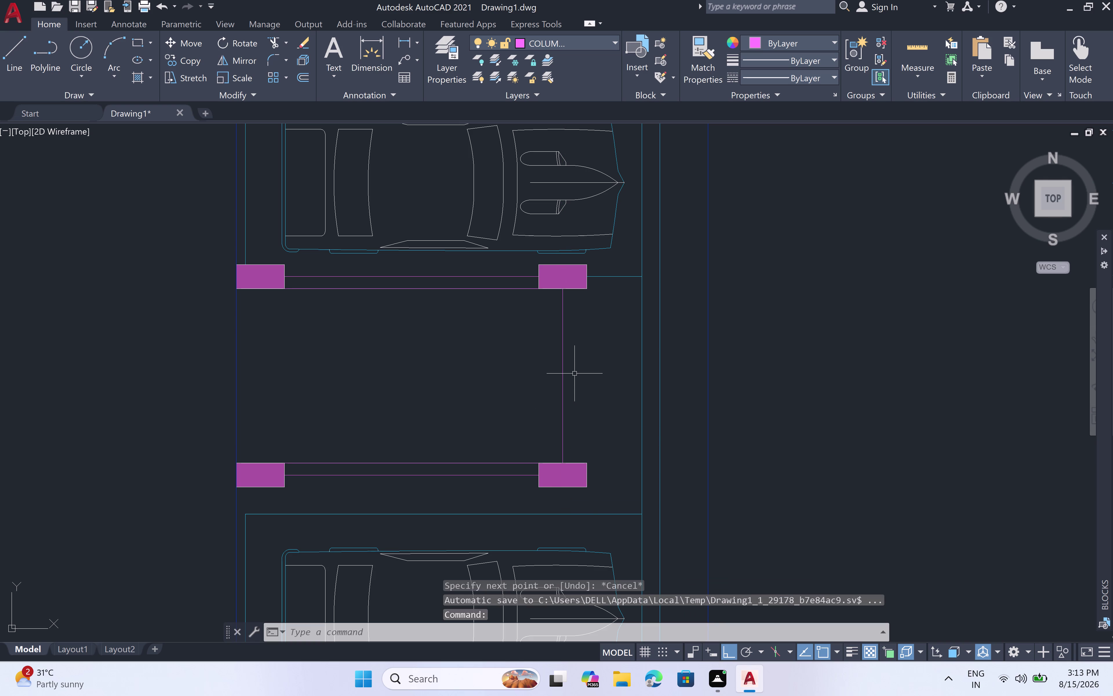
key(space)
click(590, 289)
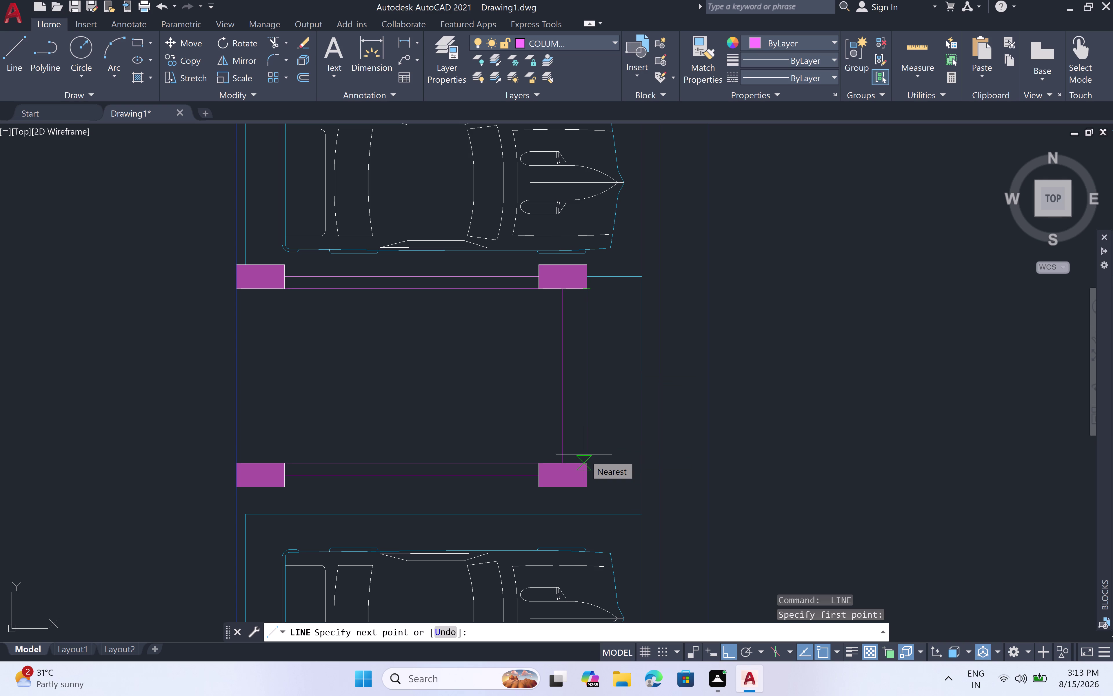
click(585, 467)
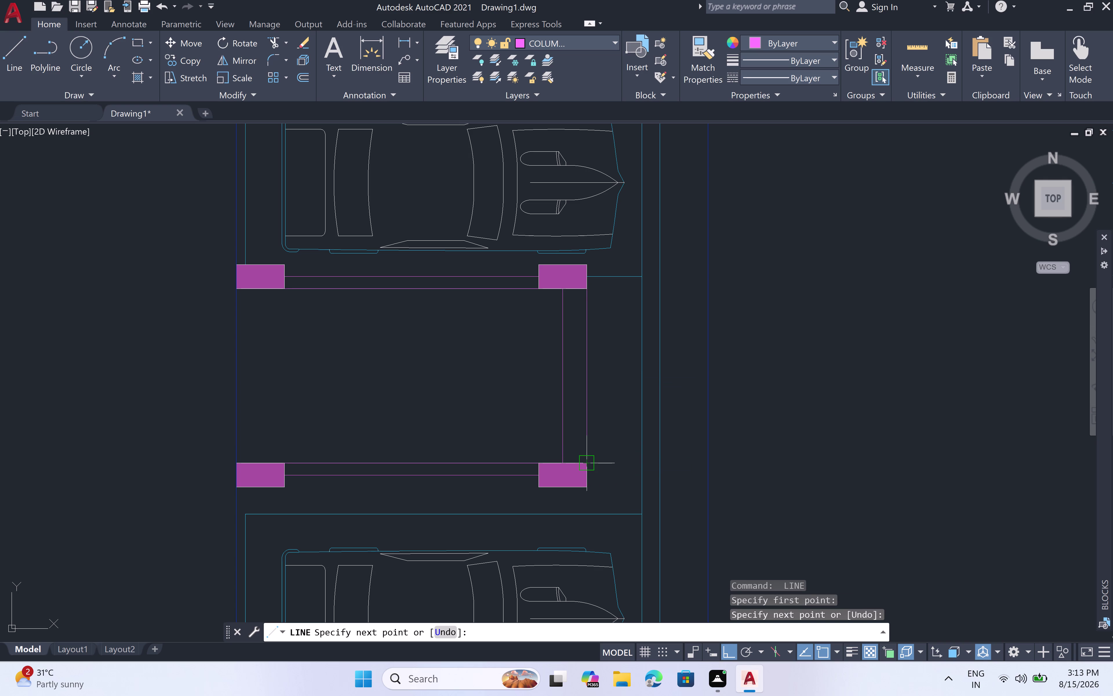
key(Escape)
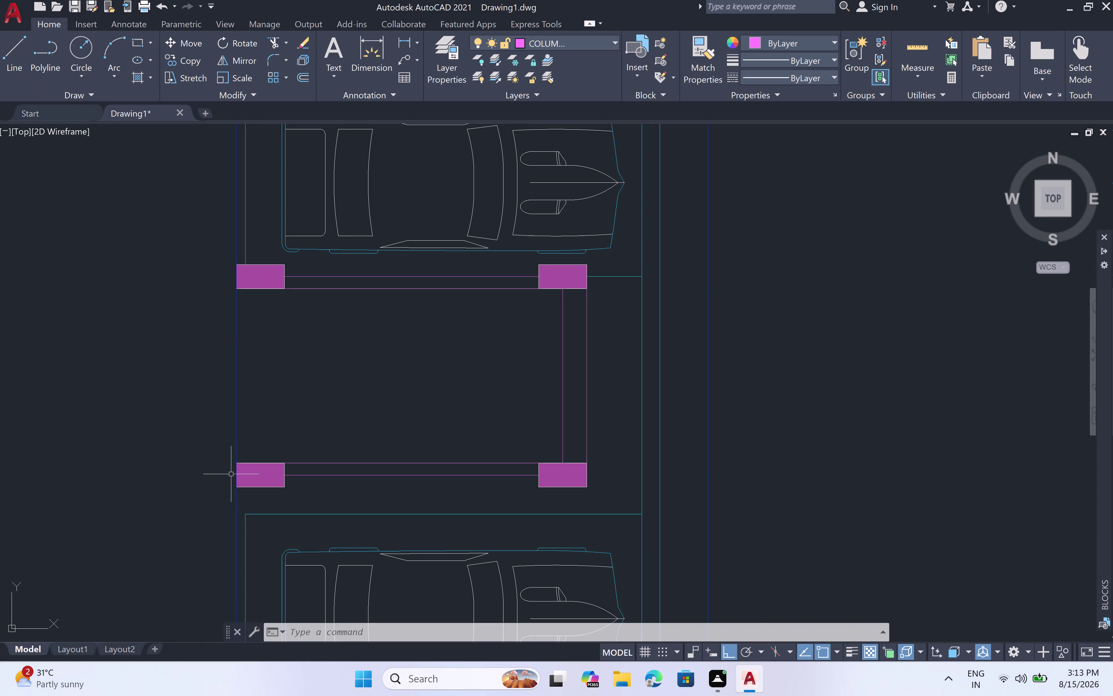
click(563, 425)
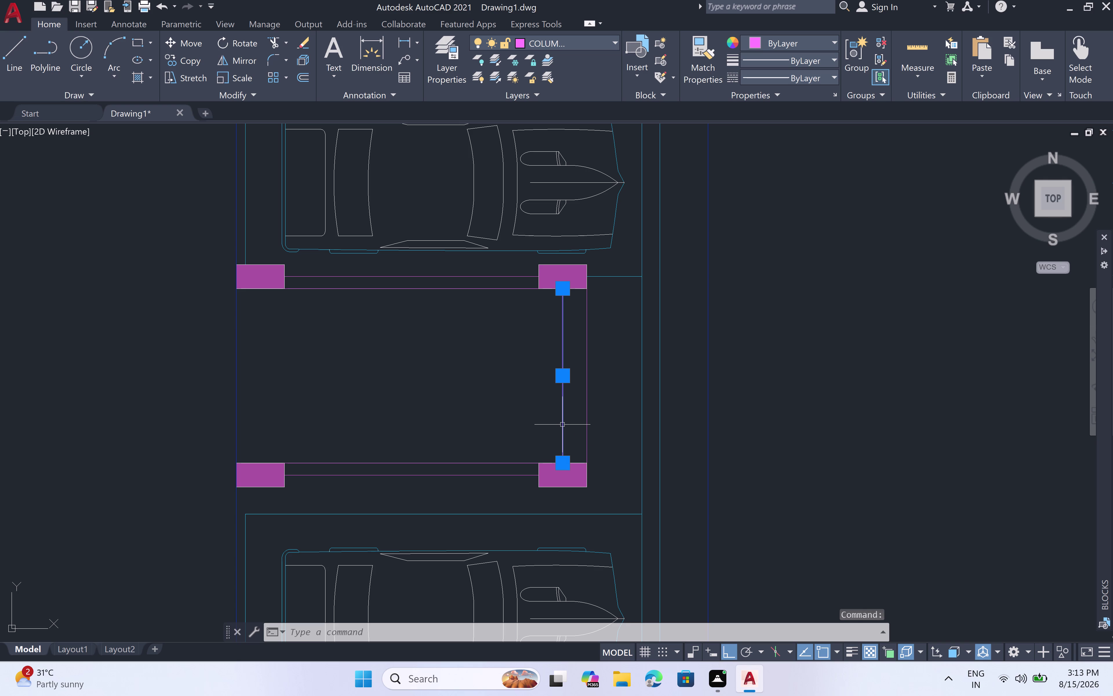
key(Delete)
Start an offset with a distance of 4.5 inches.
key(o)
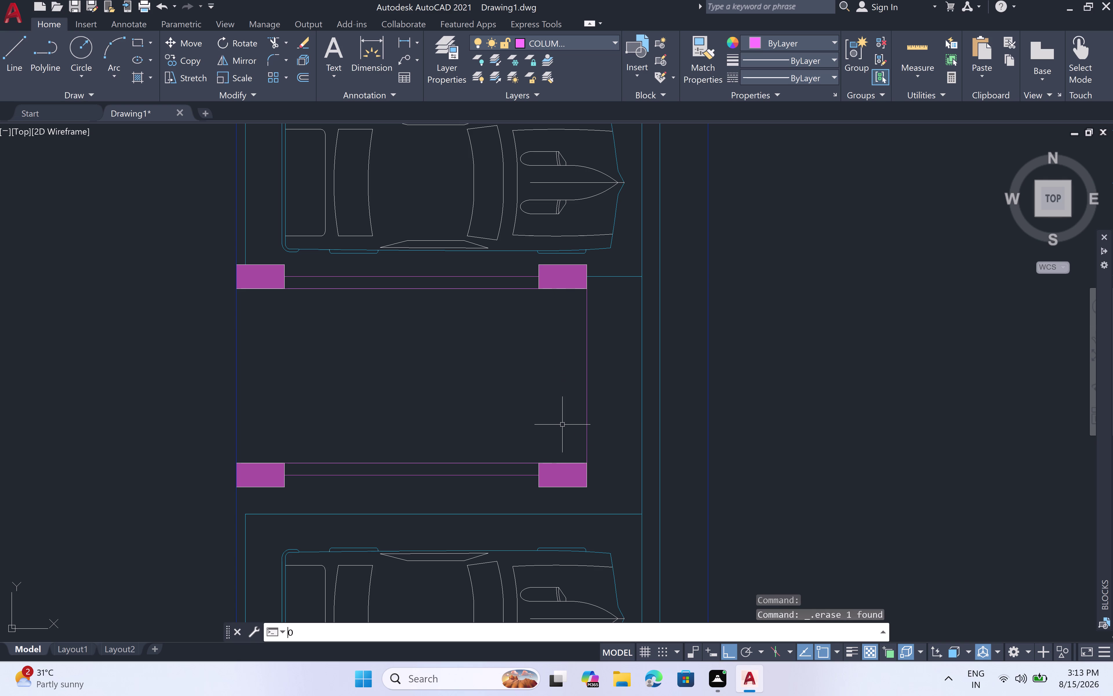
text(F)
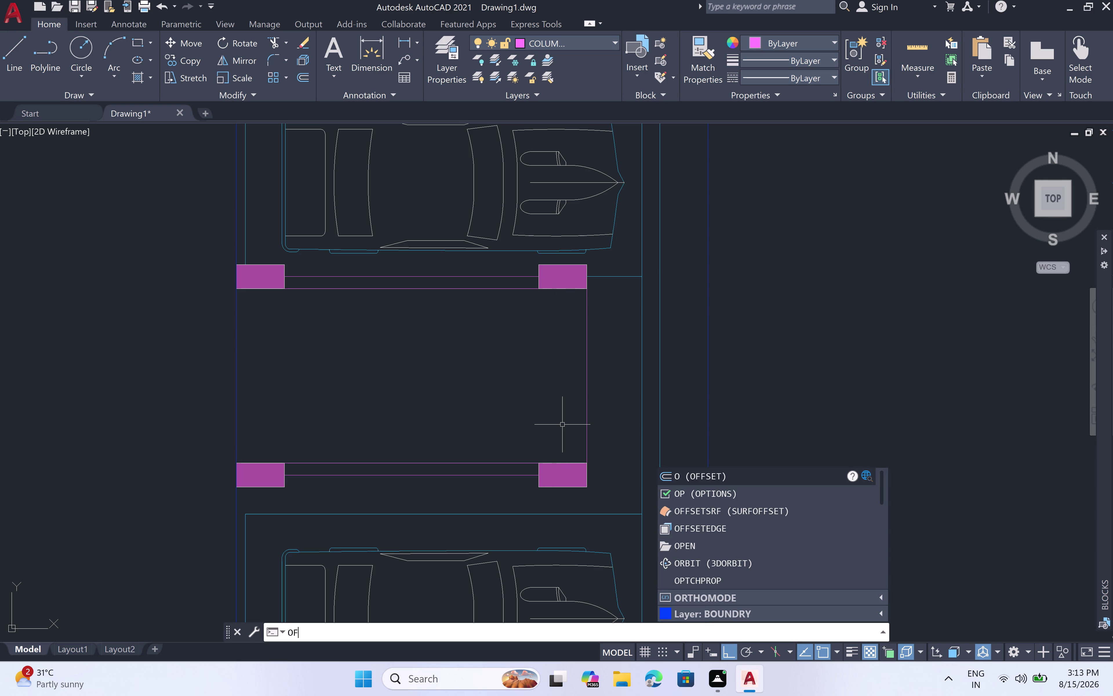
text(F)
key(space)
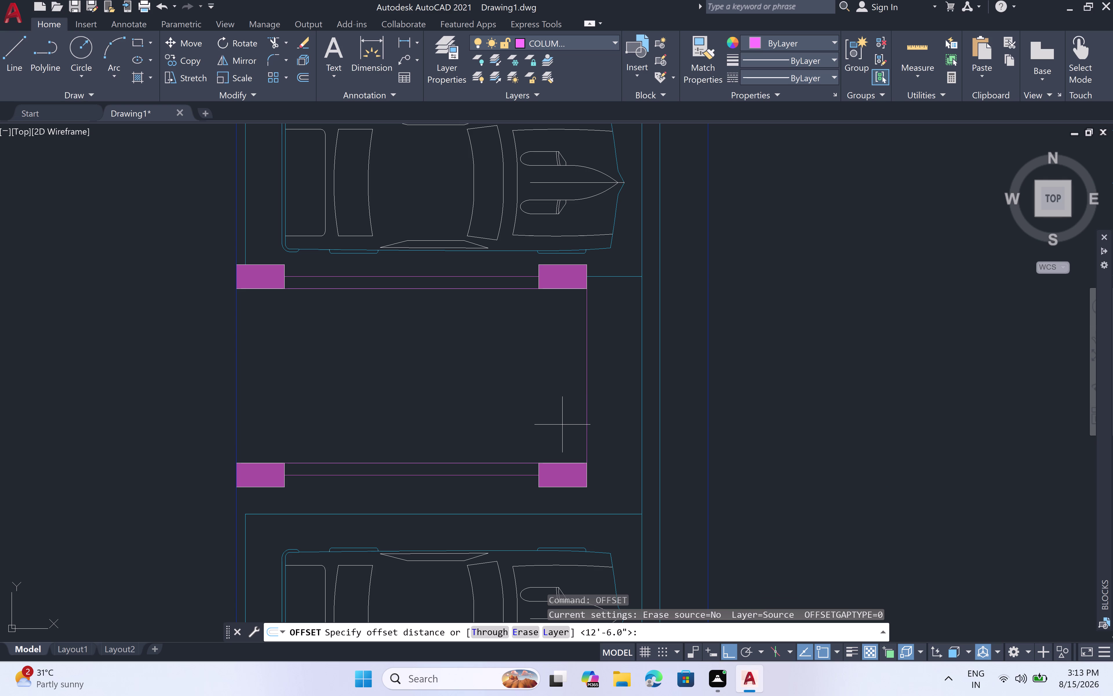
text(4.)
key(5)
text(")
key(space)
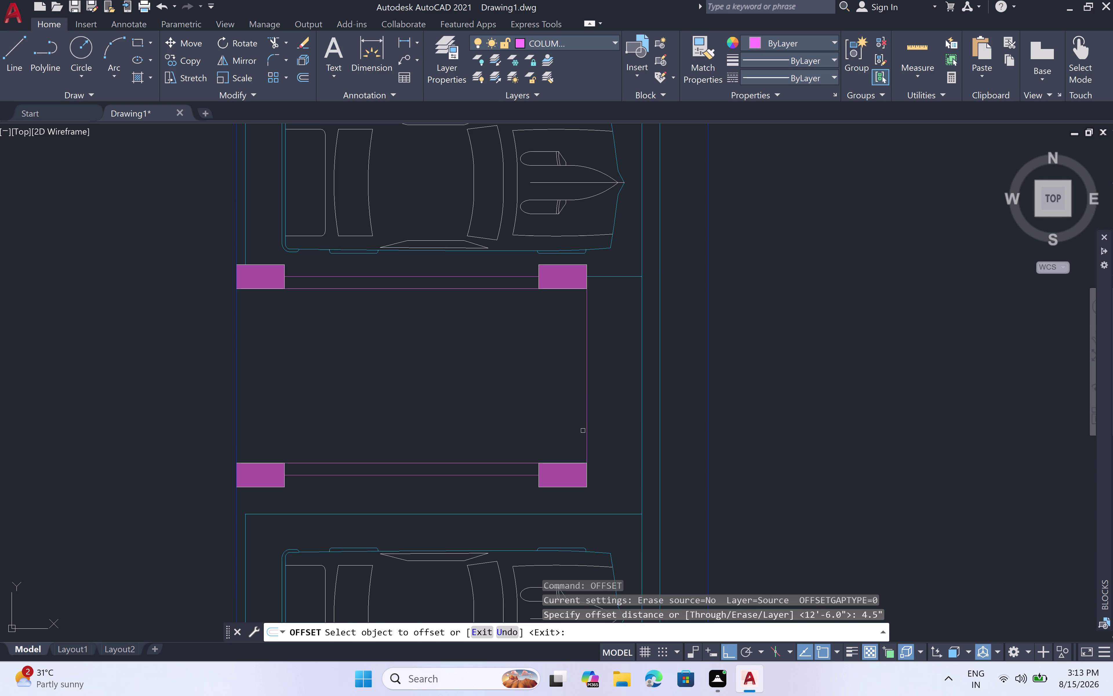
Offset the right vertical column line inward, then undo the last offset.
click(589, 431)
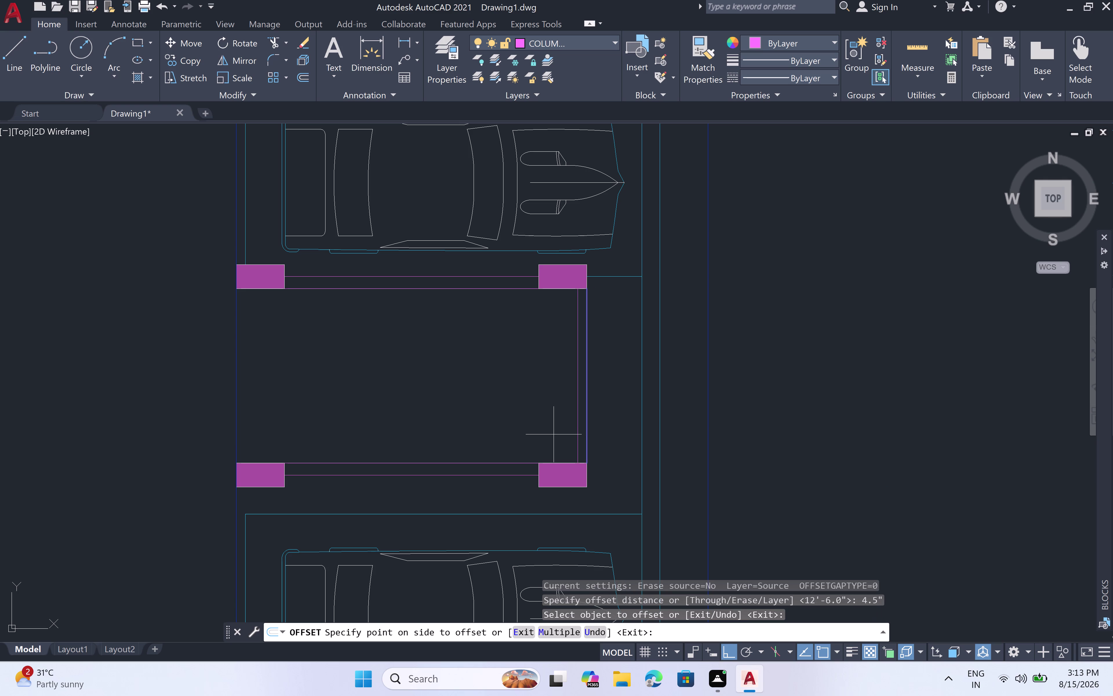
click(554, 434)
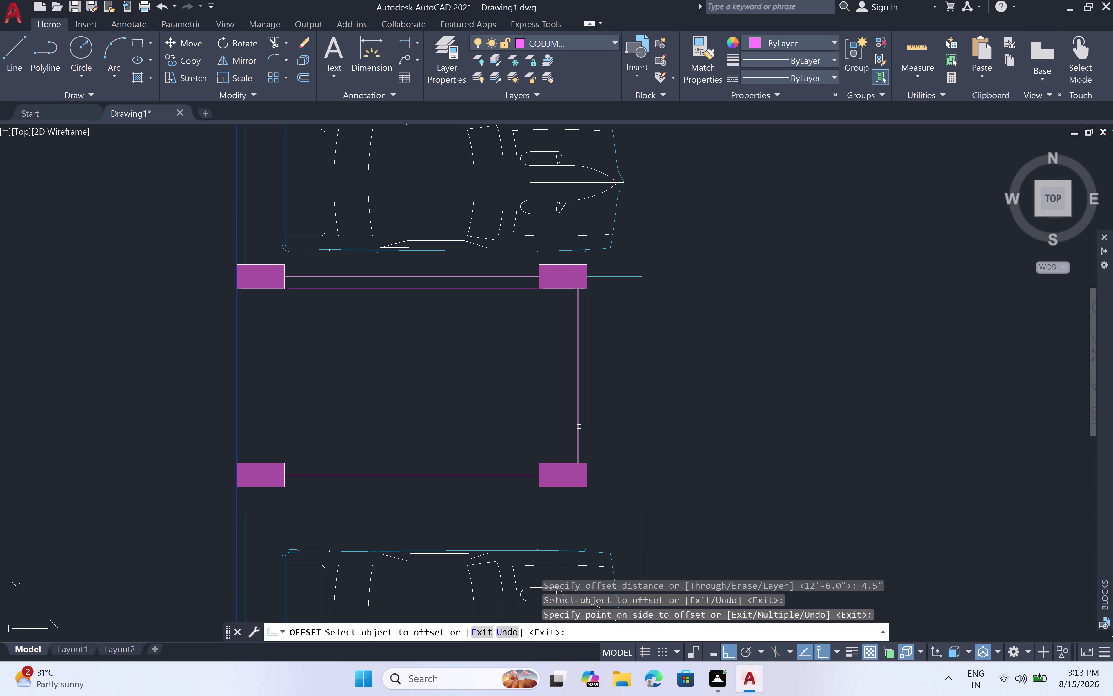
click(577, 427)
click(552, 428)
key(Escape)
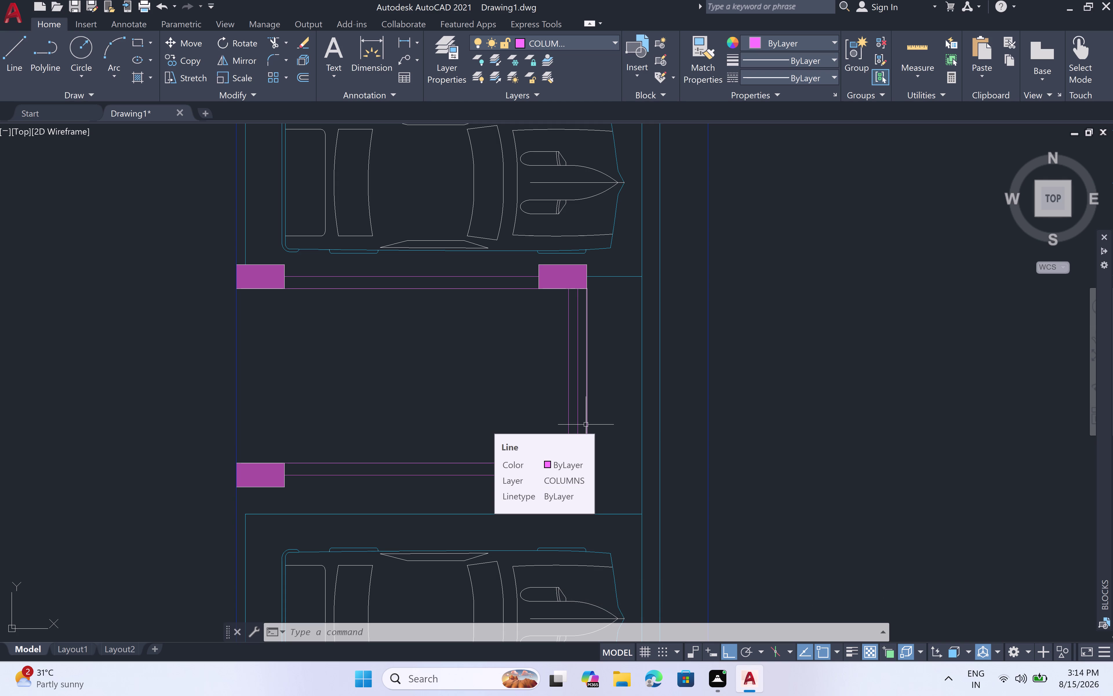
key(ctrl+z)
Undo the recent offset, erase and line, then delete the inner offset line.
key(ctrl+z)
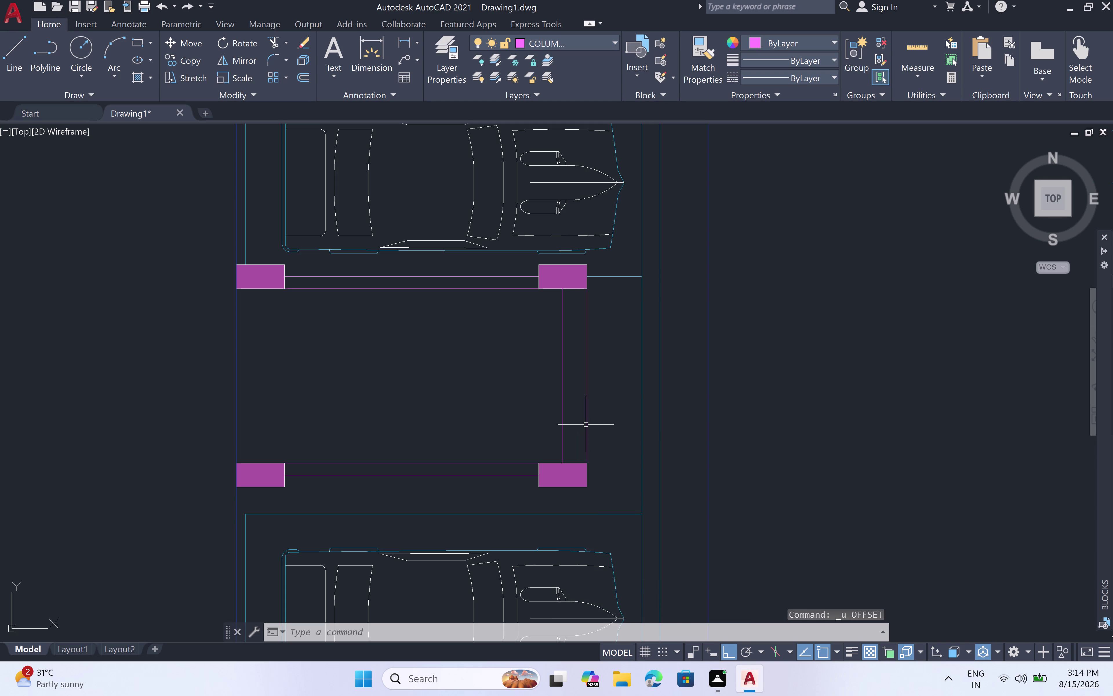
key(ctrl+z)
key(z)
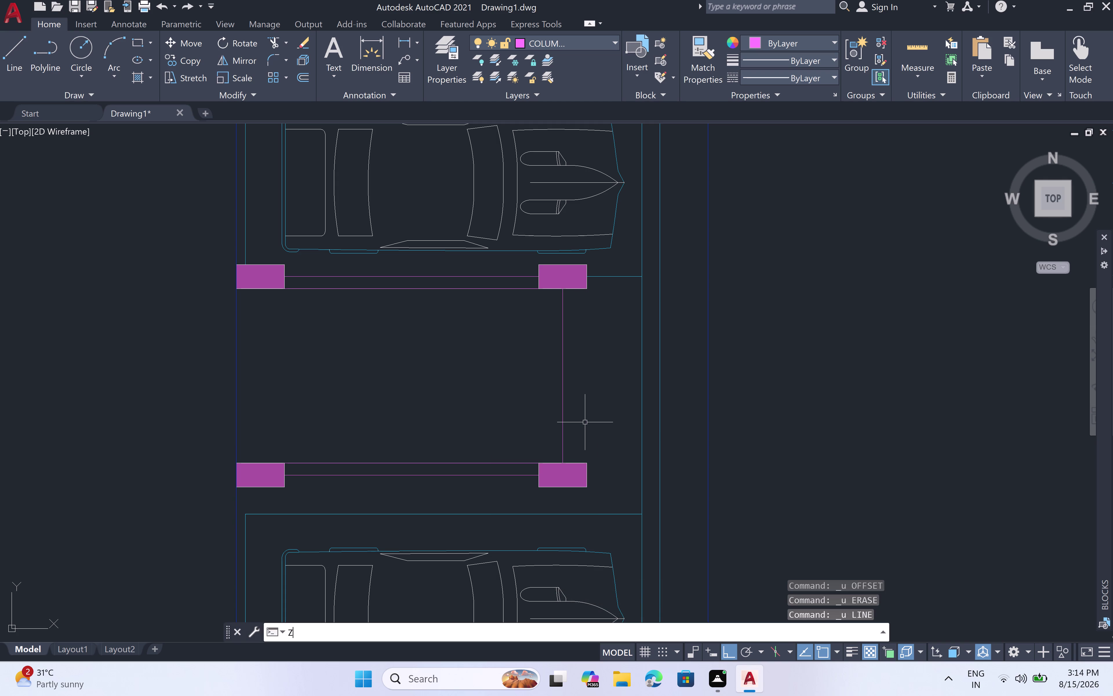
click(577, 401)
click(542, 410)
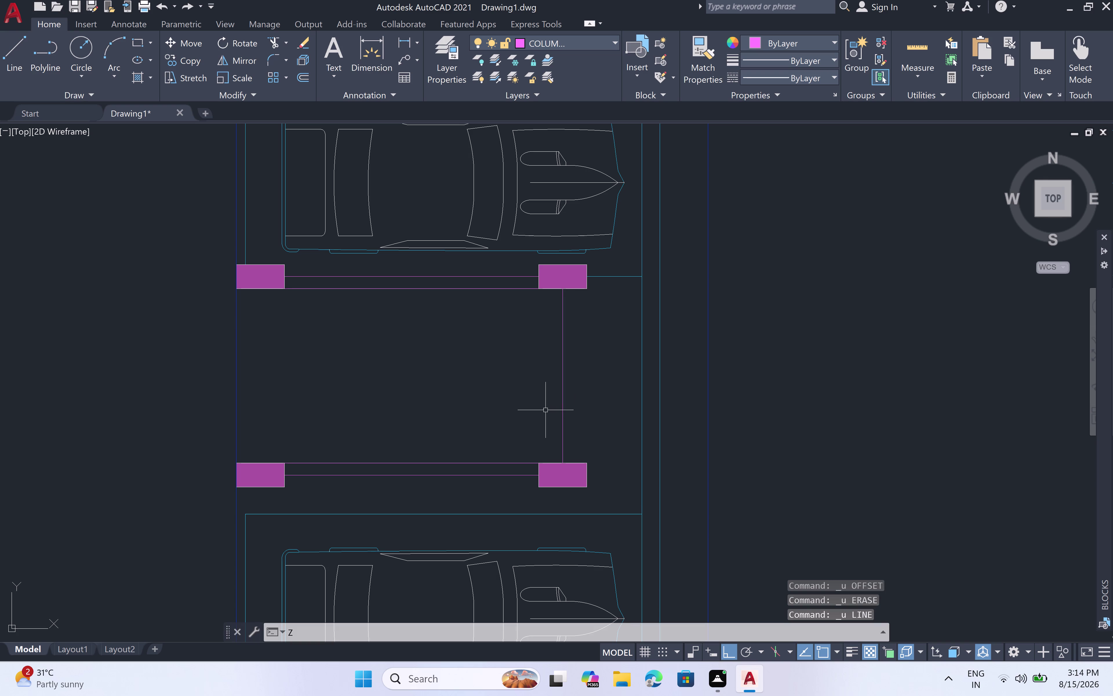
click(561, 406)
drag(576, 406, 566, 409)
click(567, 409)
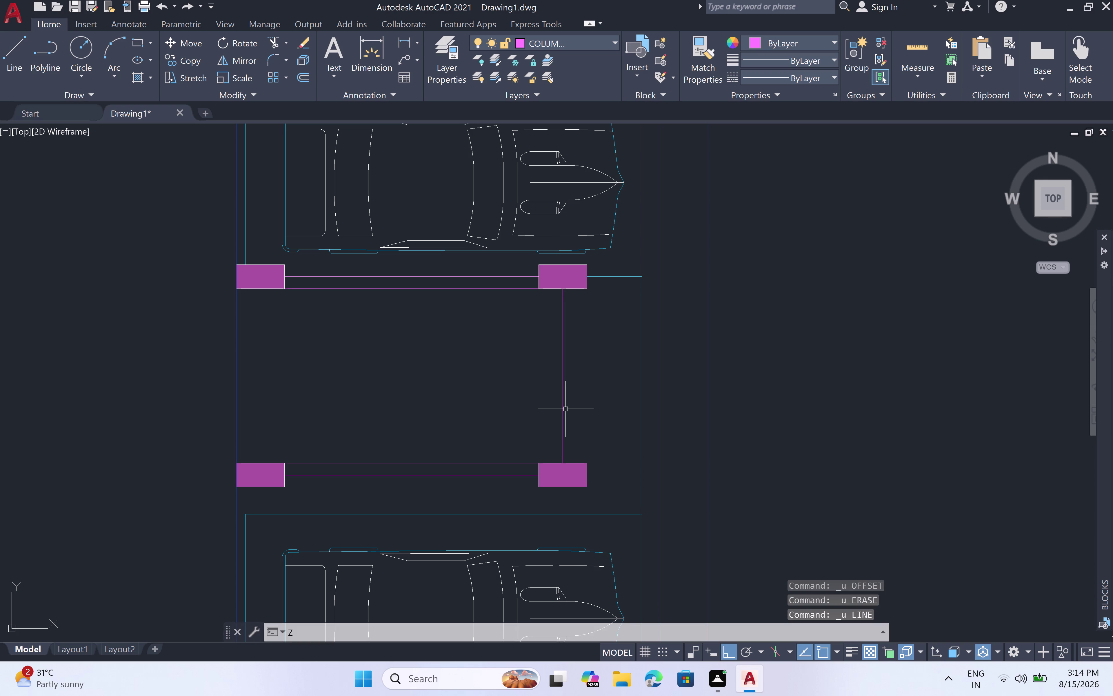
click(564, 409)
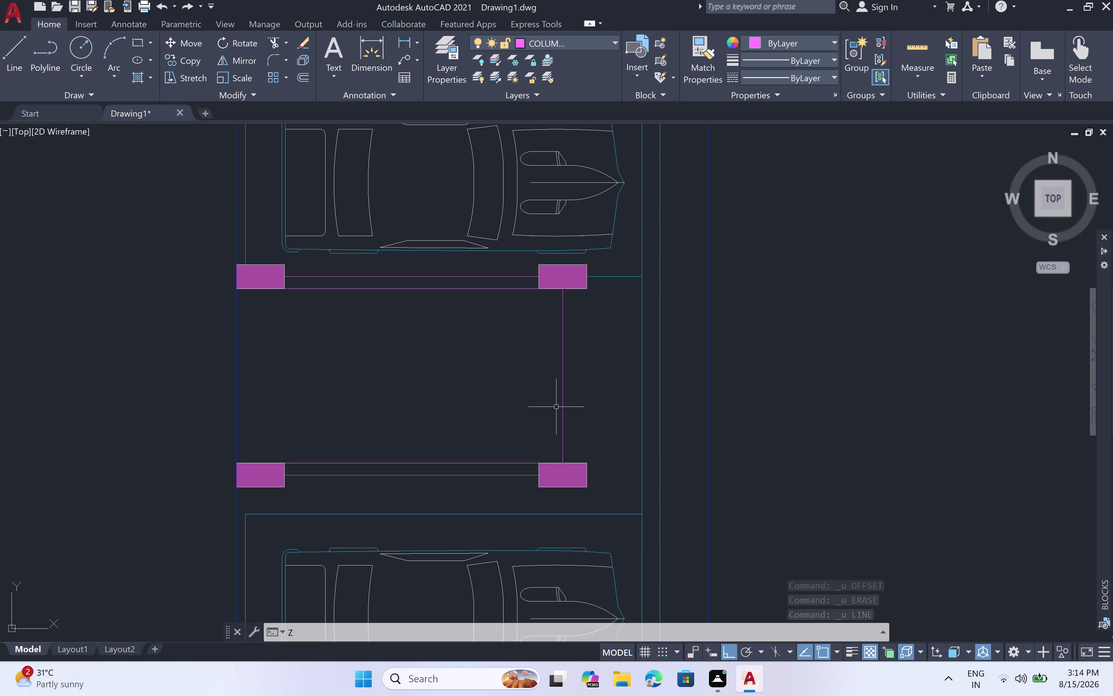
key(Escape)
click(563, 404)
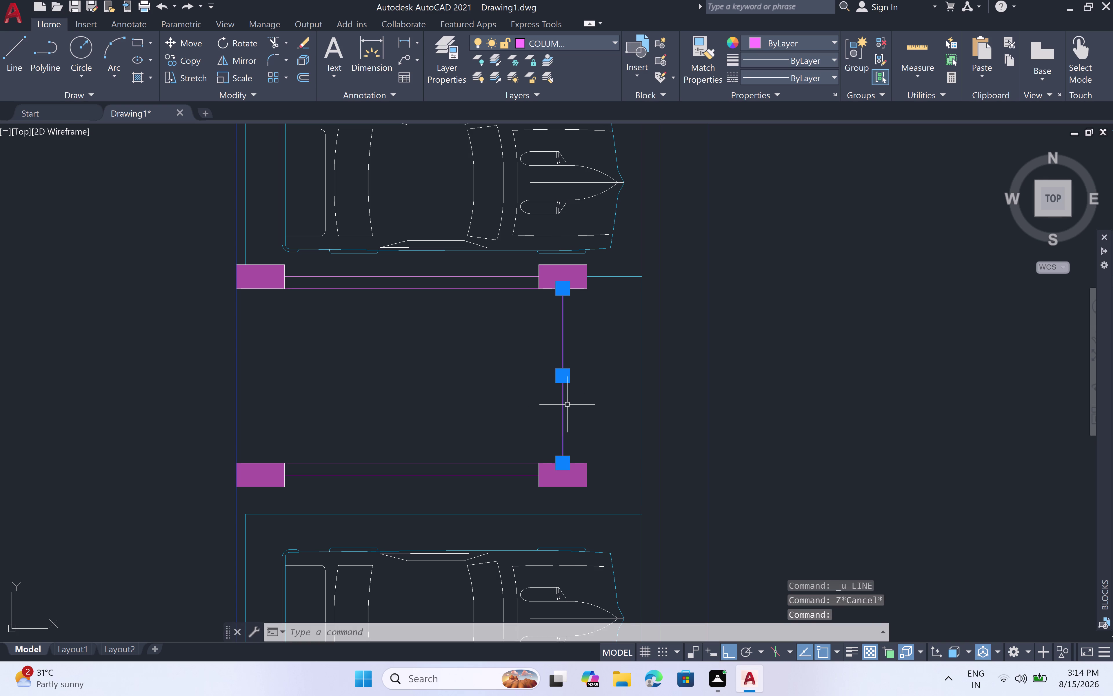
key(Delete)
Draw a vertical line from the lower right column corner to the upper right column.
text(L)
key(space)
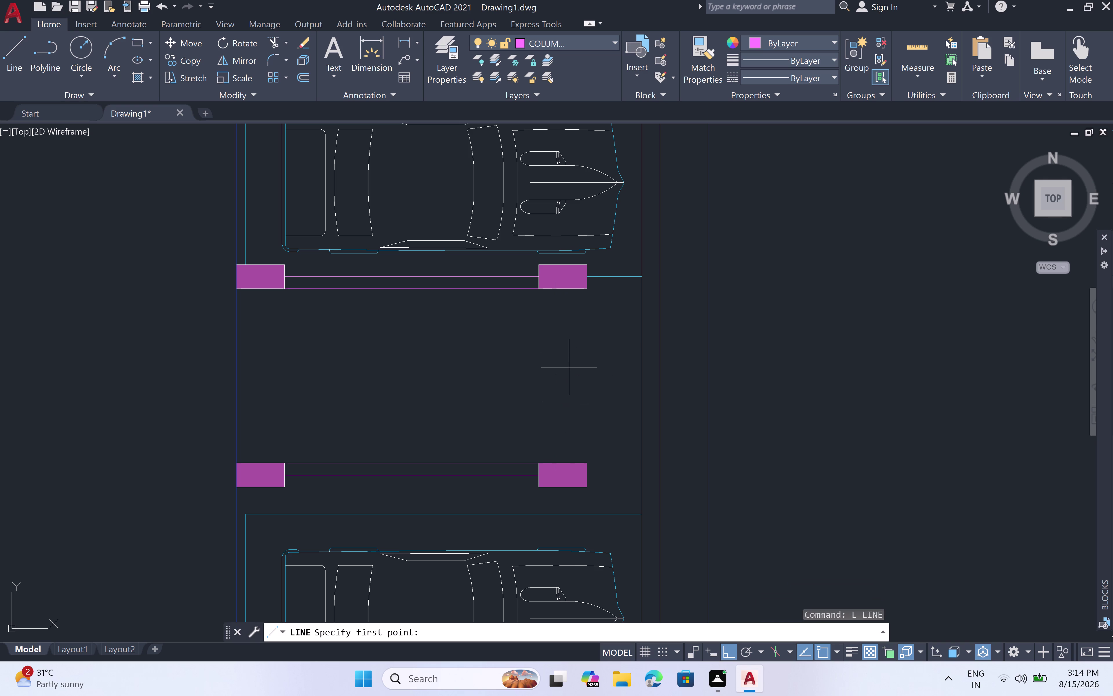
drag(584, 293, 585, 297)
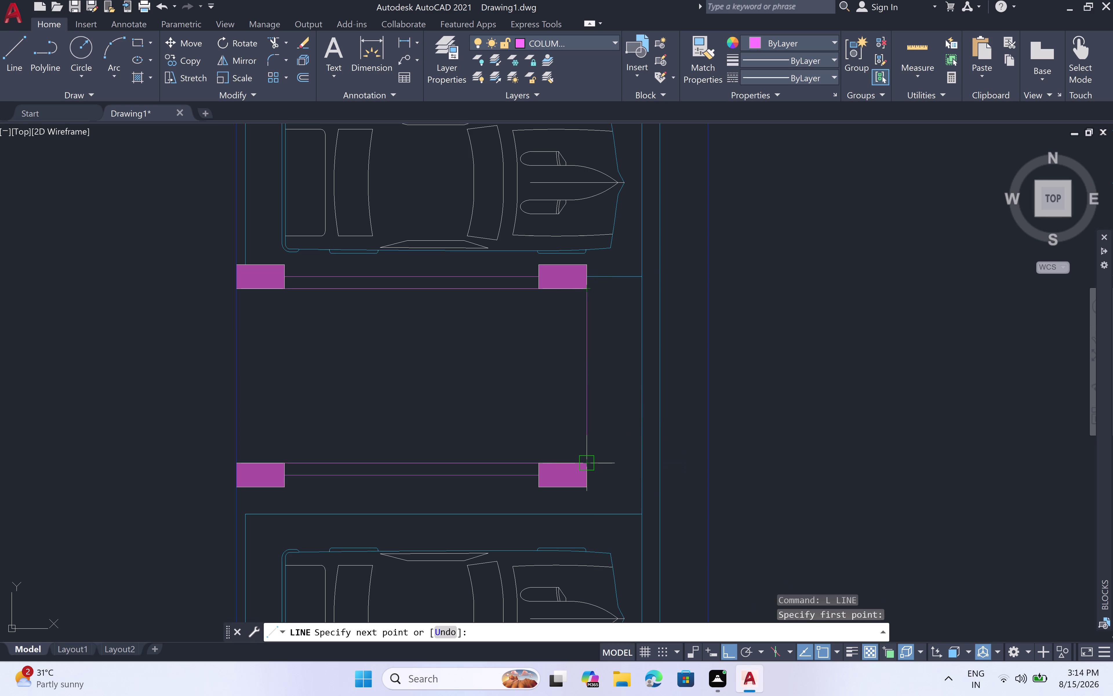
click(587, 458)
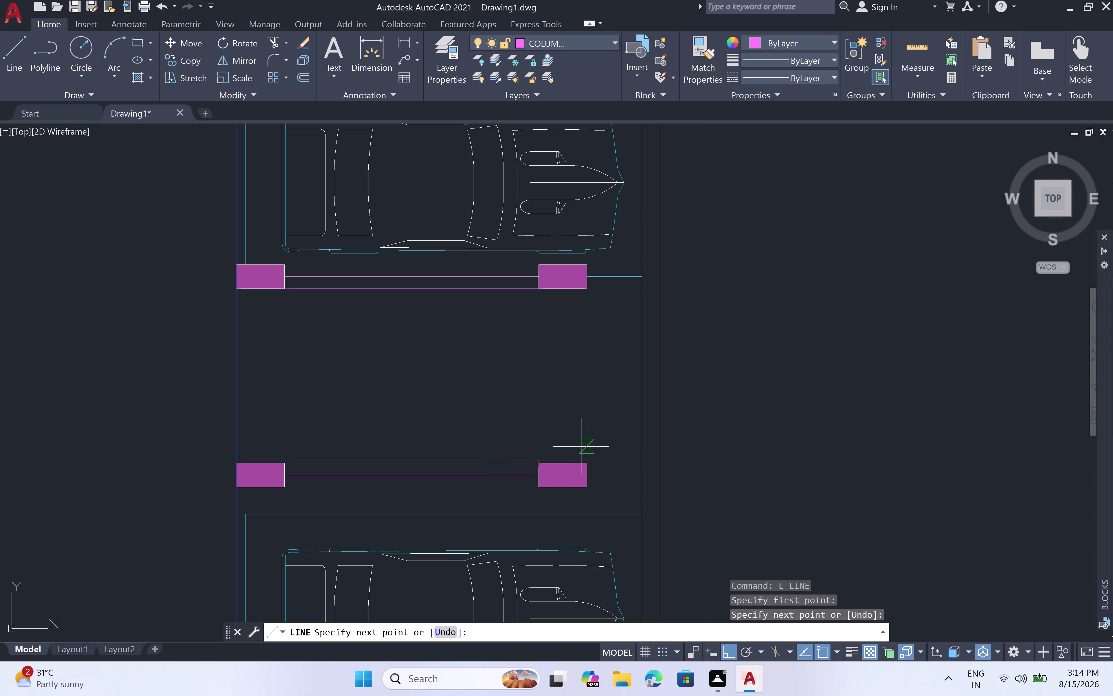
key(Escape)
text(L)
key(space)
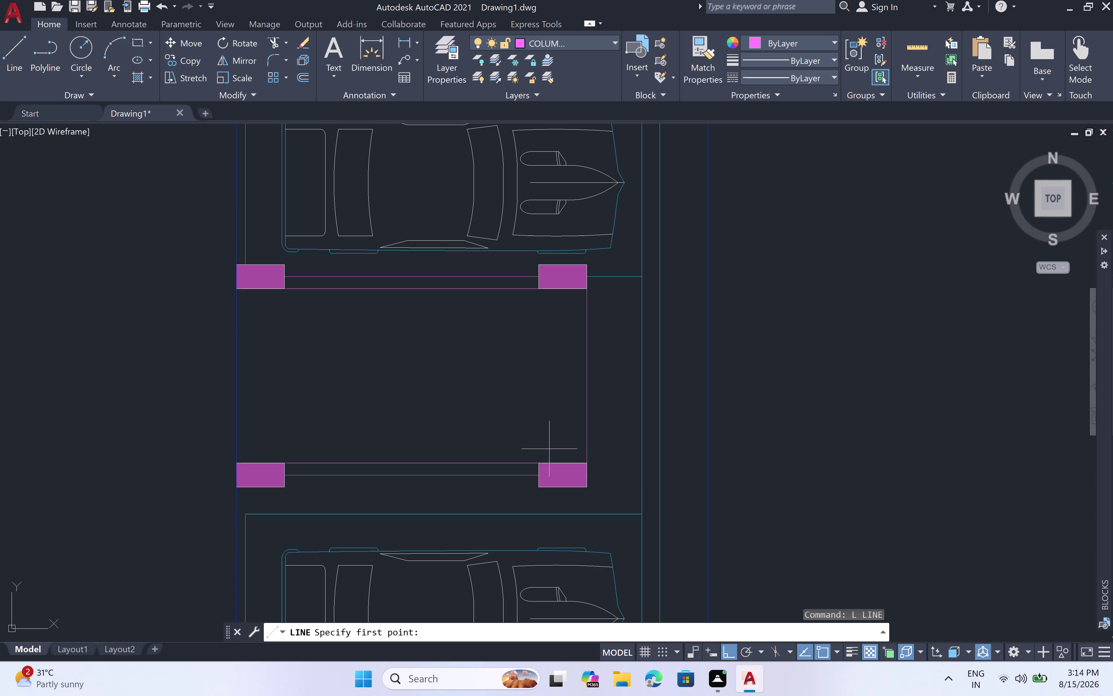
click(589, 463)
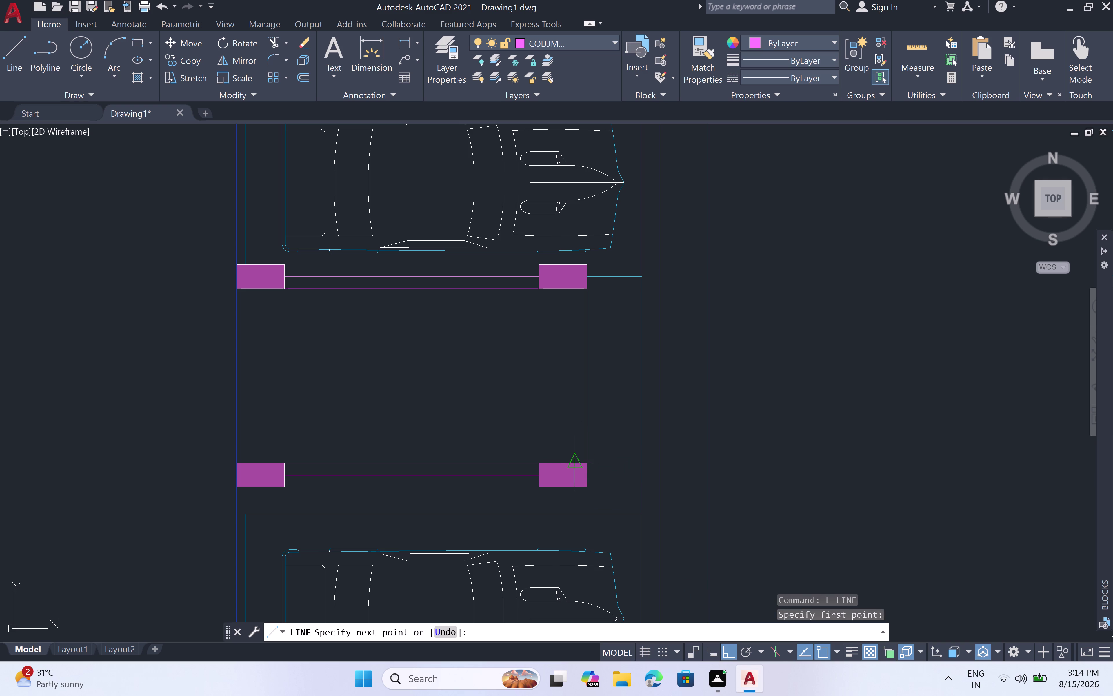
double_click(576, 464)
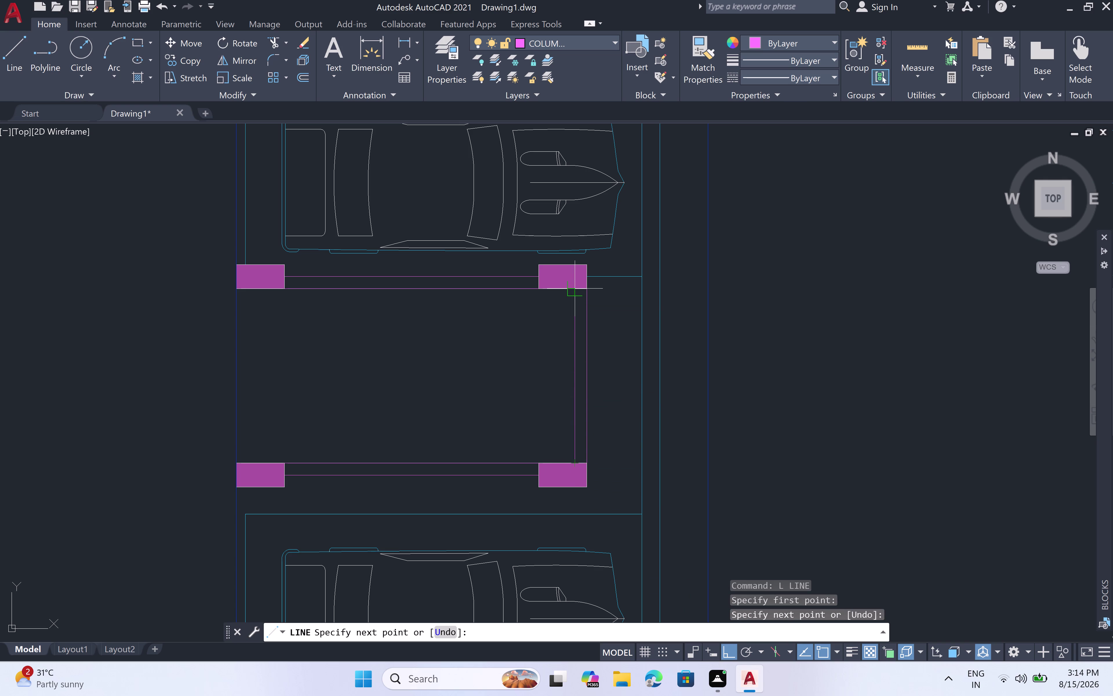
click(574, 290)
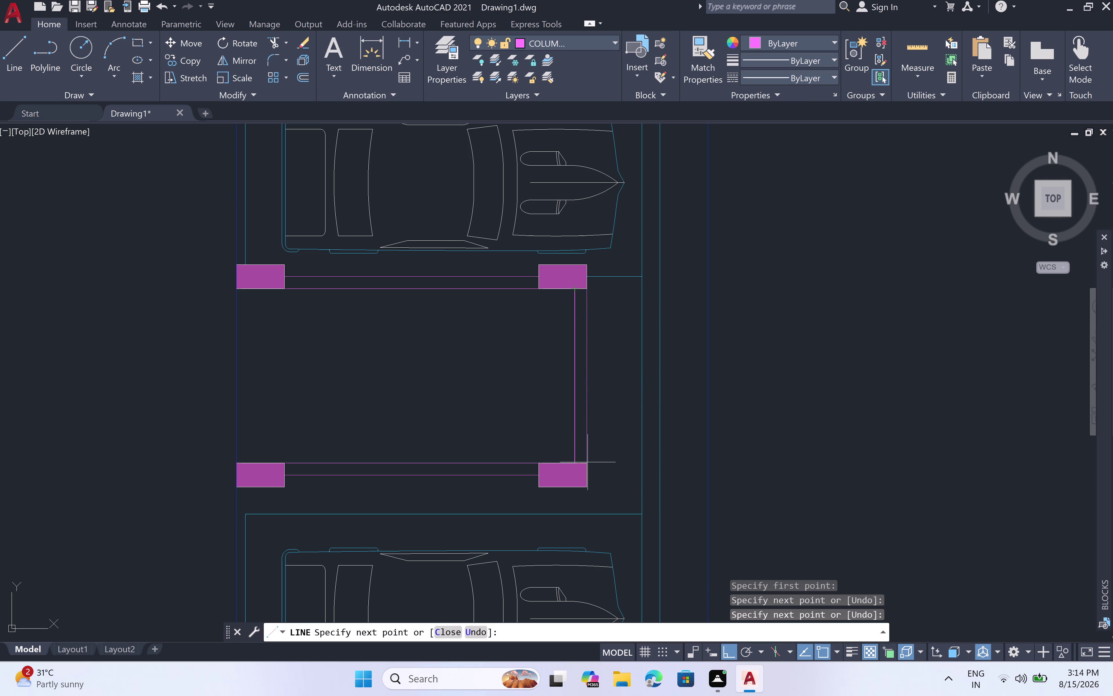
key(Escape)
scroll(down, 3)
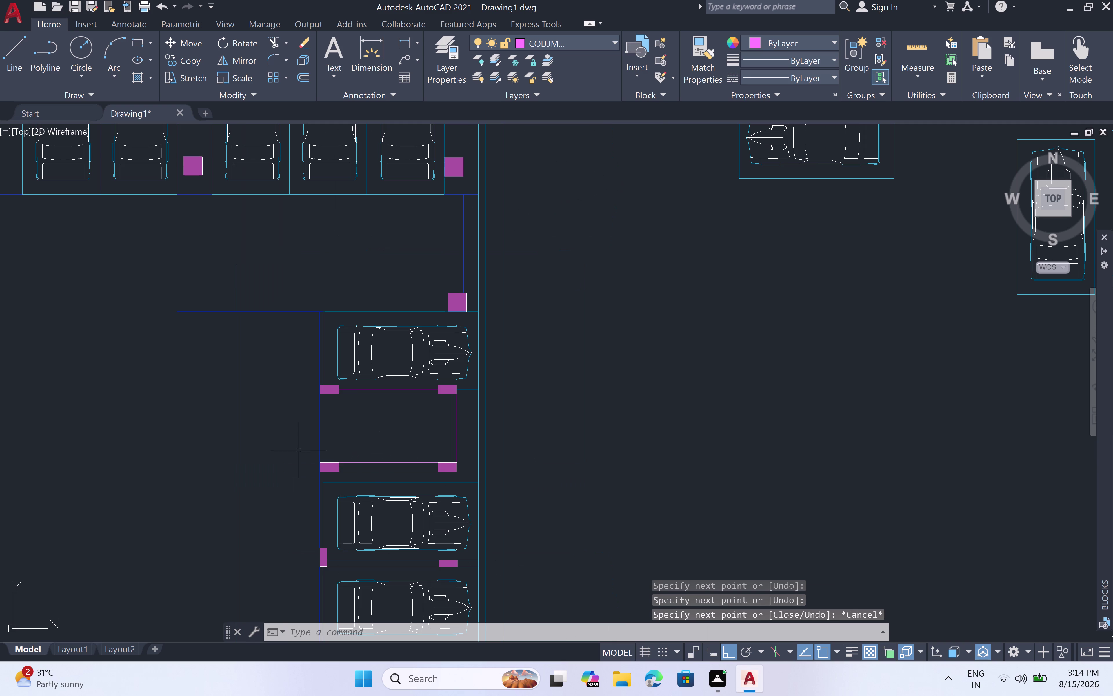
scroll(up, 3)
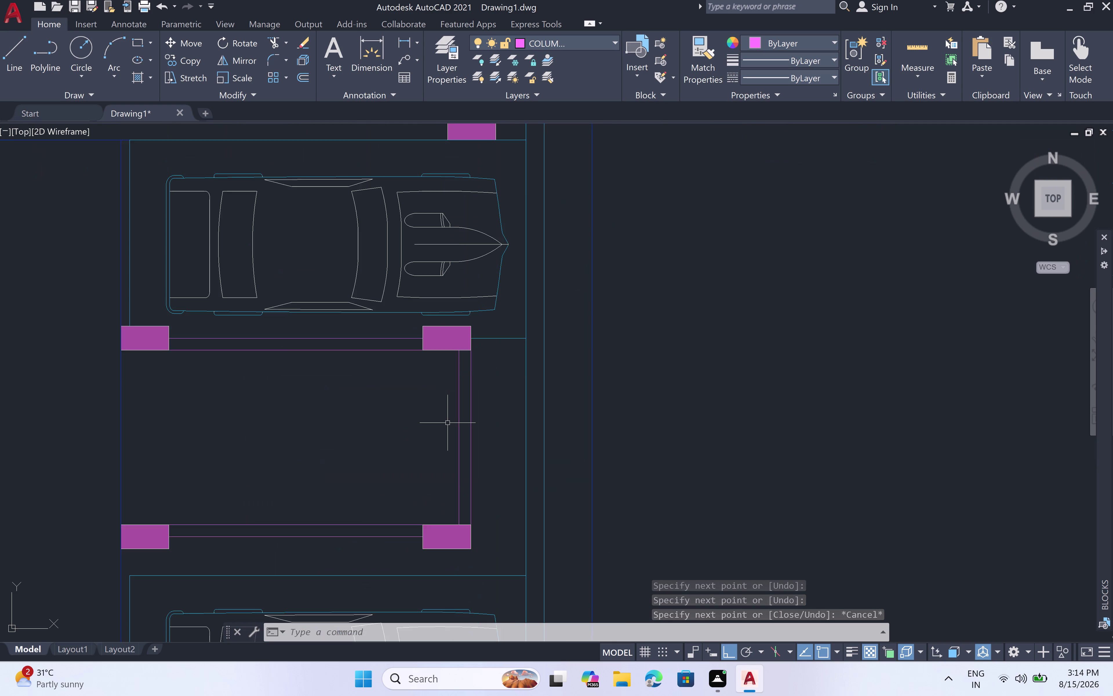
scroll(up, 3)
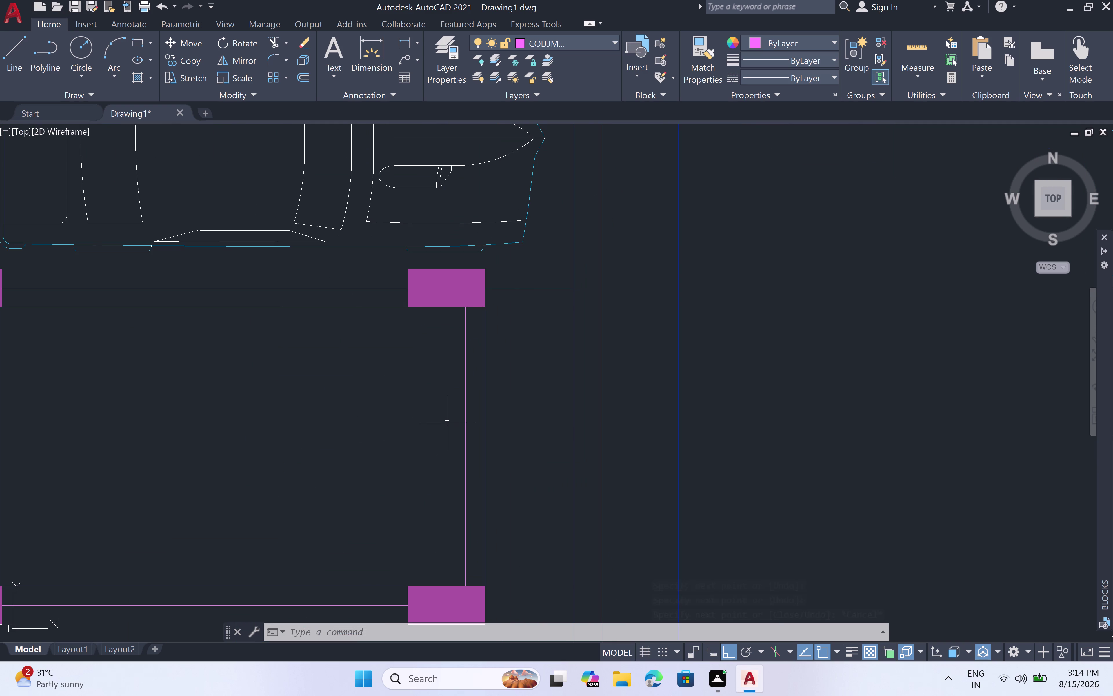
scroll(down, 3)
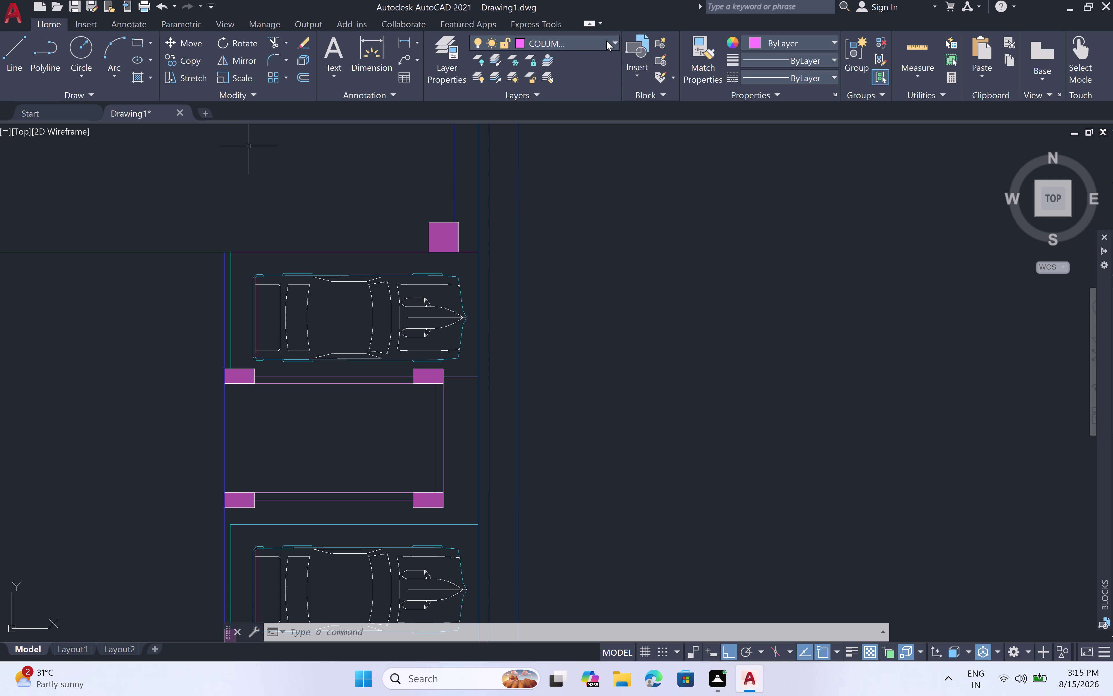
click(616, 40)
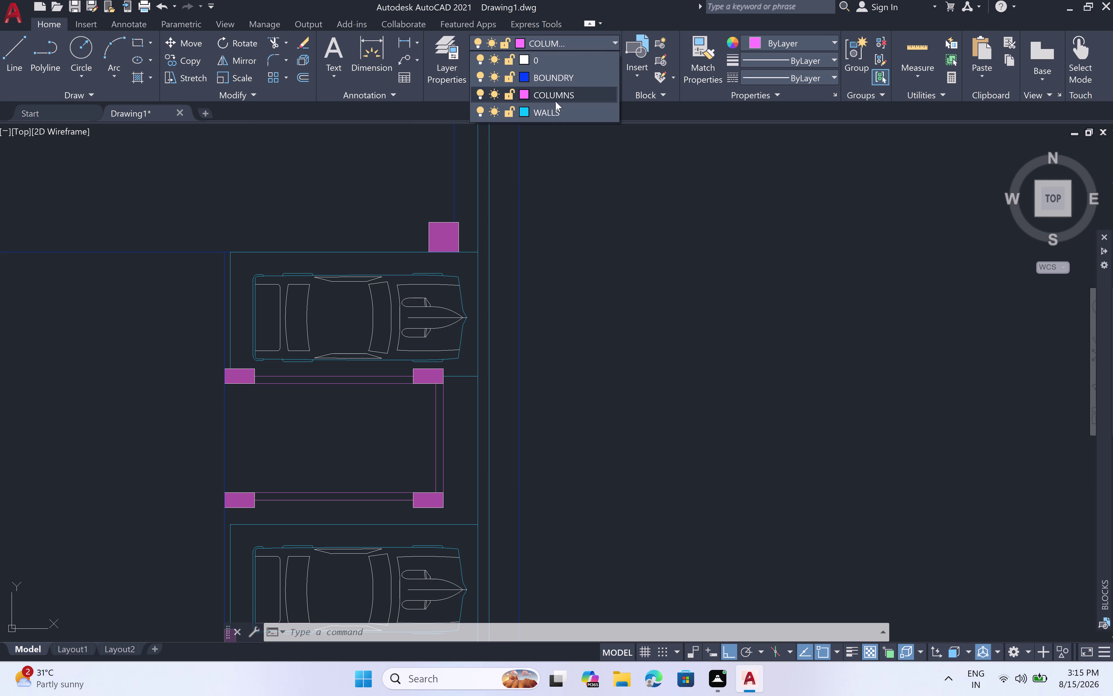
Create a new layer in the Layer Properties Manager.
click(554, 124)
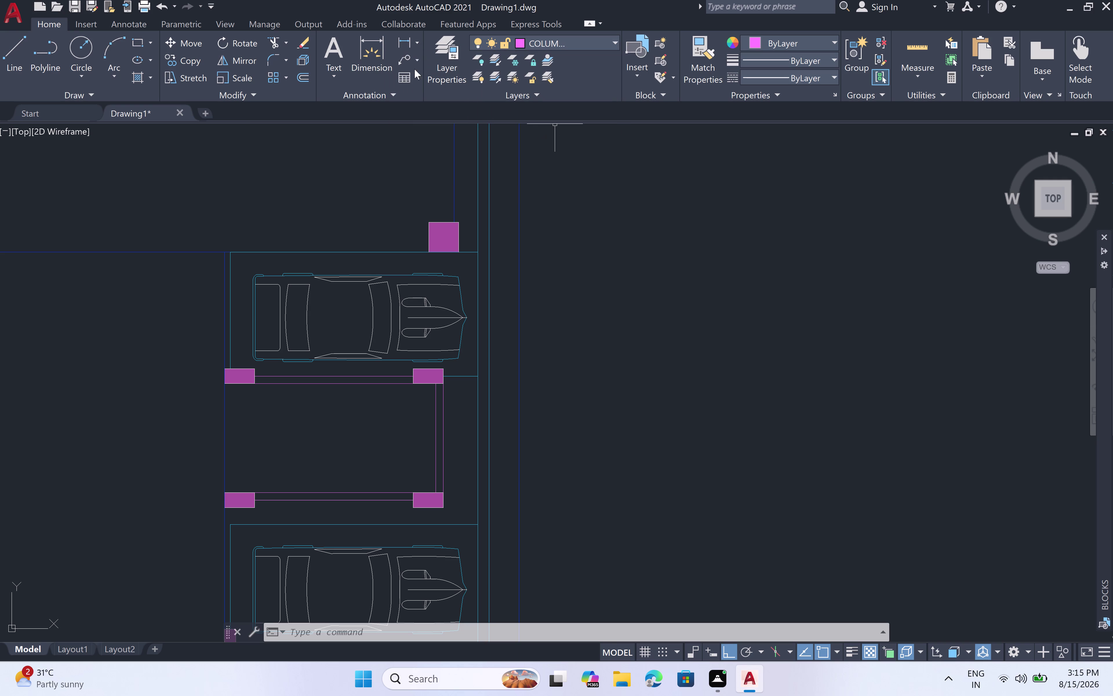
click(443, 64)
right_click(441, 73)
right_click(440, 73)
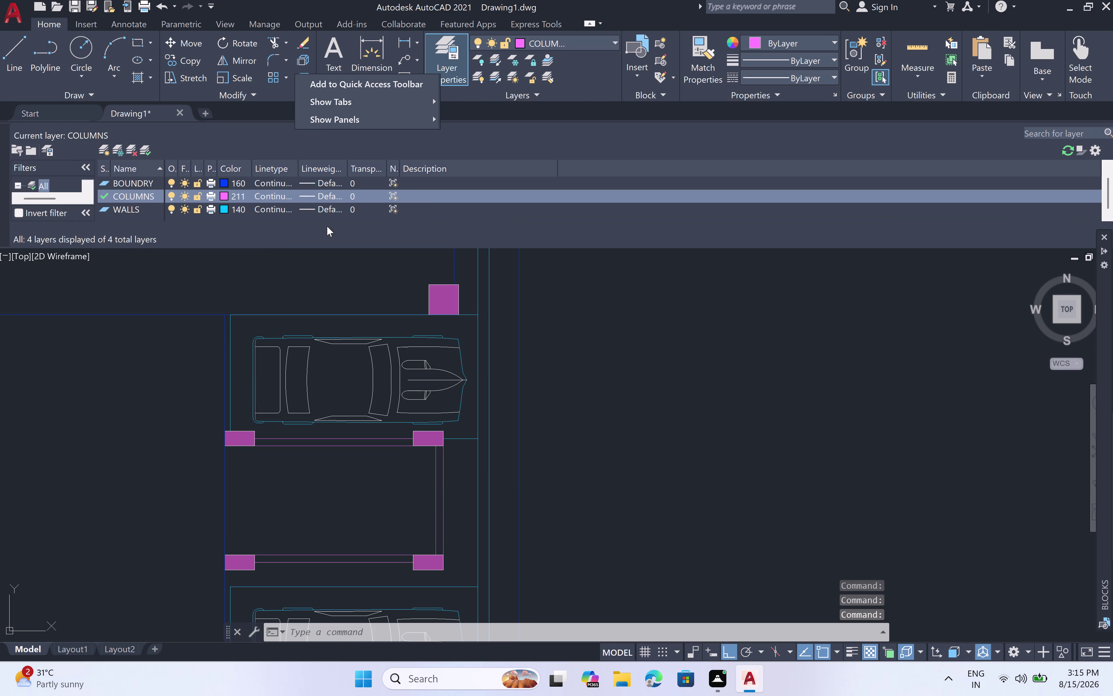
right_click(279, 214)
right_click(279, 217)
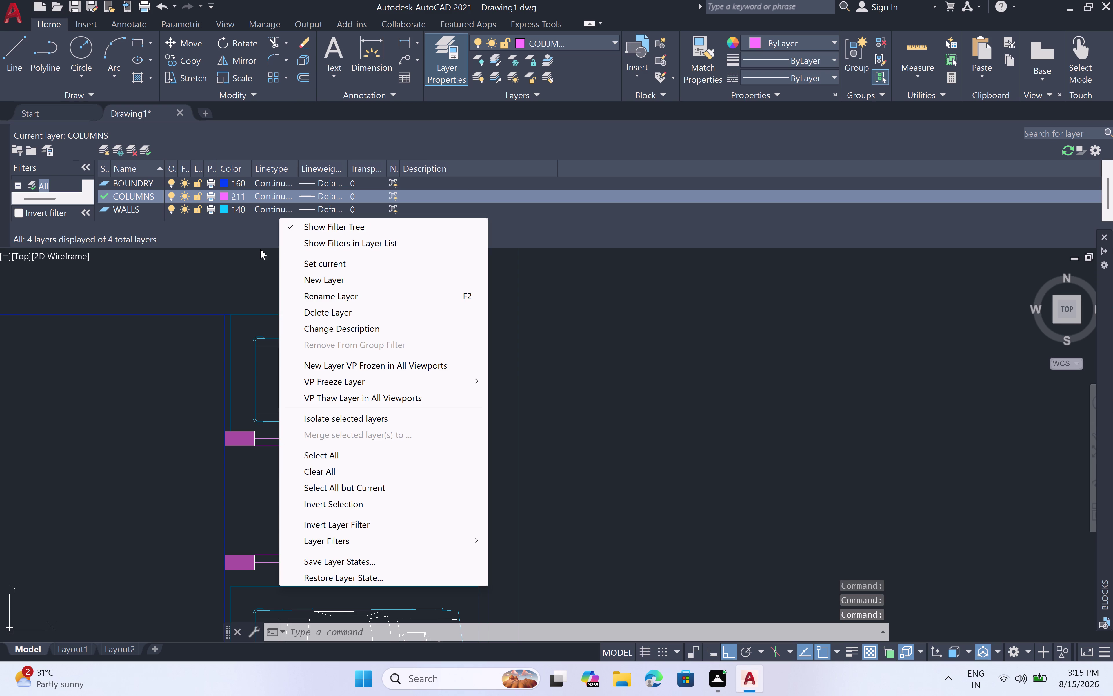
click(336, 281)
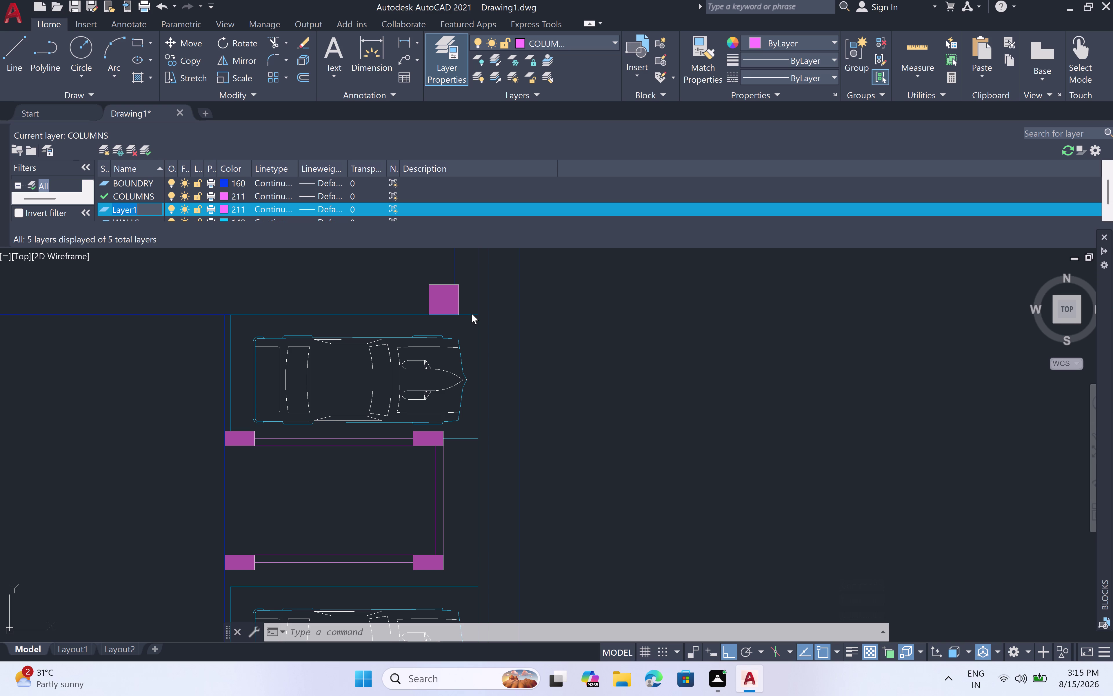
Name the new layer STAIRS and give it a red colour.
key(BackSpace)
key(BackSpace)
key(BackSpace)
text(S)
text(TAIR)
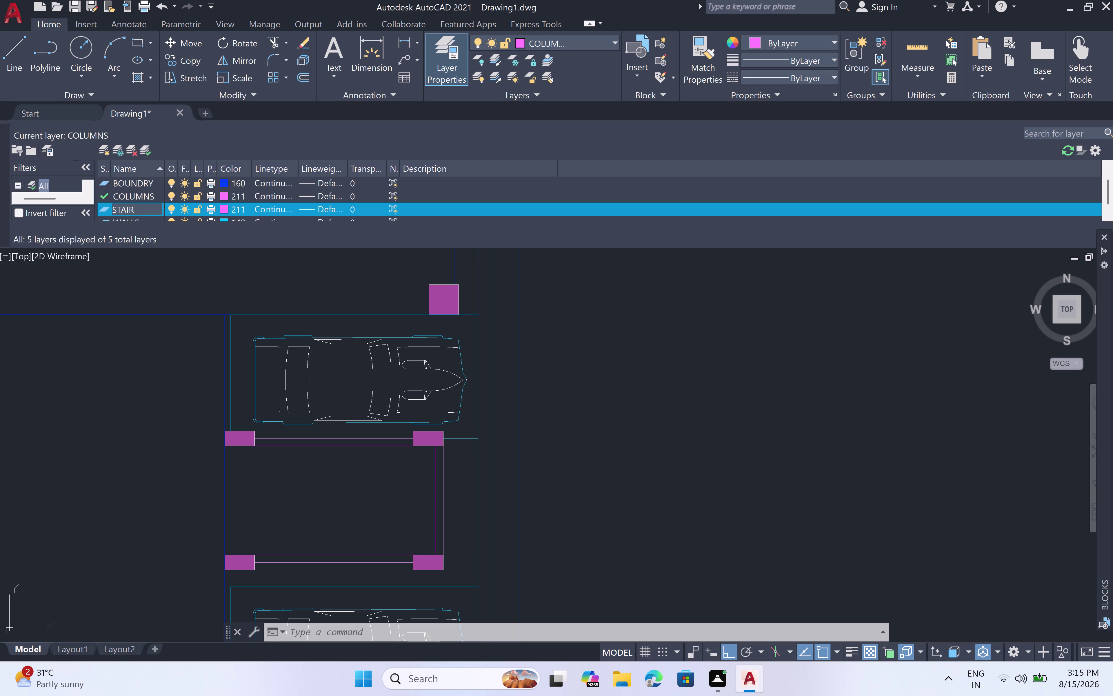
text(S)
click(224, 207)
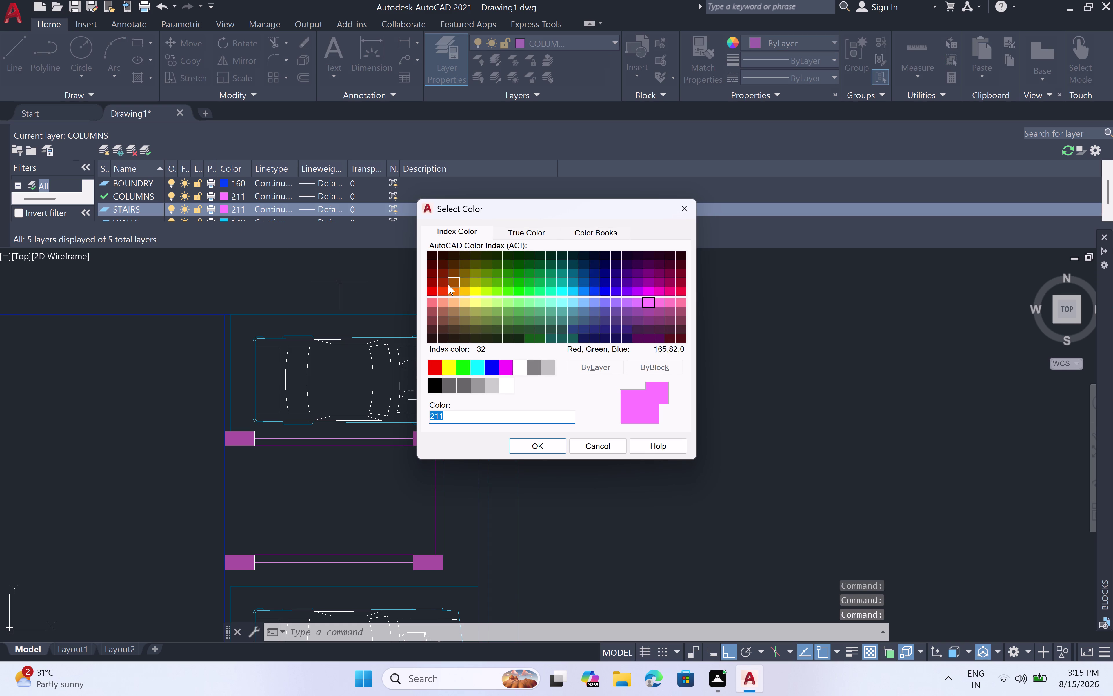
click(440, 289)
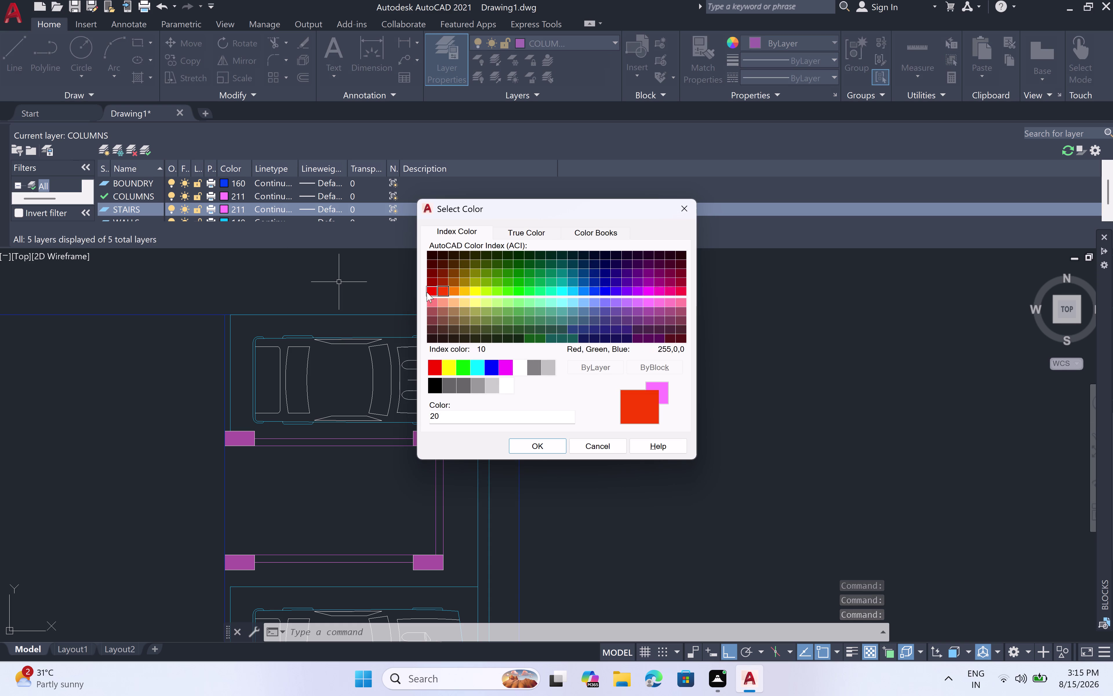
click(429, 289)
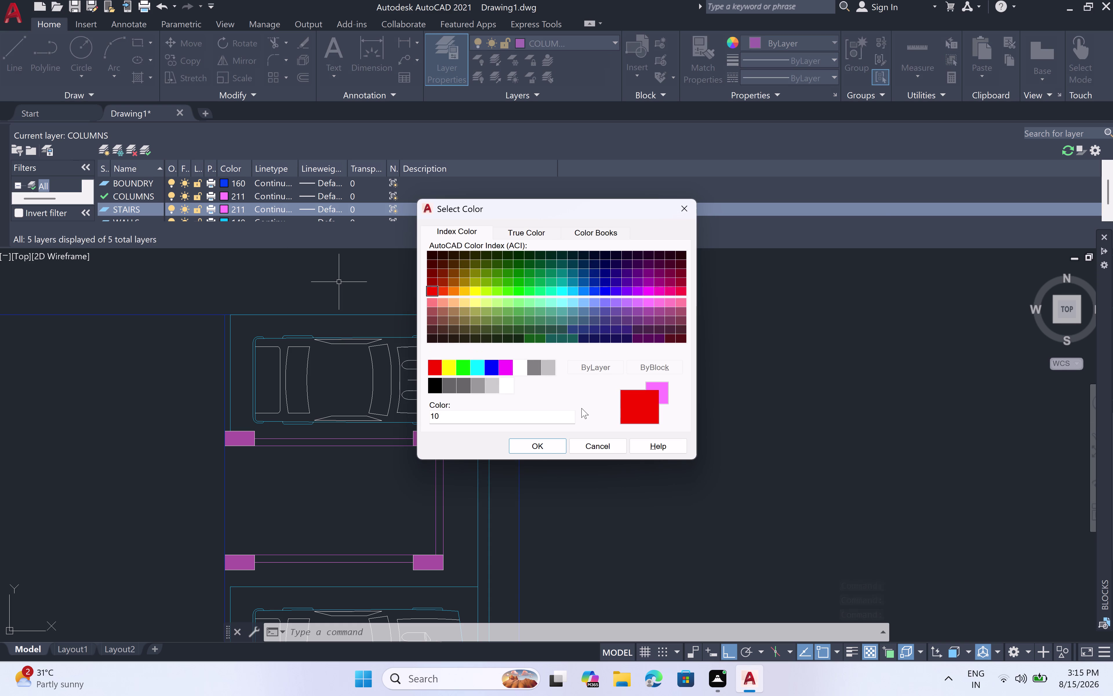
double_click(550, 446)
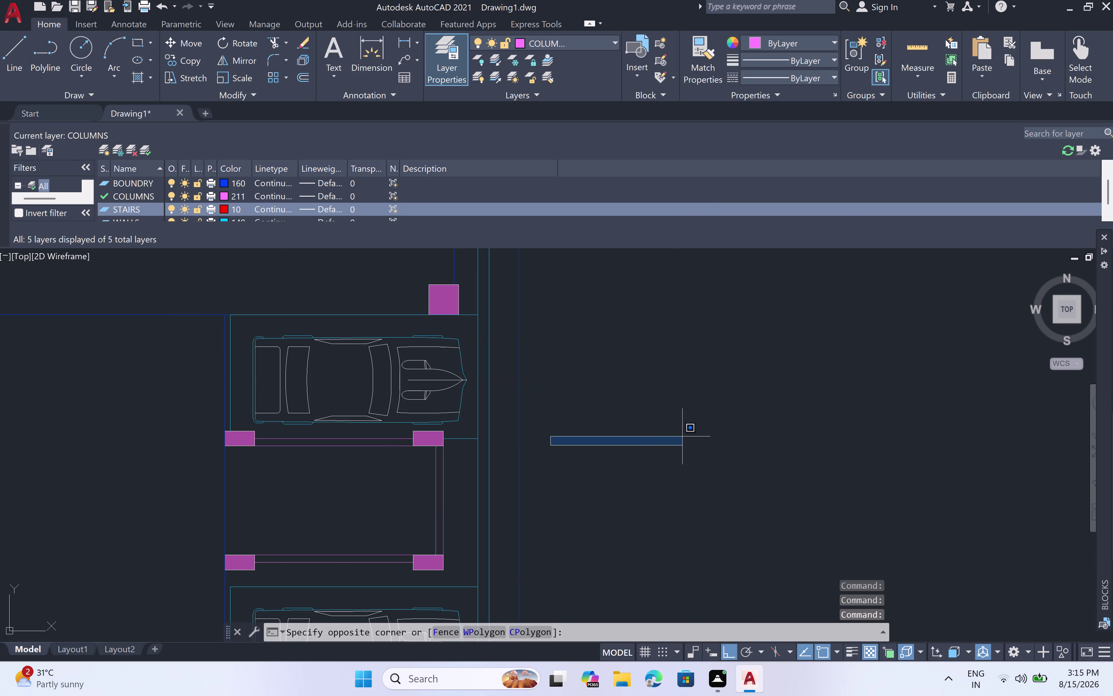
key(Escape)
Create another new layer named STAIRS 2.
right_click(163, 189)
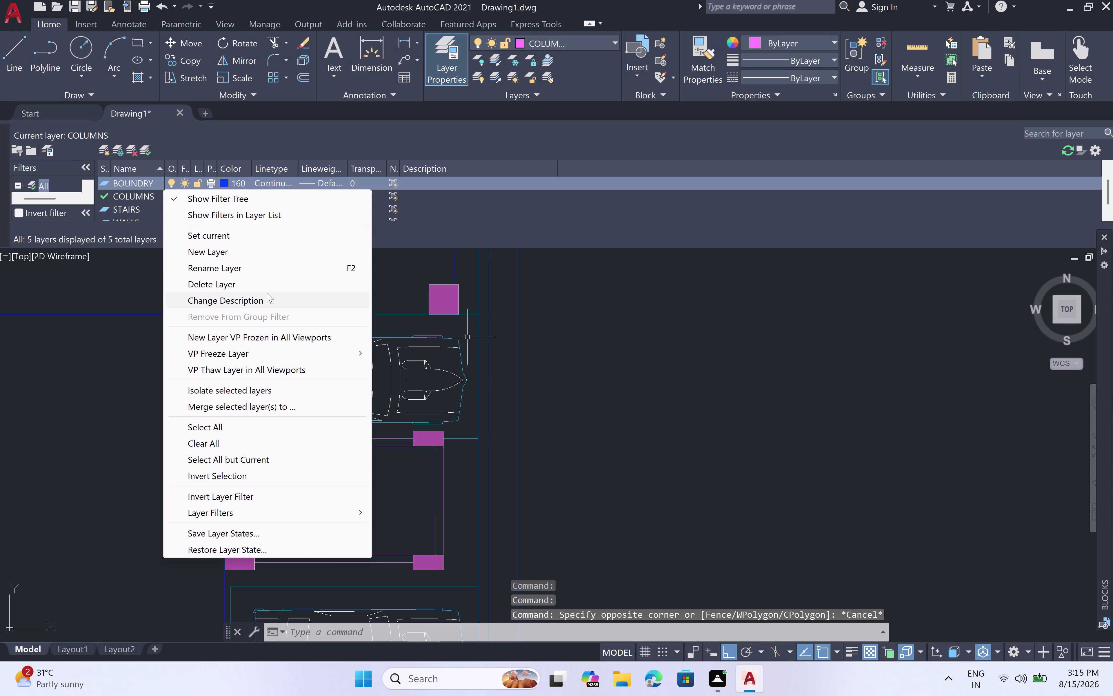
click(231, 252)
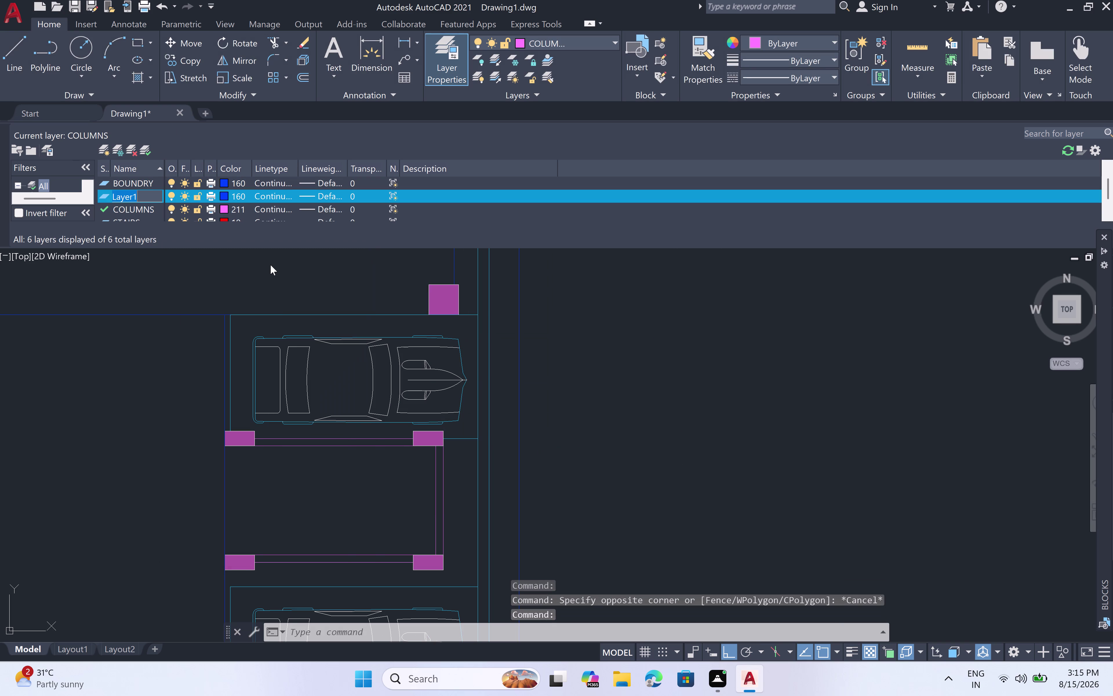
key(BackSpace)
key(BackSpace)
key(BackSpace)
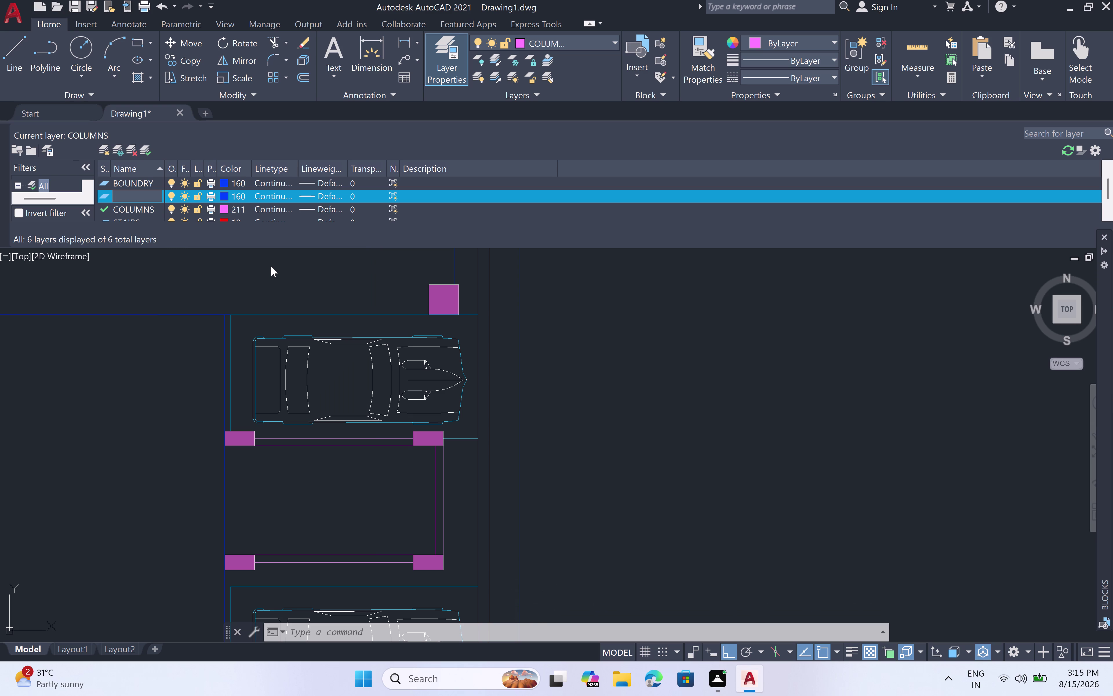
text(STA)
text(IRS)
key(space)
text(2)
Set the STAIRS 2 layer colour to yellow (50).
click(221, 195)
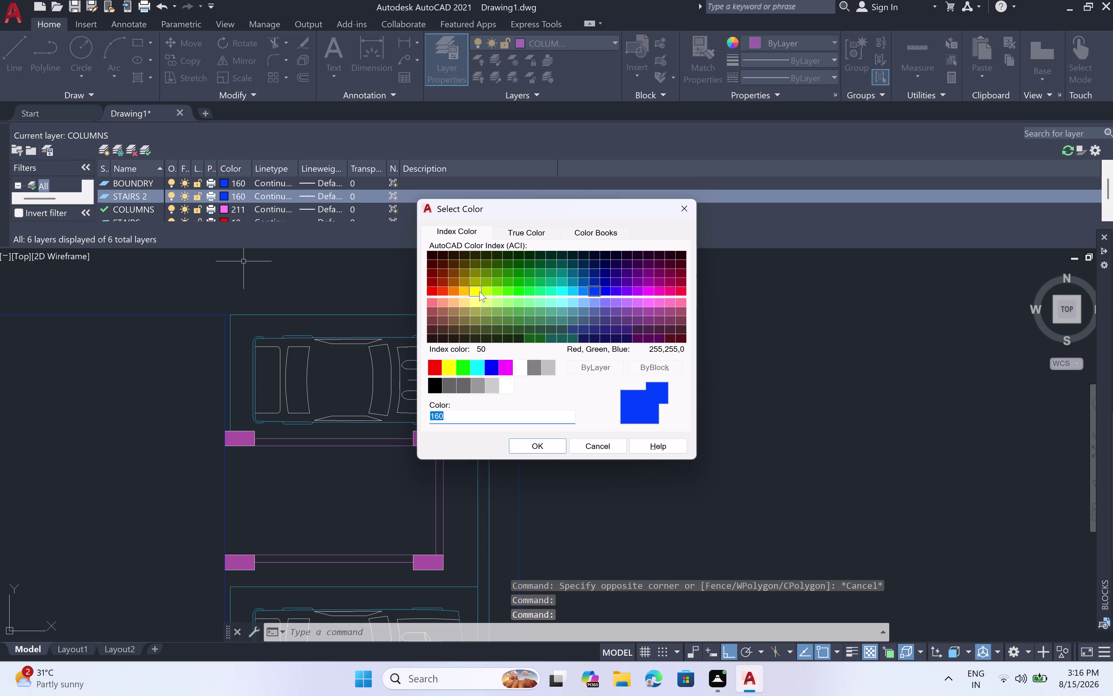
click(478, 291)
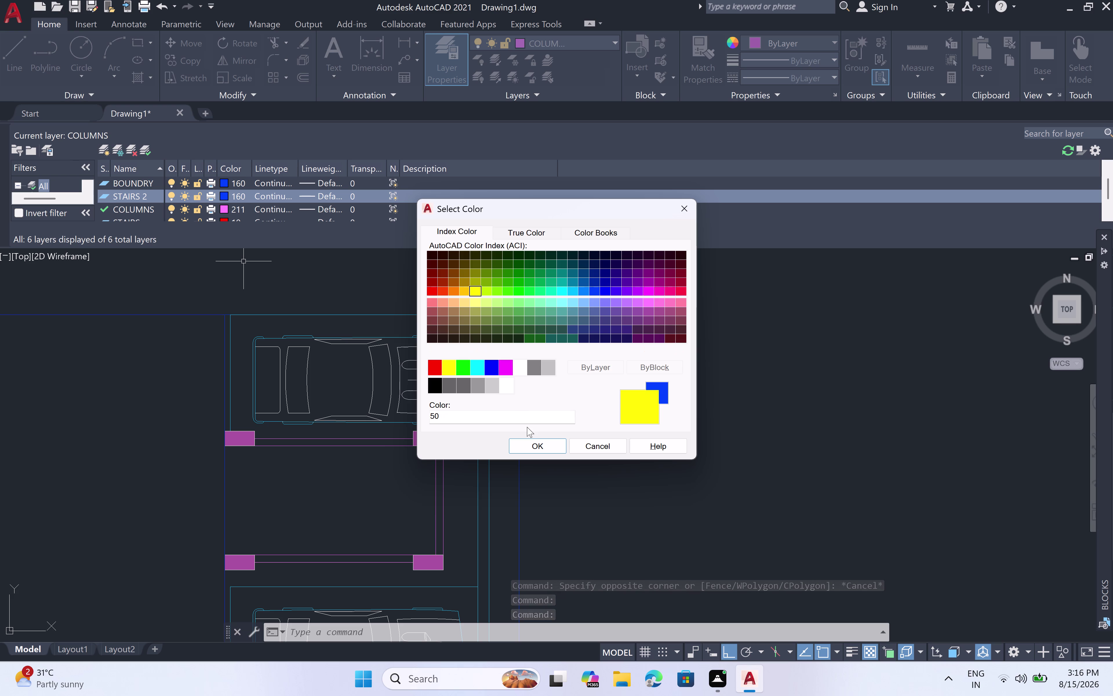
double_click(539, 446)
scroll(down, 3)
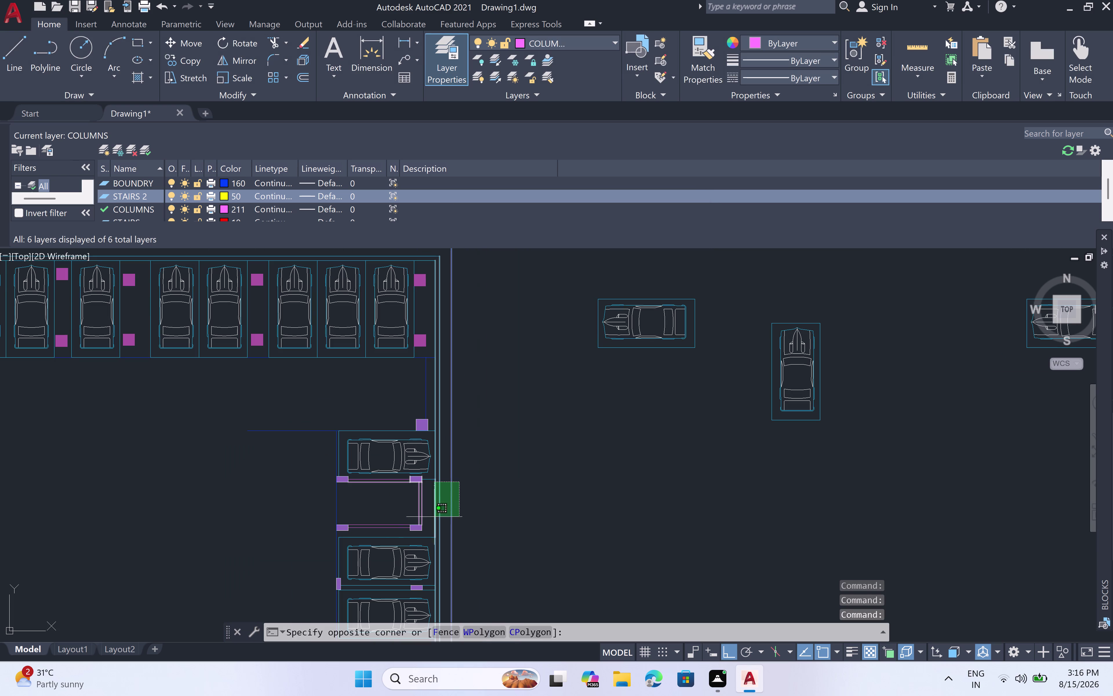
click(538, 518)
middle_drag(364, 506, 418, 417)
scroll(up, 3)
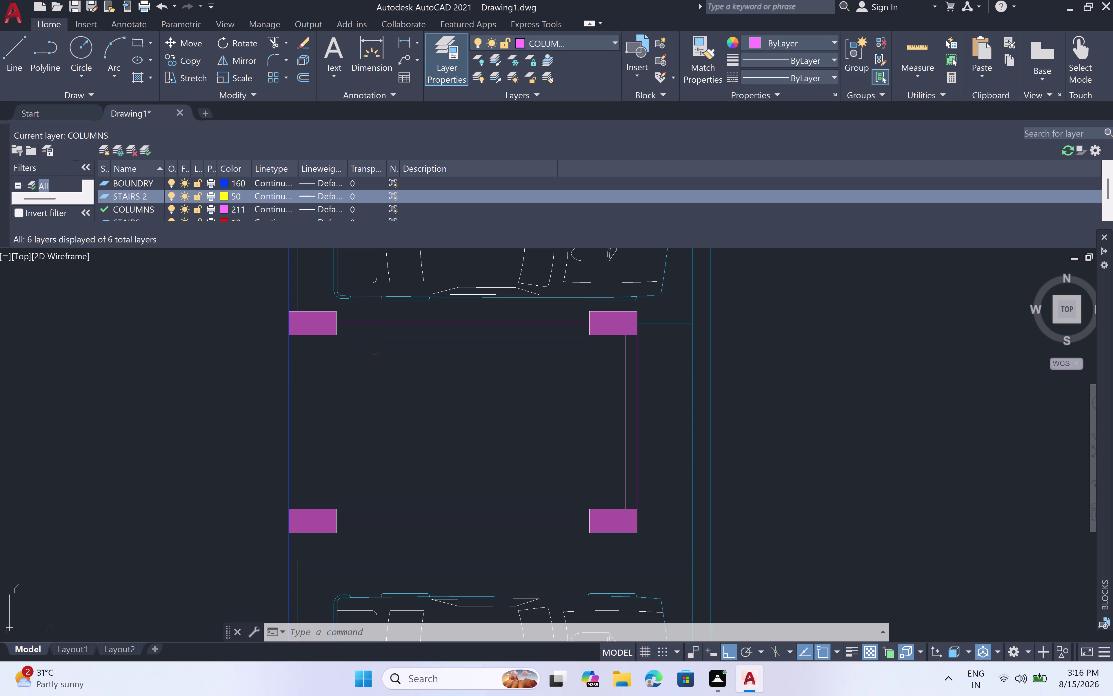
scroll(down, 3)
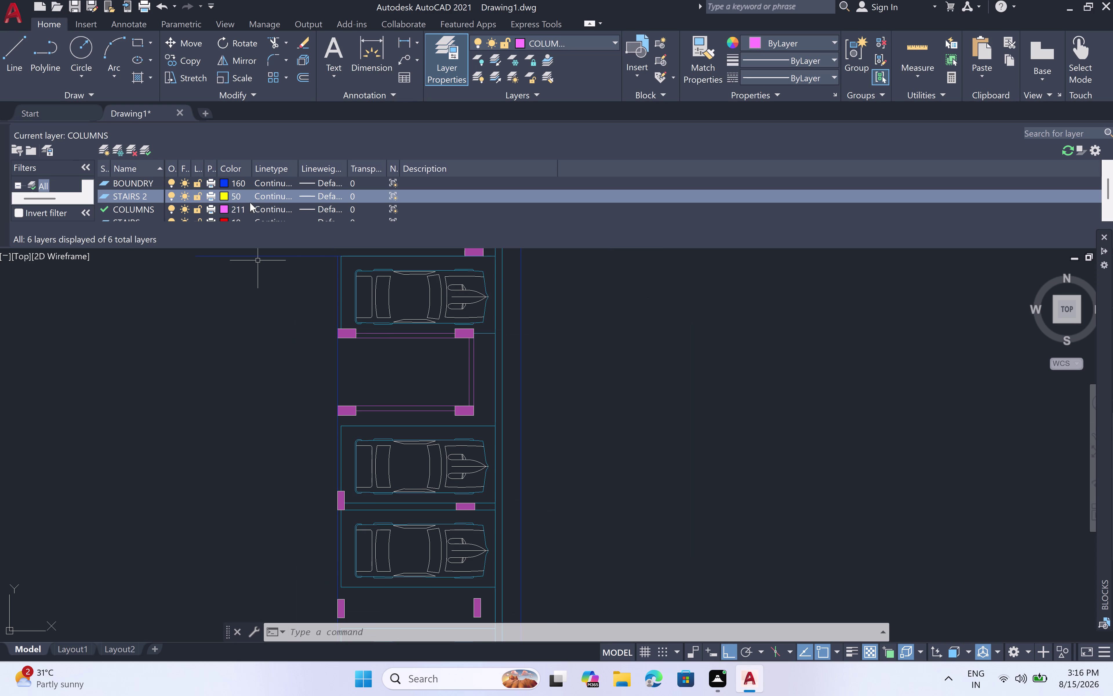
scroll(down, 3)
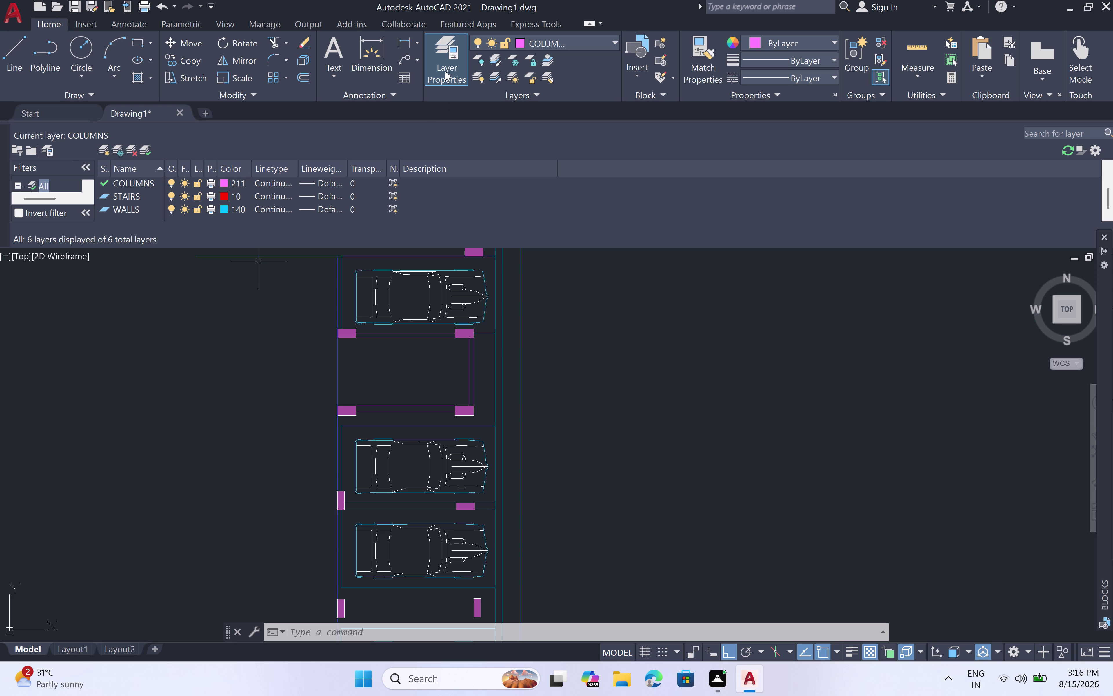
Close the layer manager and make STAIRS the current layer.
click(446, 71)
double_click(612, 40)
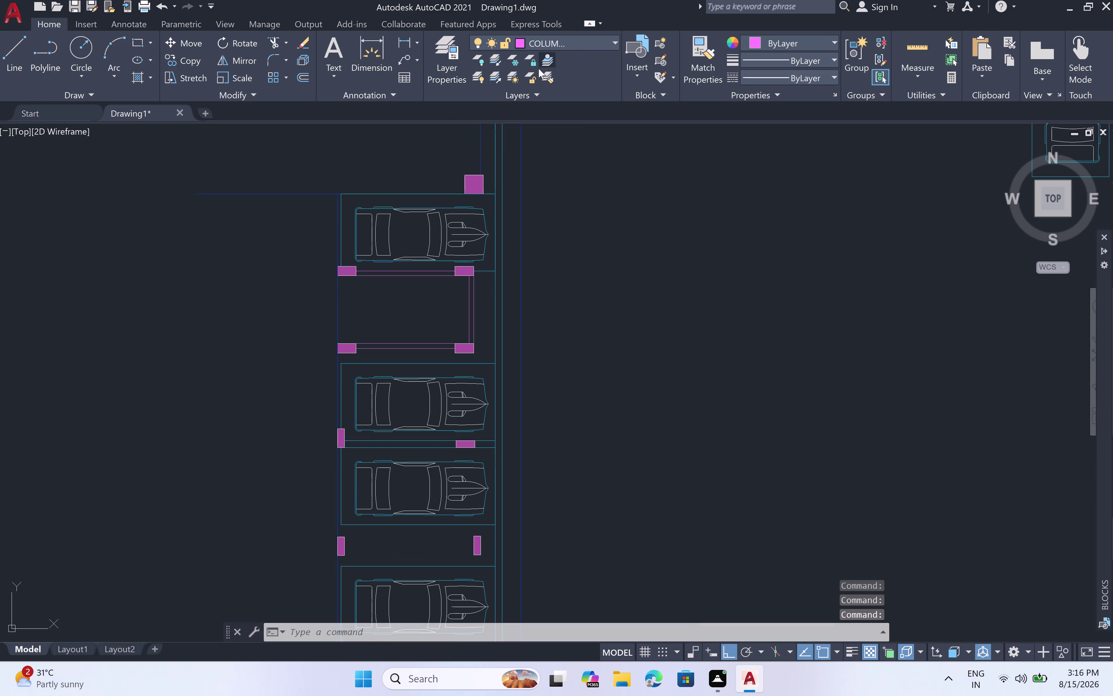
click(615, 40)
click(571, 105)
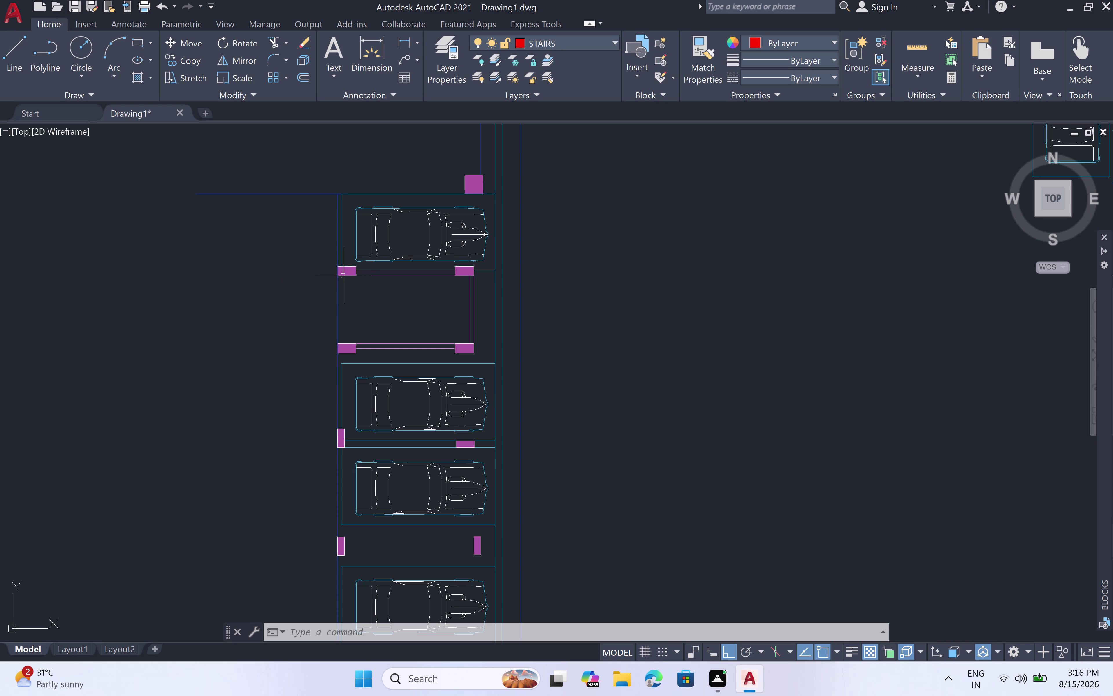
Draw a vertical line from the top-left to the bottom-left stair corner.
scroll(up, 3)
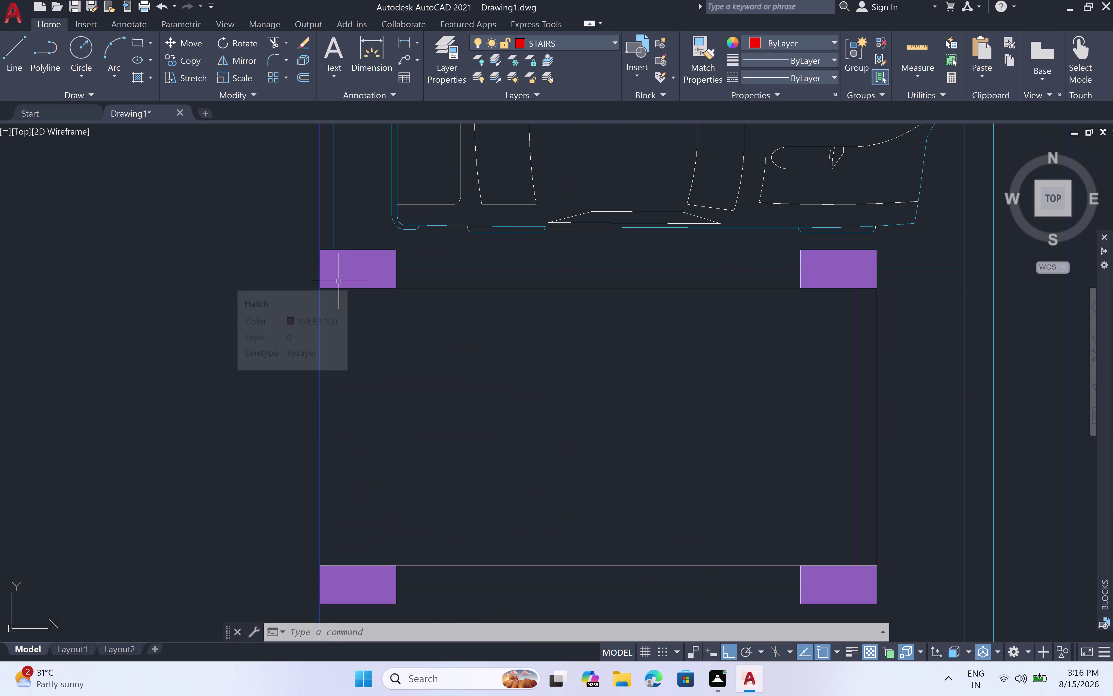
text(L)
key(space)
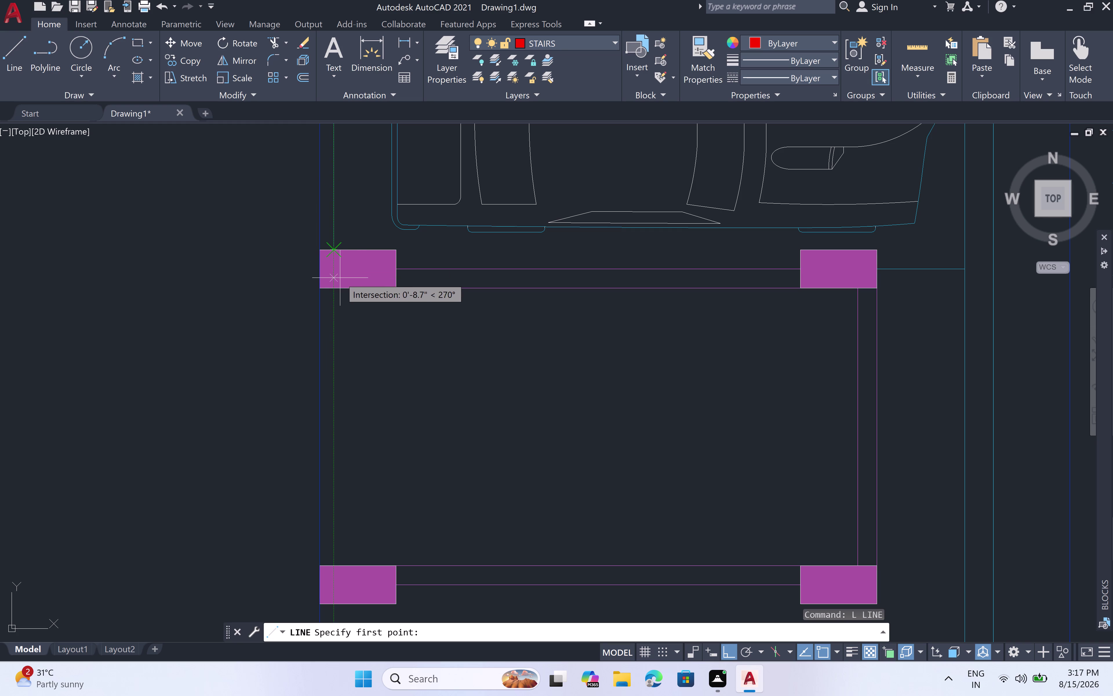
click(335, 290)
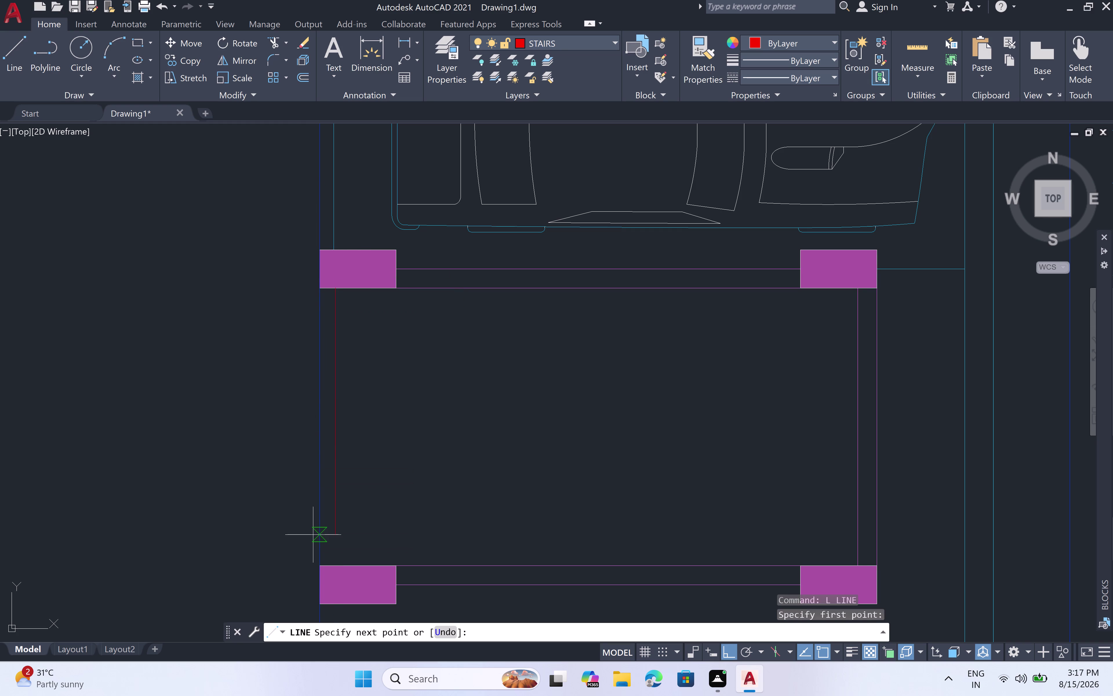
click(328, 565)
key(Escape)
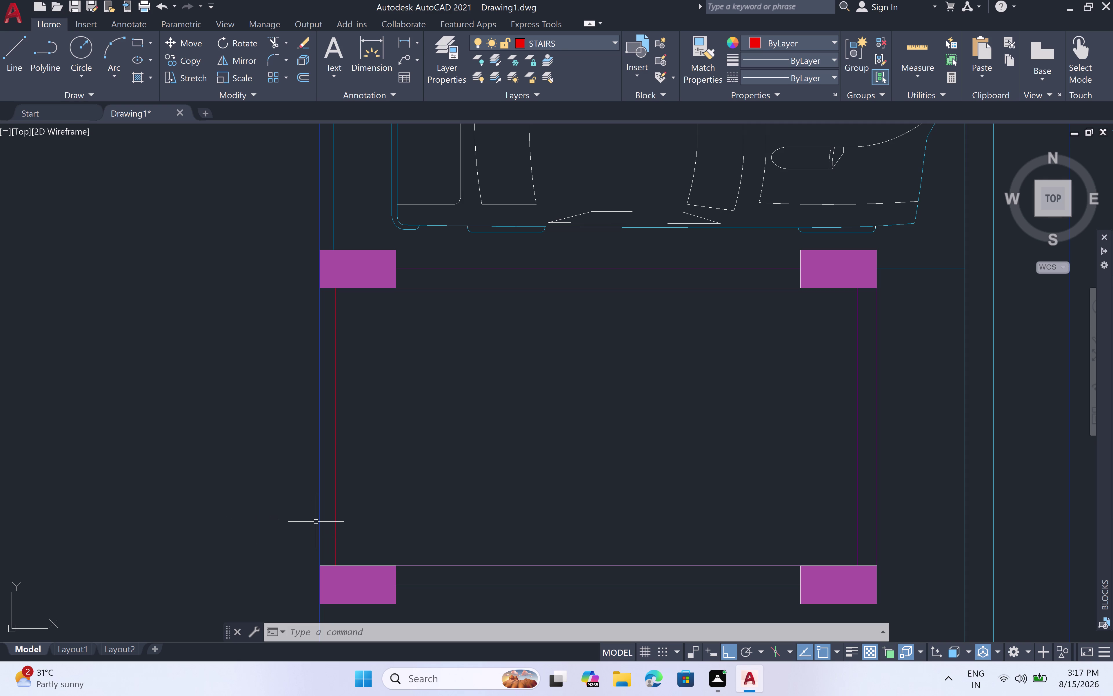
text(O)
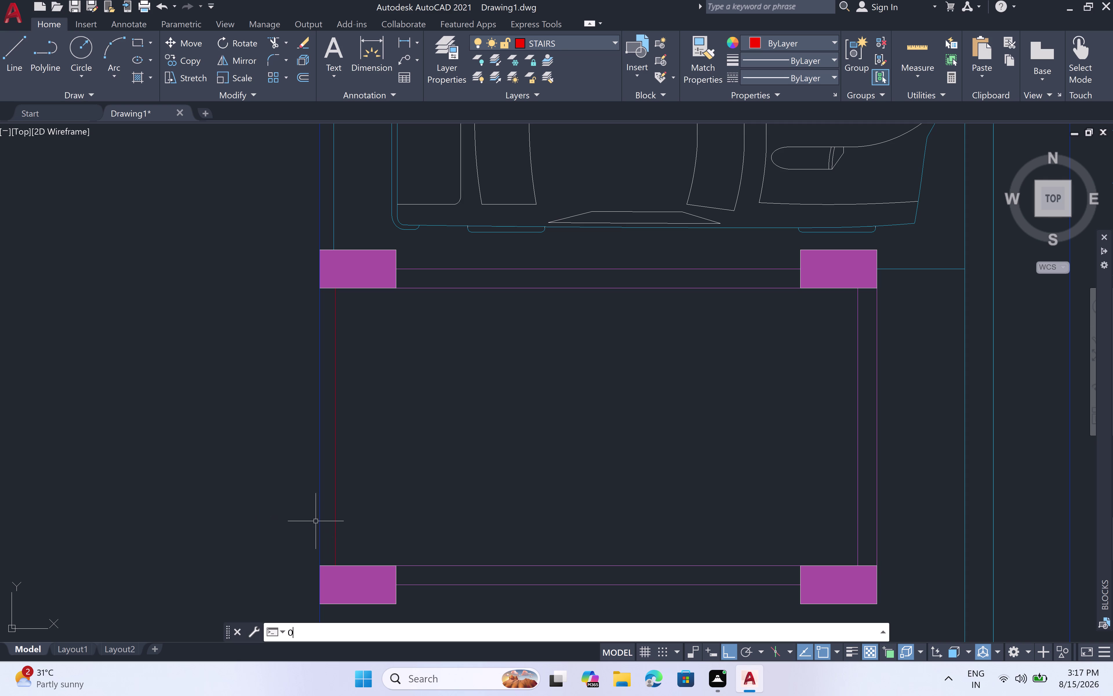
text(FF)
key(space)
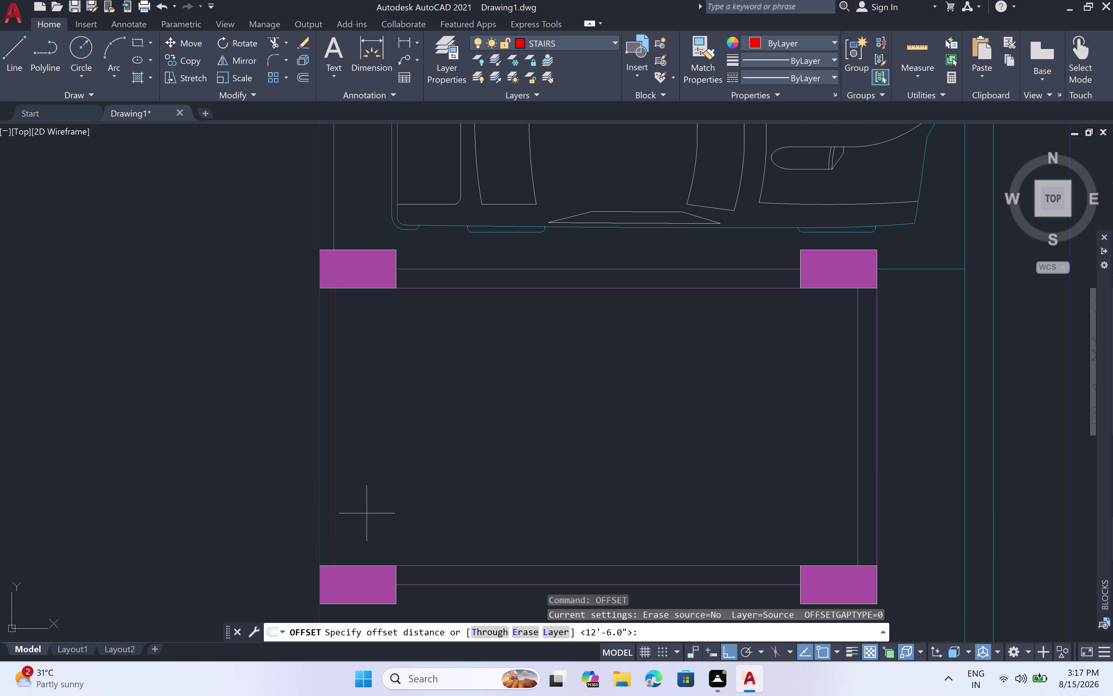
Offset the tread lines 1' apart, repeatedly, across the stair opening.
key(1)
key(apostrophe)
key(space)
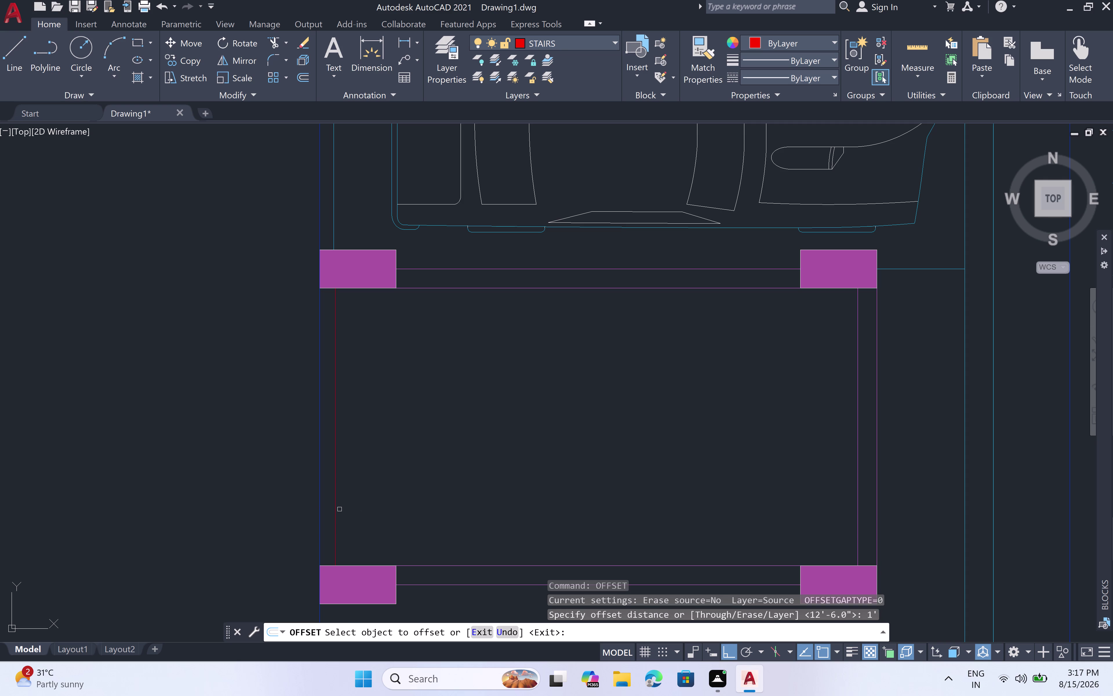
click(337, 508)
click(406, 495)
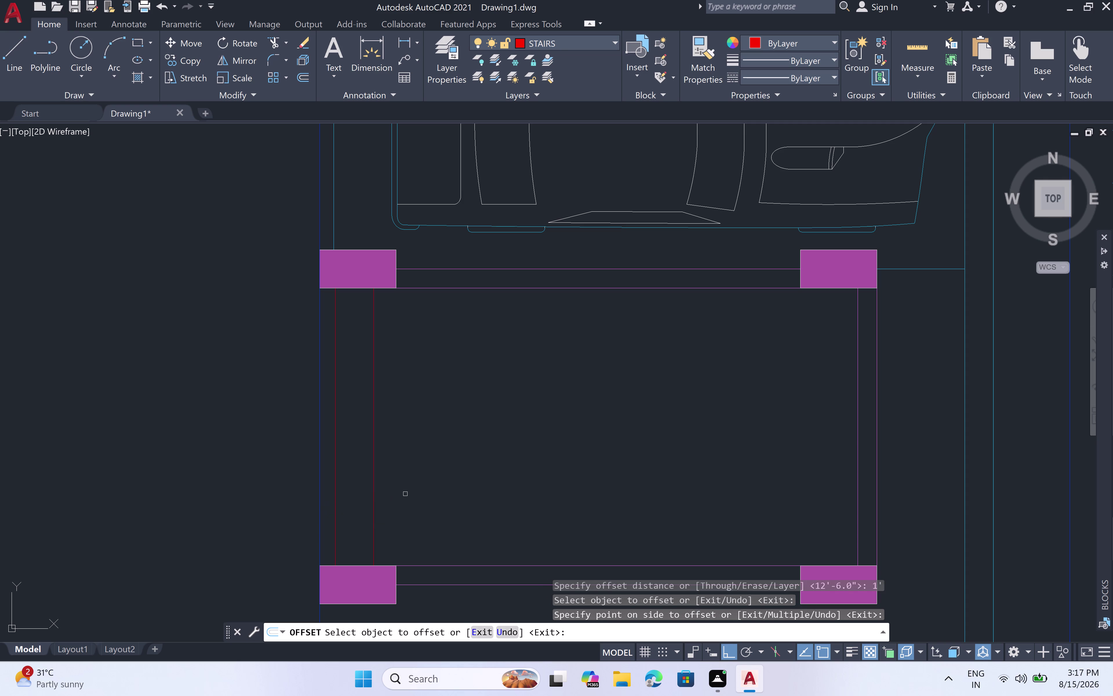
click(374, 491)
click(421, 487)
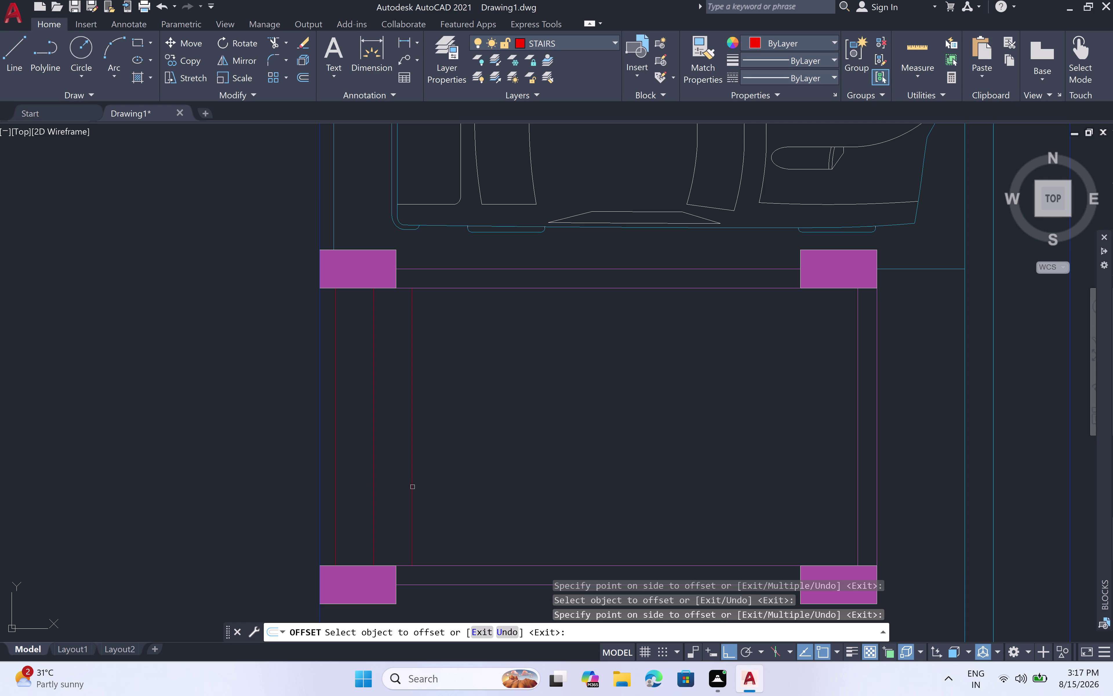
click(413, 486)
double_click(445, 480)
click(452, 477)
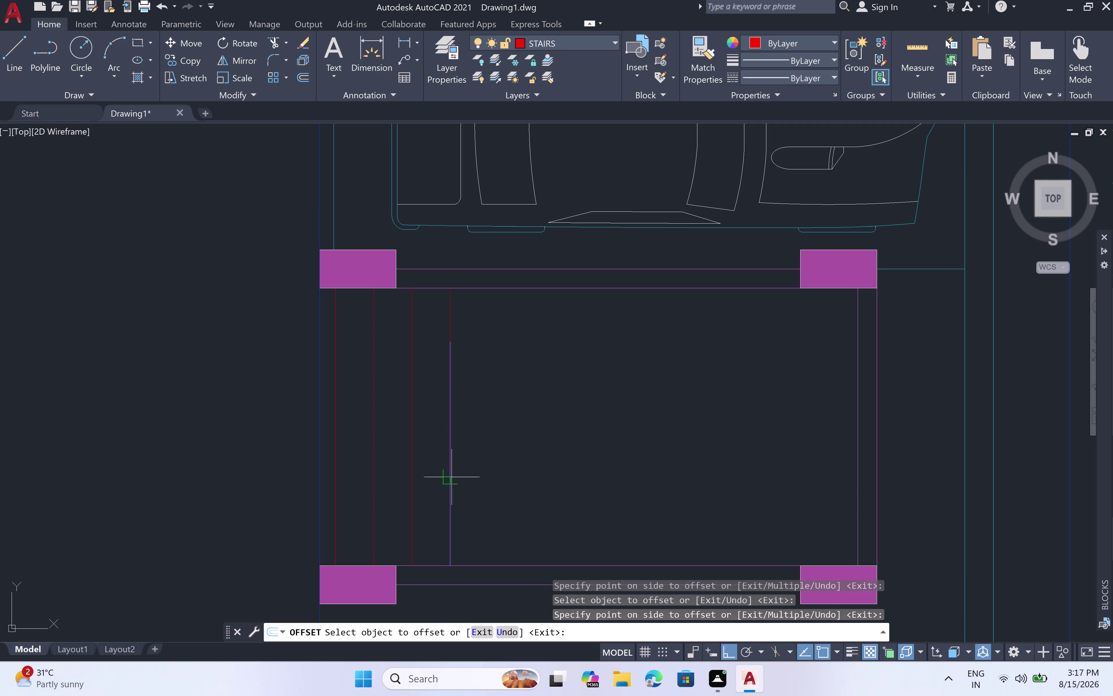
click(500, 477)
click(489, 481)
click(534, 471)
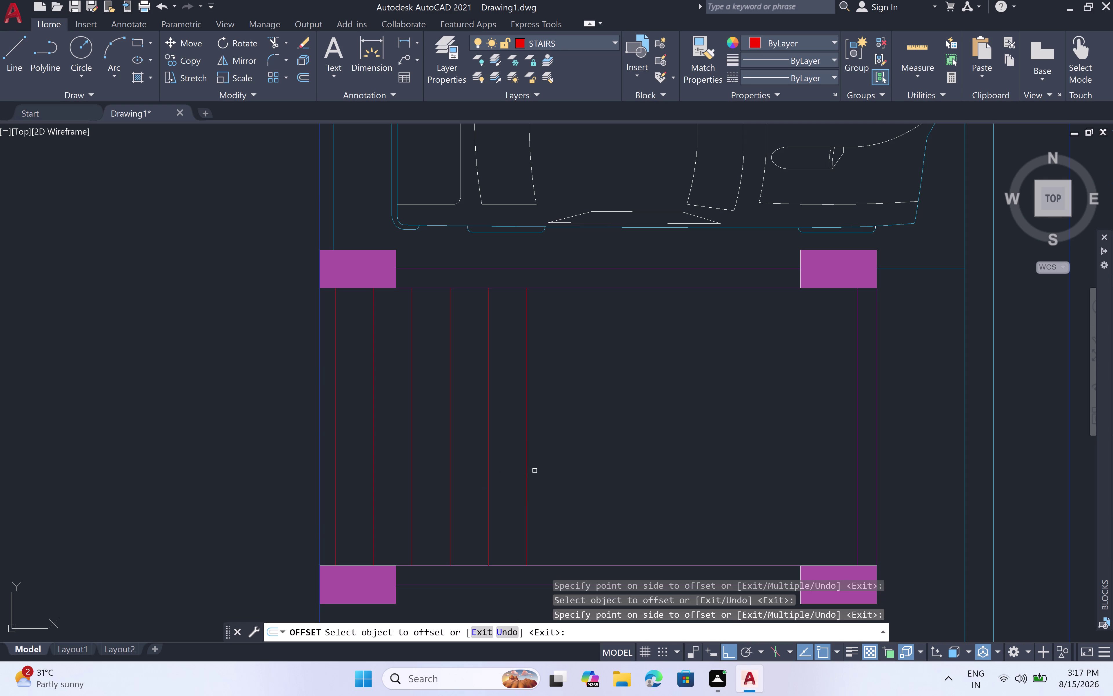
click(526, 473)
click(595, 462)
click(568, 476)
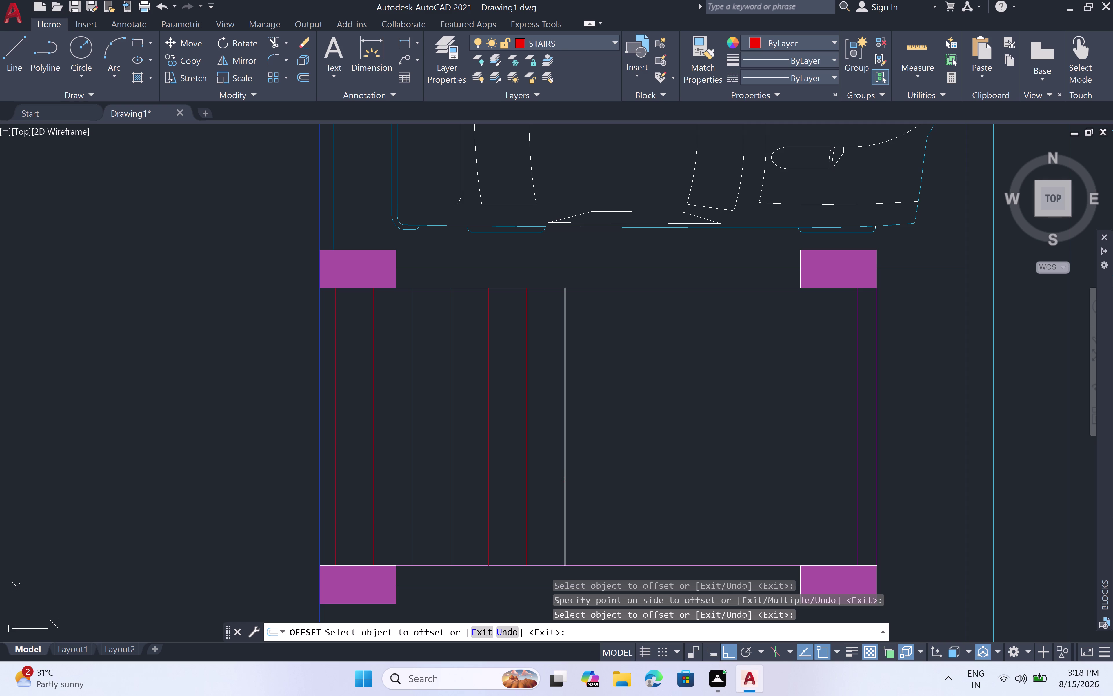
double_click(567, 481)
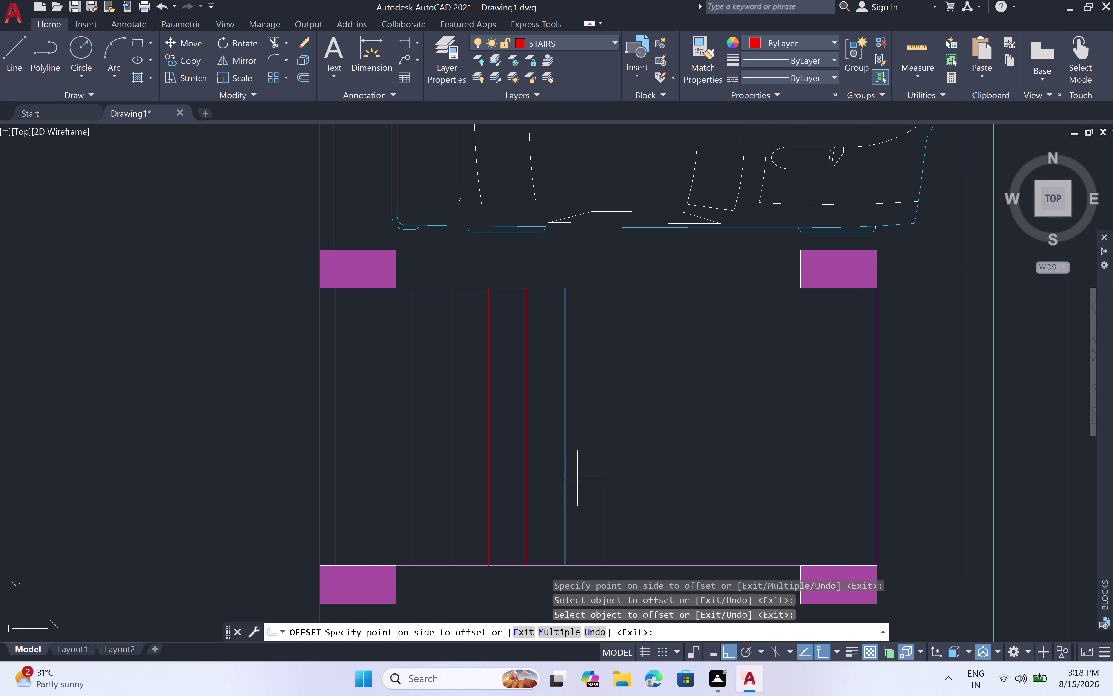
click(620, 474)
double_click(605, 478)
click(681, 470)
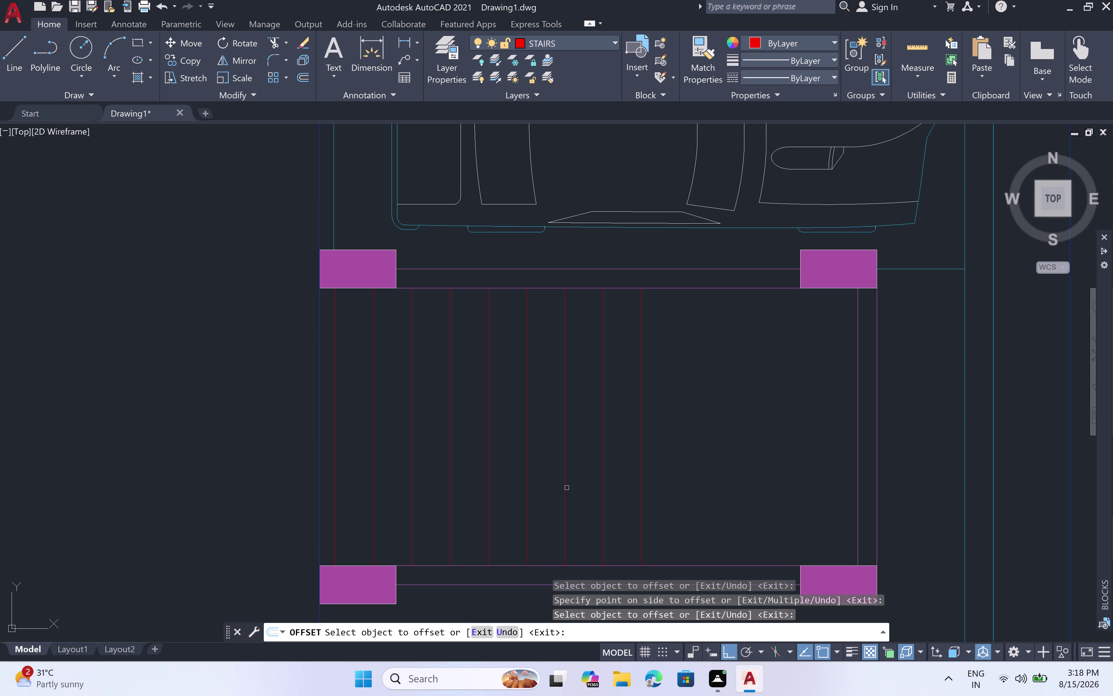
click(640, 494)
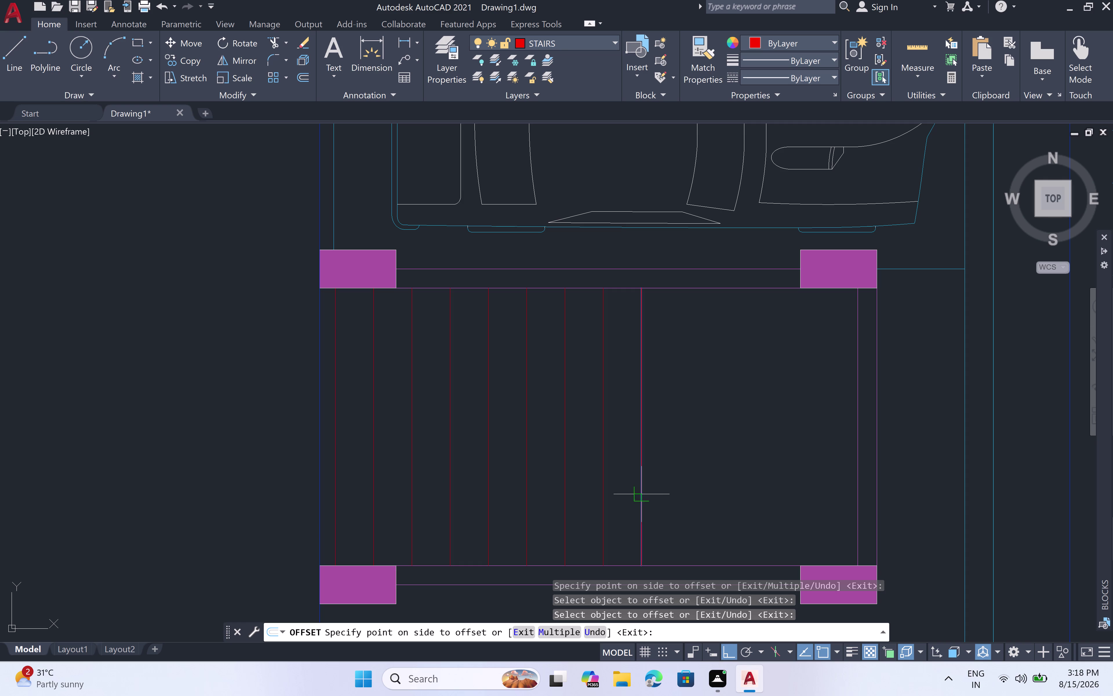
double_click(723, 489)
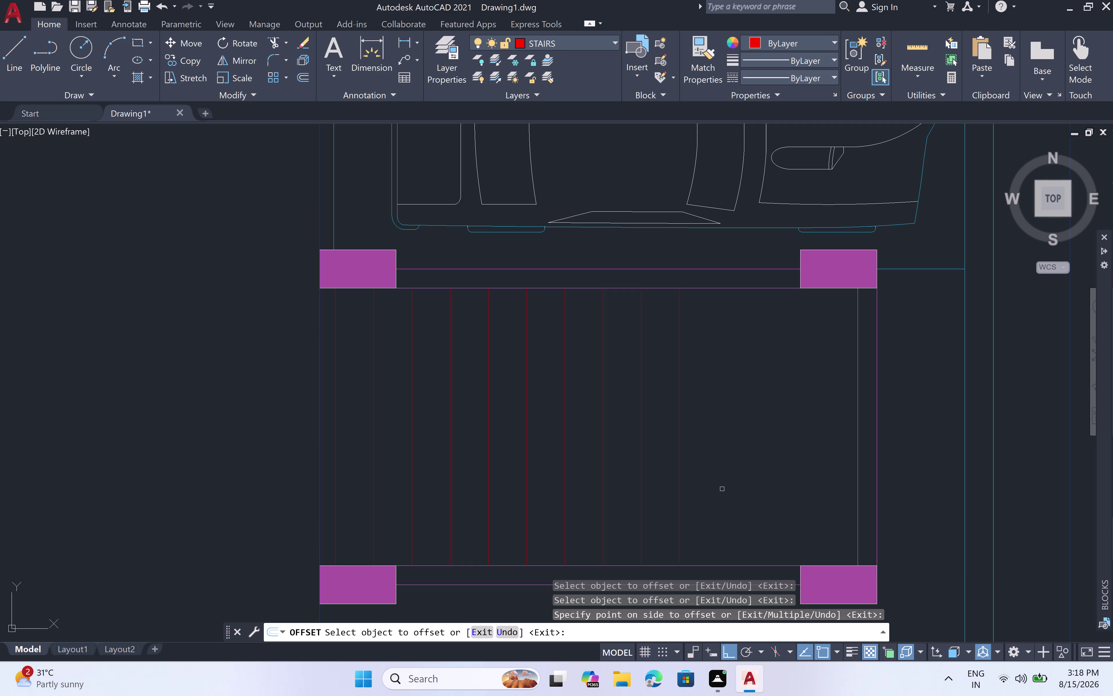
scroll(down, 3)
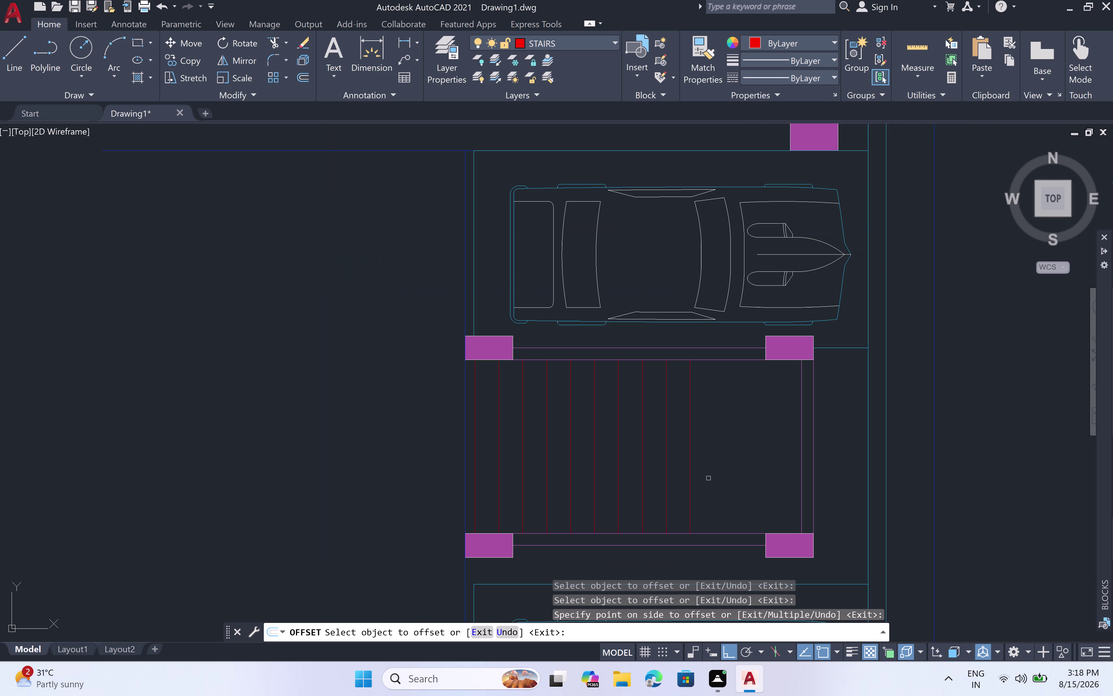
End offsetting and make STAIRS 2 the current layer.
key(Escape)
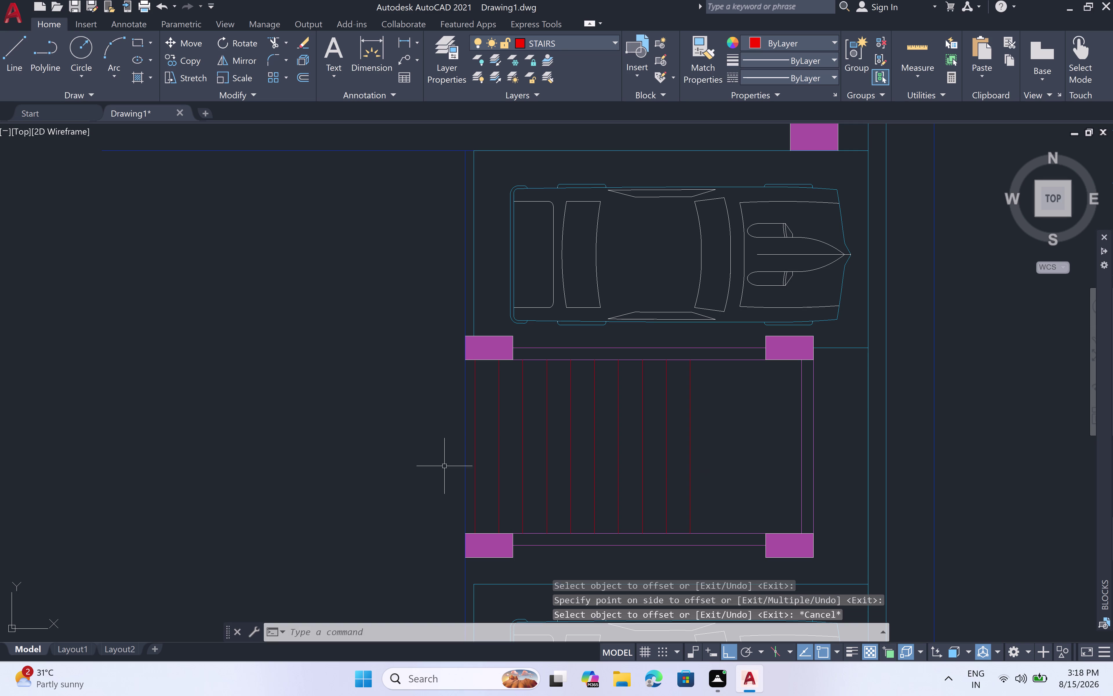
click(617, 39)
click(555, 127)
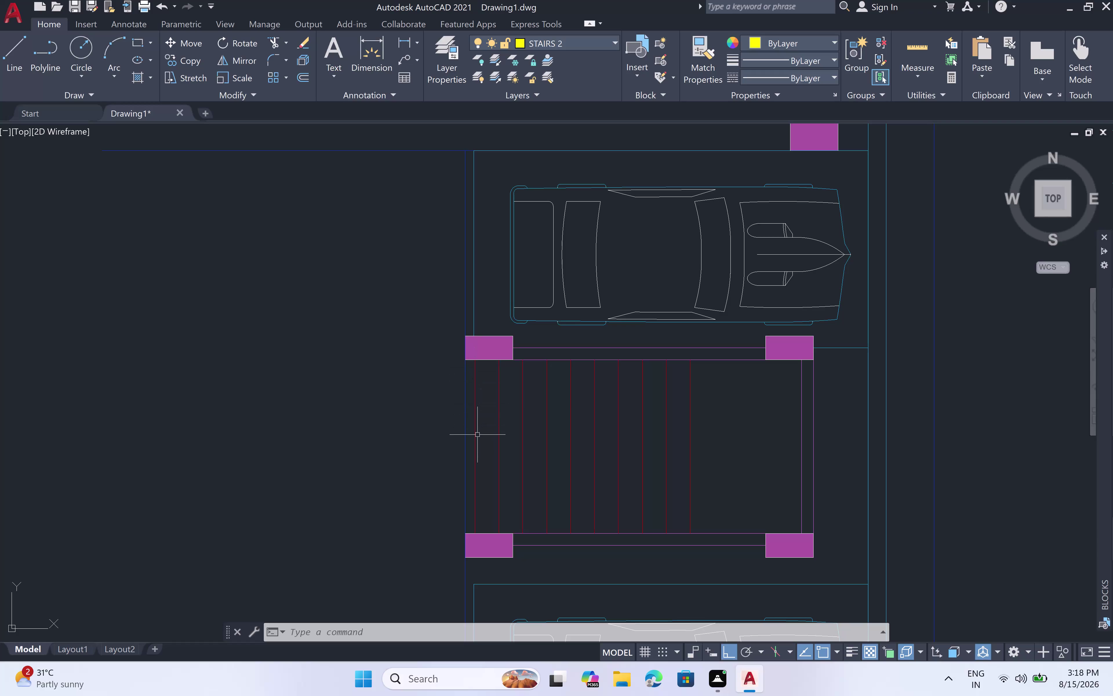
Draw a horizontal line from the left stair edge to the last tread line.
text(L)
key(space)
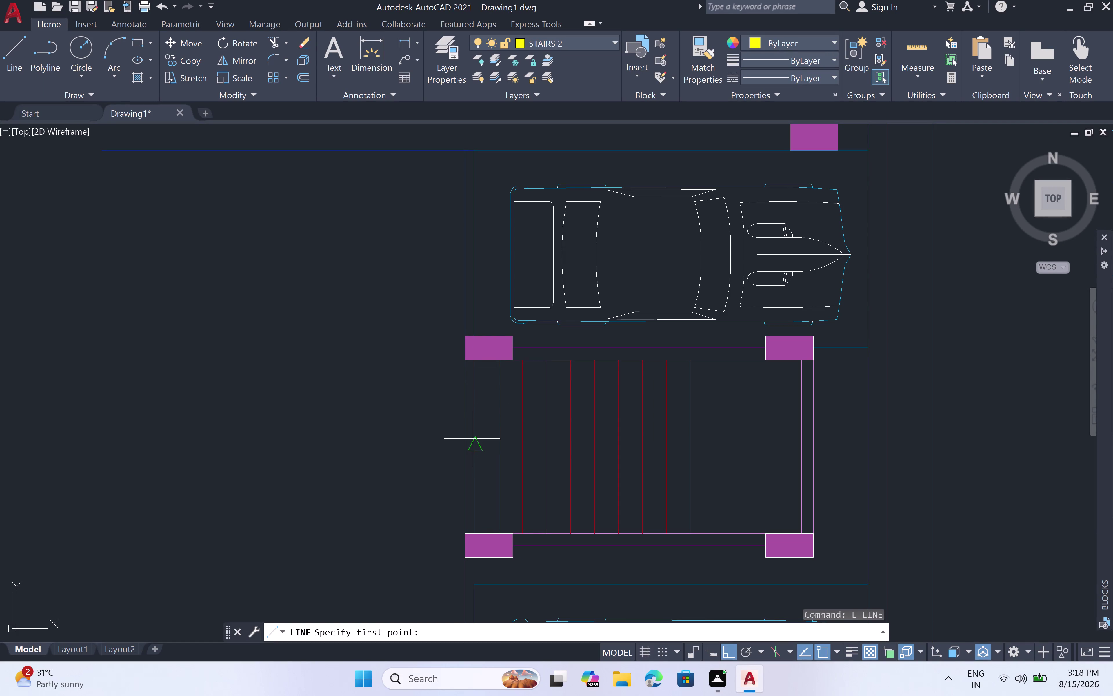
click(475, 441)
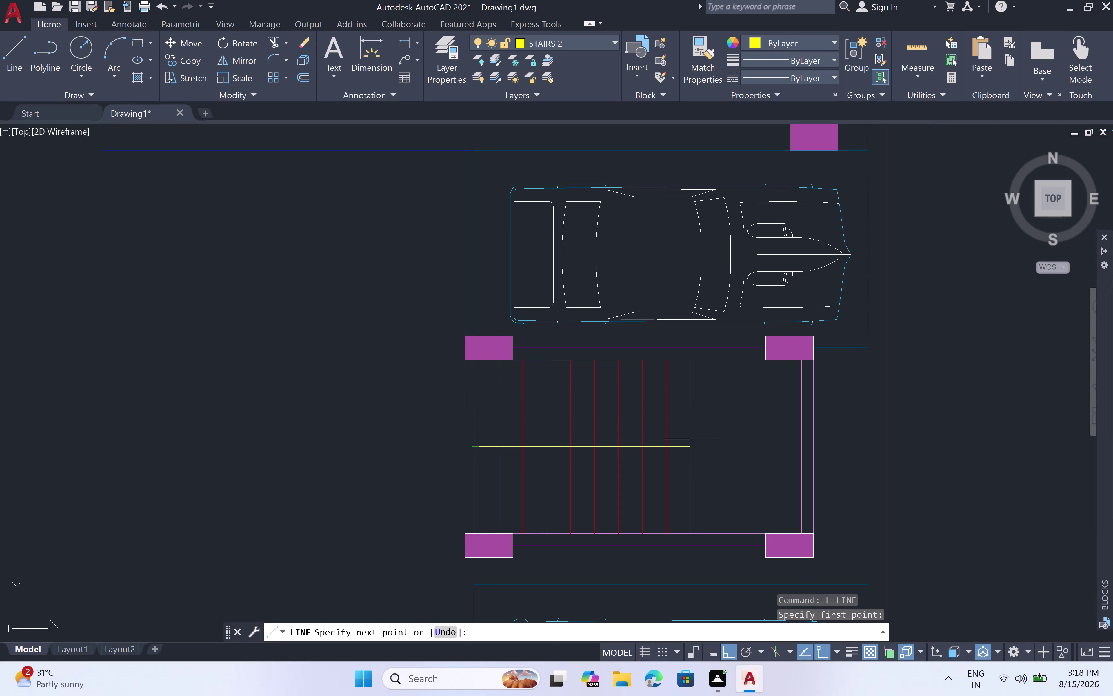
click(690, 444)
key(Escape)
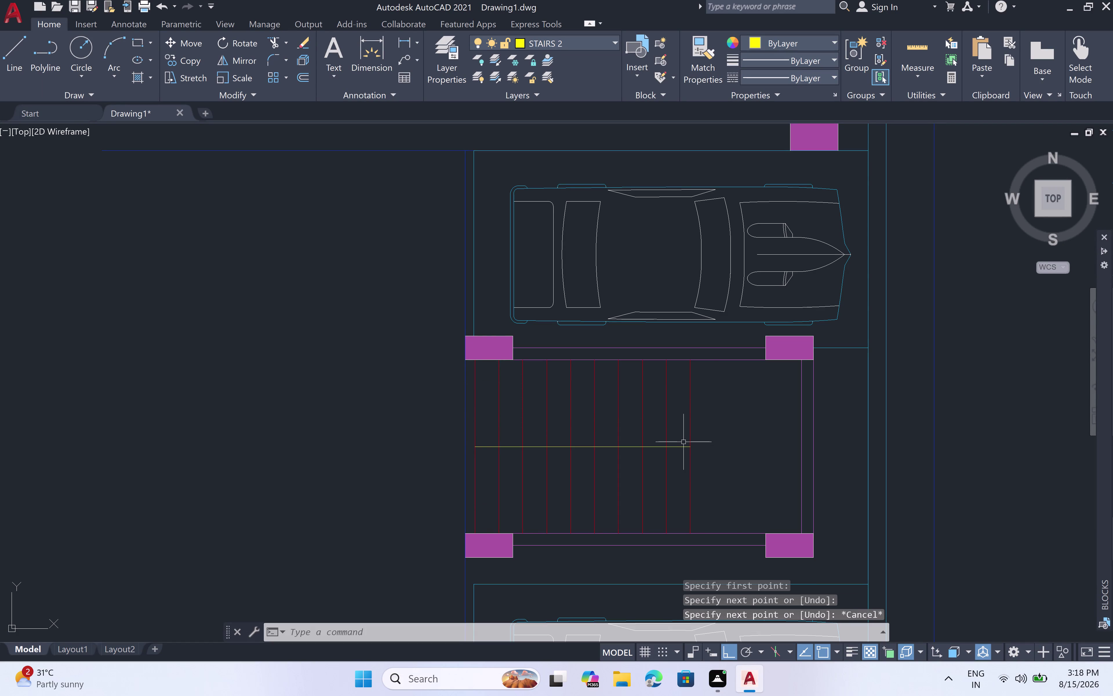
Start the OFFSET command with the OFF alias.
key(o)
text(FF)
key(space)
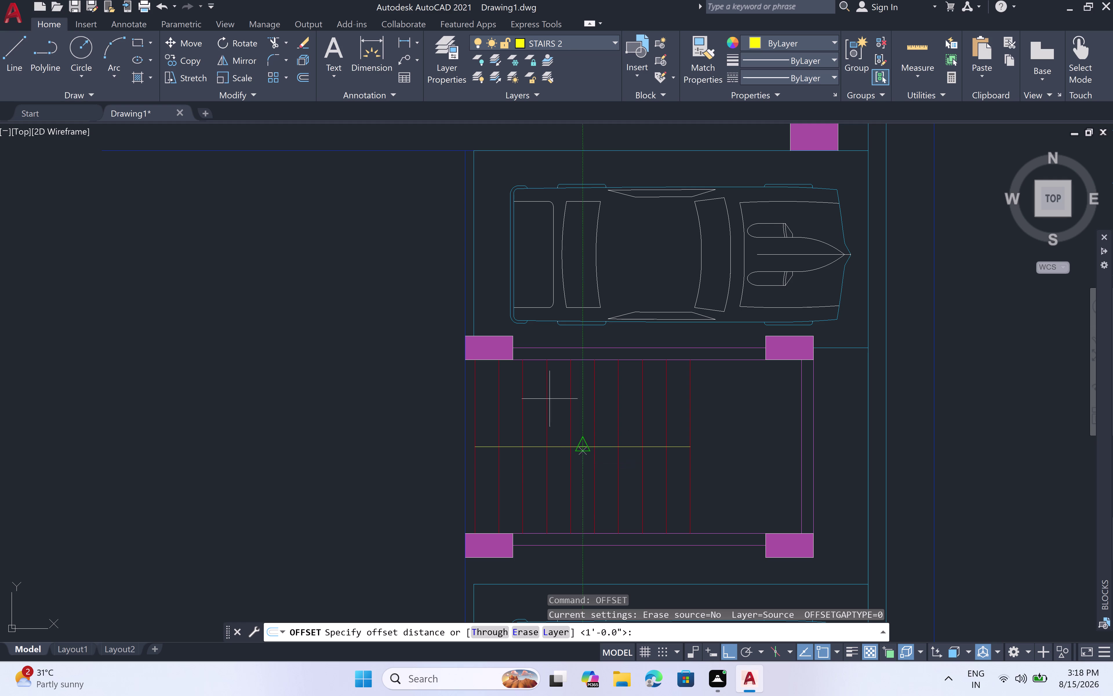
Offset the tread-crossing line 2" to both sides.
click(613, 40)
click(358, 215)
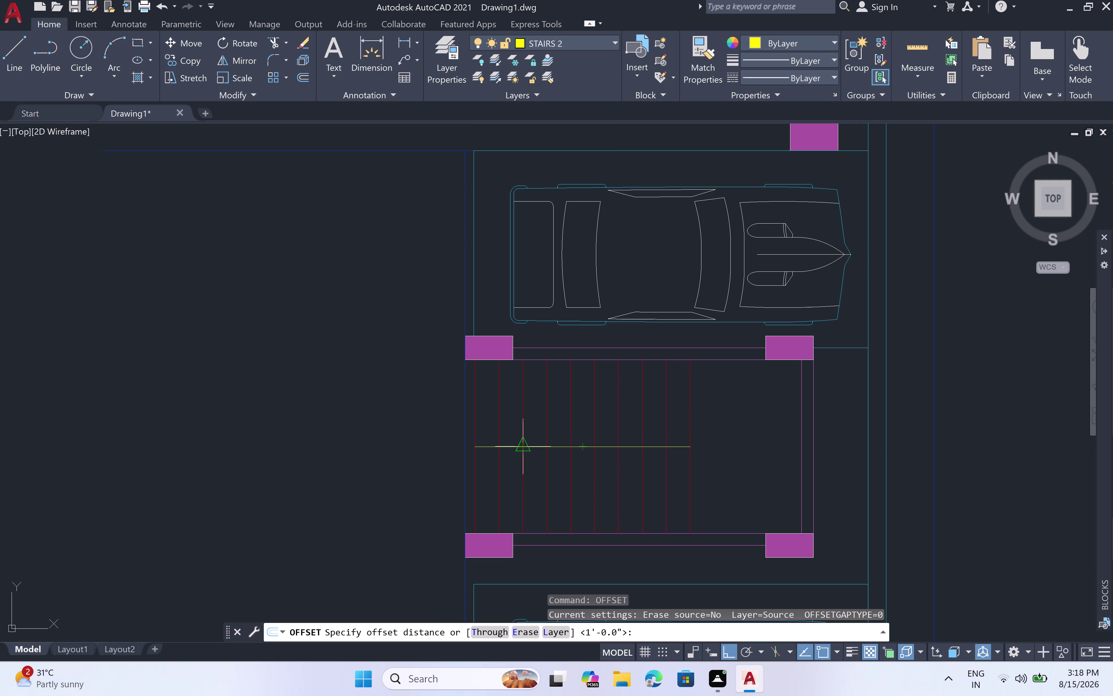
key(2)
text(")
key(space)
click(559, 446)
click(559, 421)
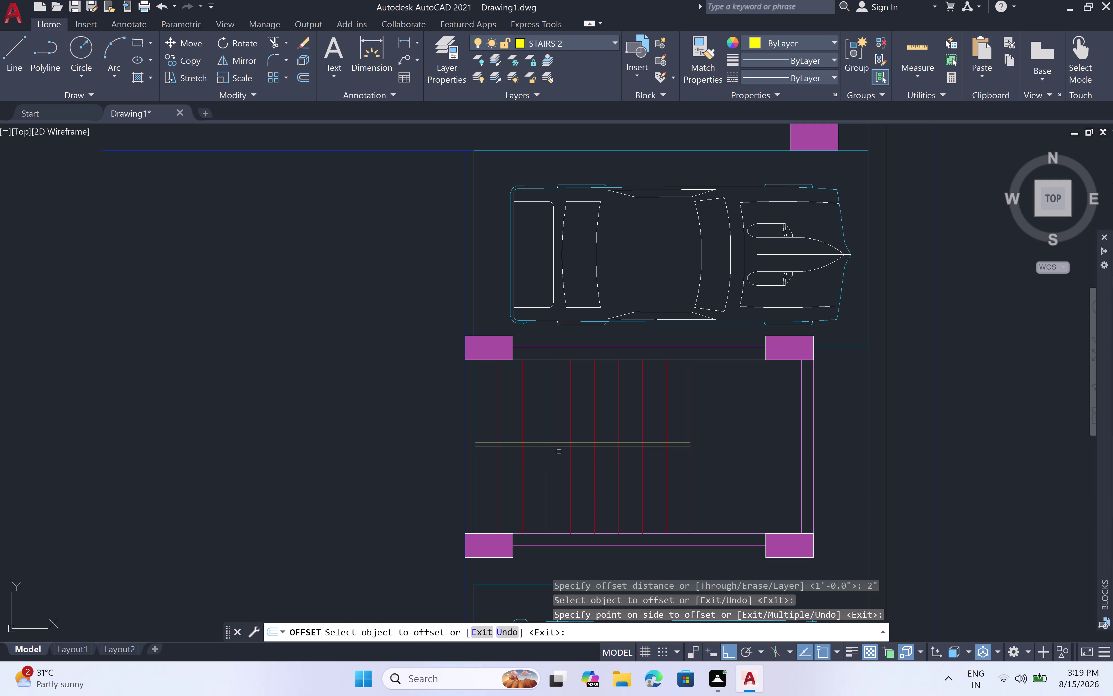
click(559, 446)
click(562, 464)
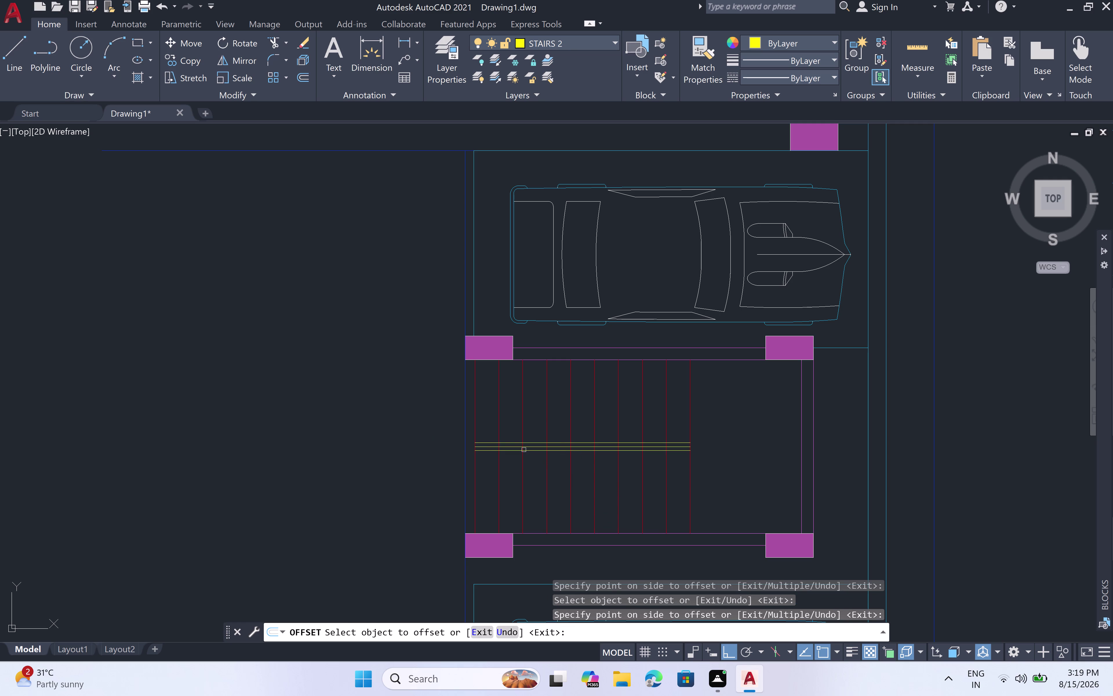
scroll(up, 3)
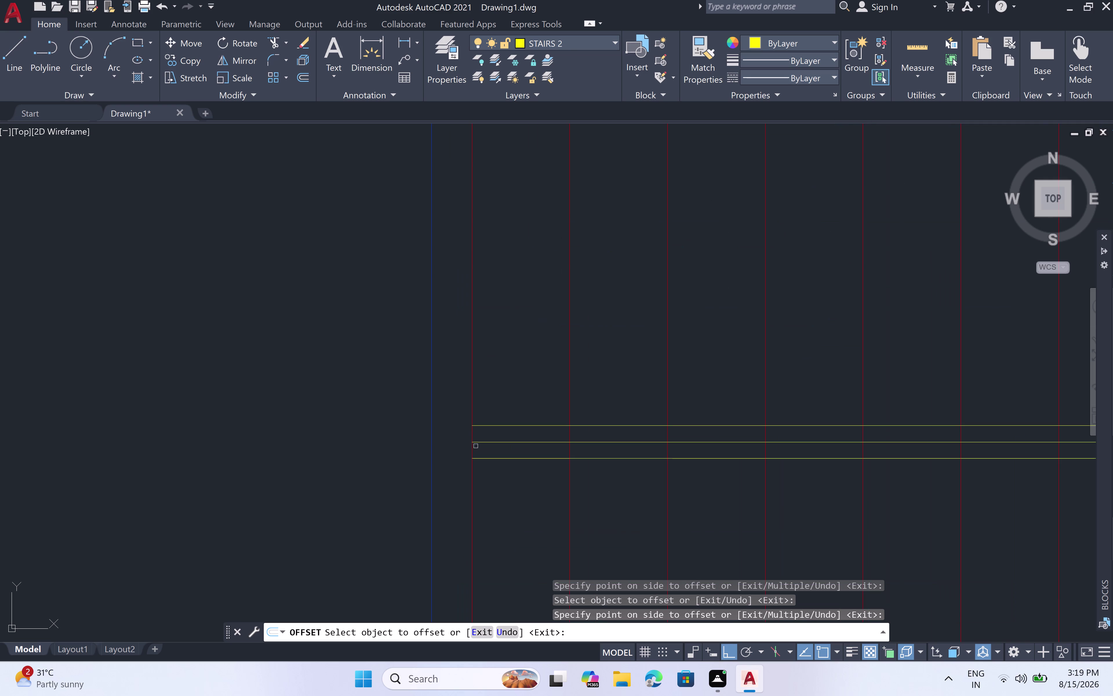
key(Escape)
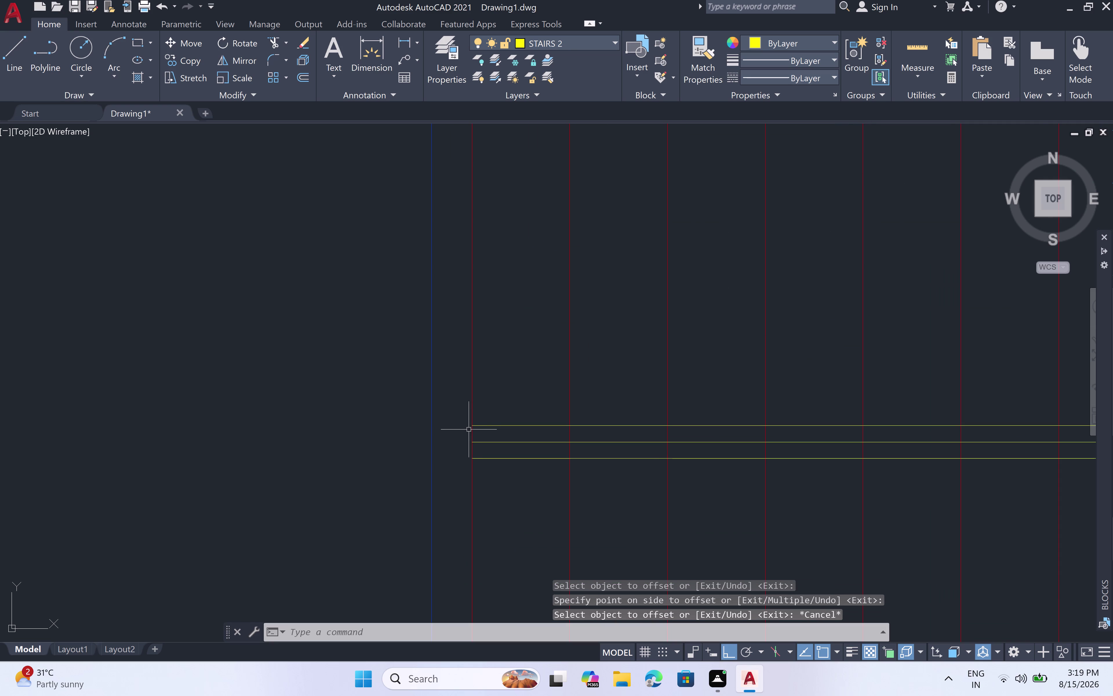
Close the left and right ends of the strip with short lines.
text(L)
key(space)
click(471, 424)
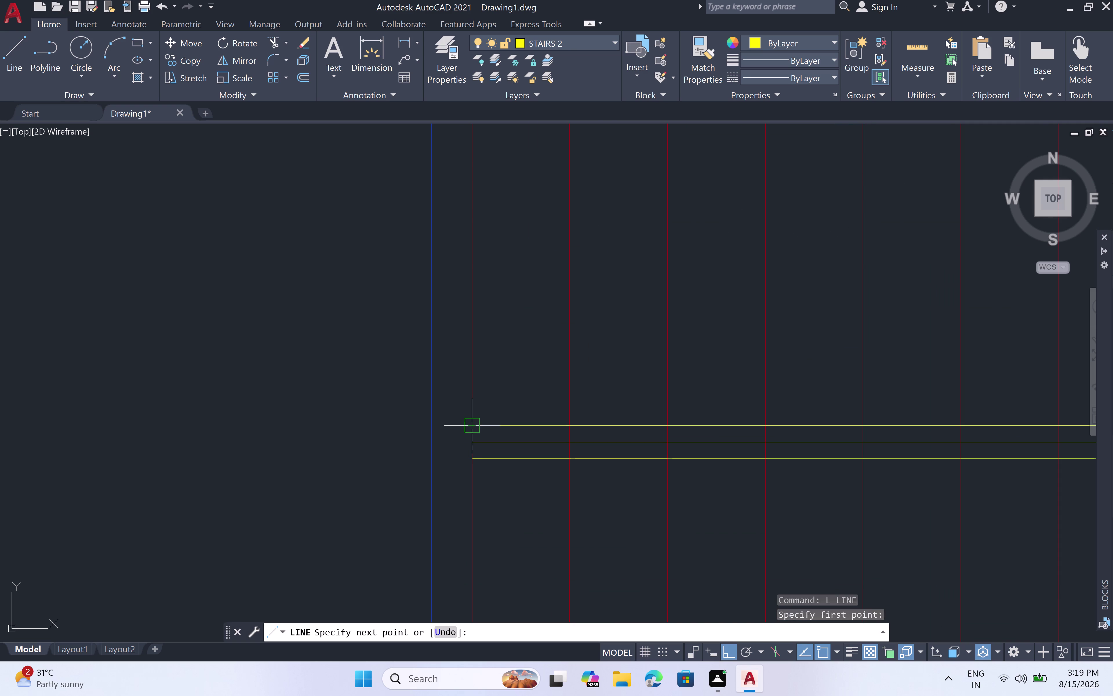
click(477, 460)
scroll(down, 3)
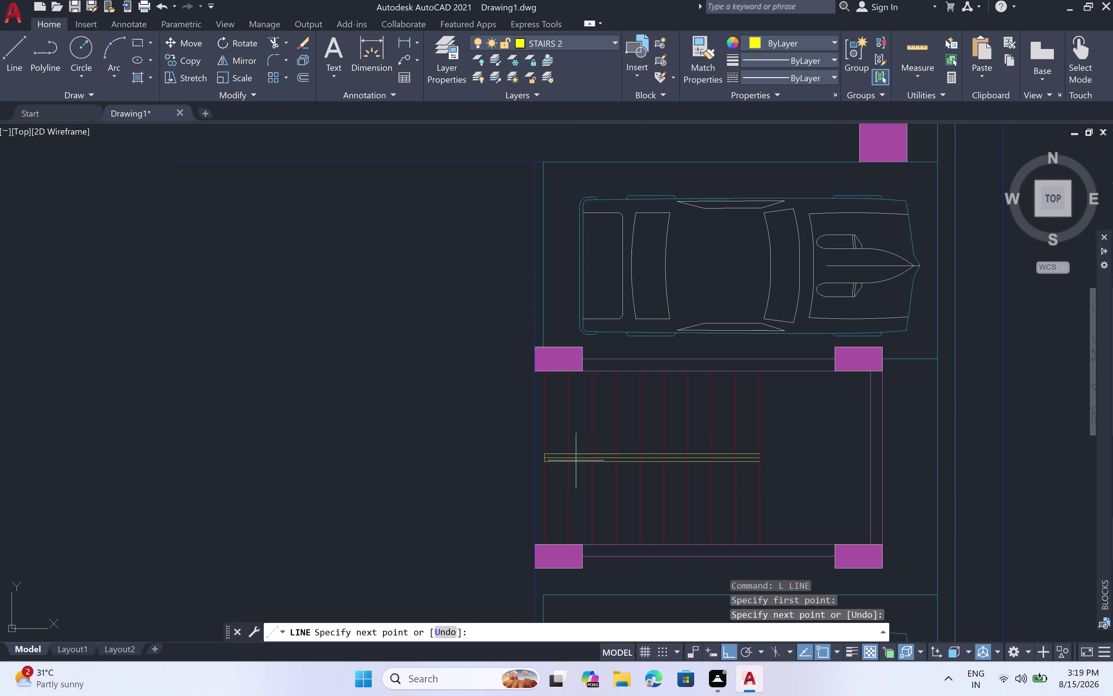
scroll(up, 3)
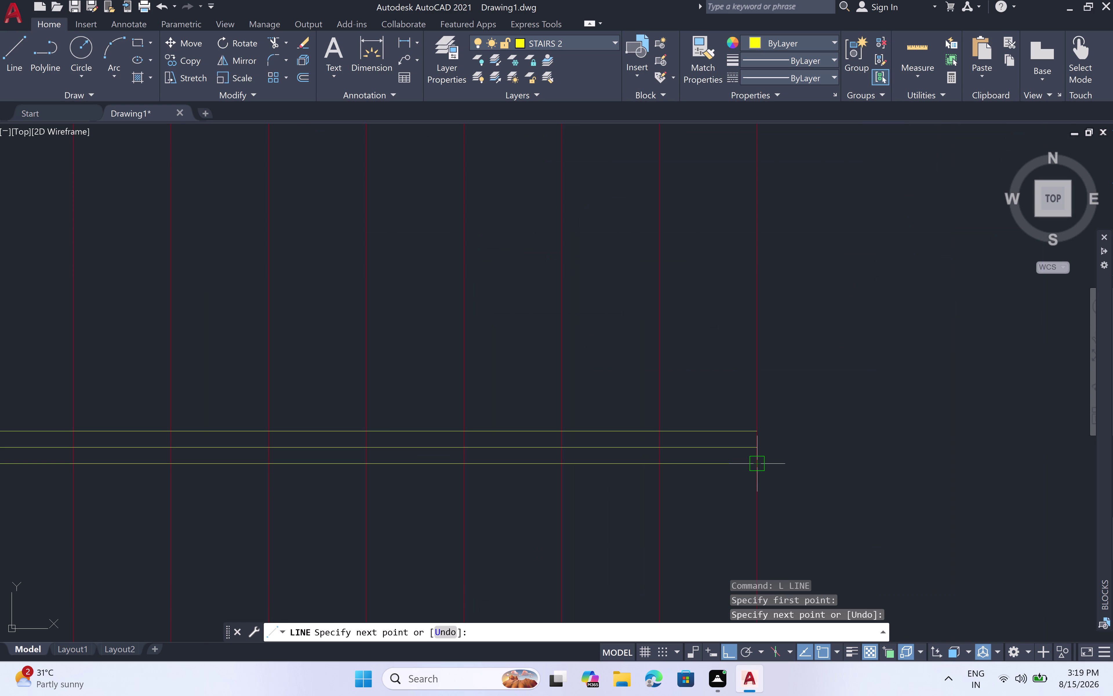
click(758, 460)
click(755, 436)
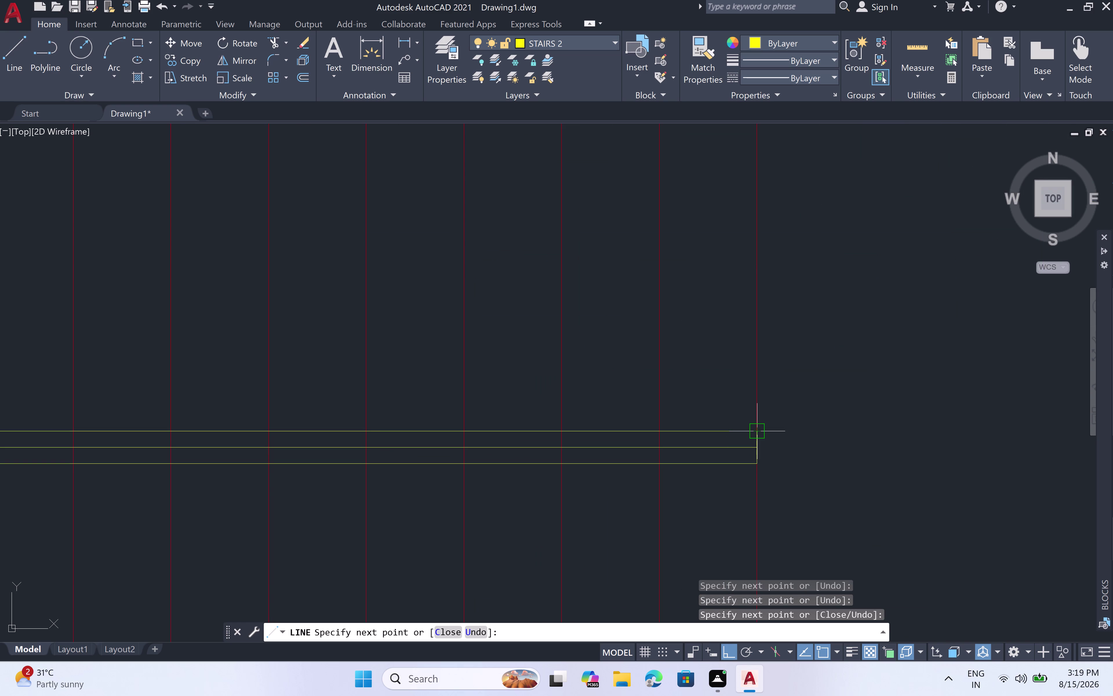
key(Escape)
Delete the middle line of the strip.
text(TR)
key(space)
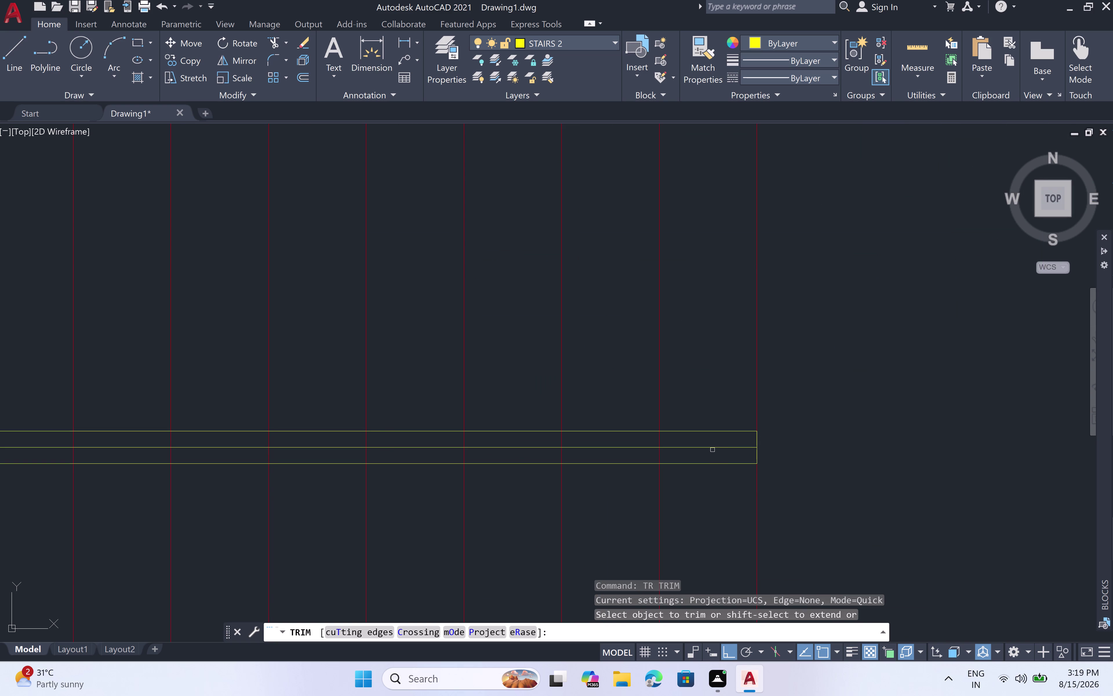
key(Escape)
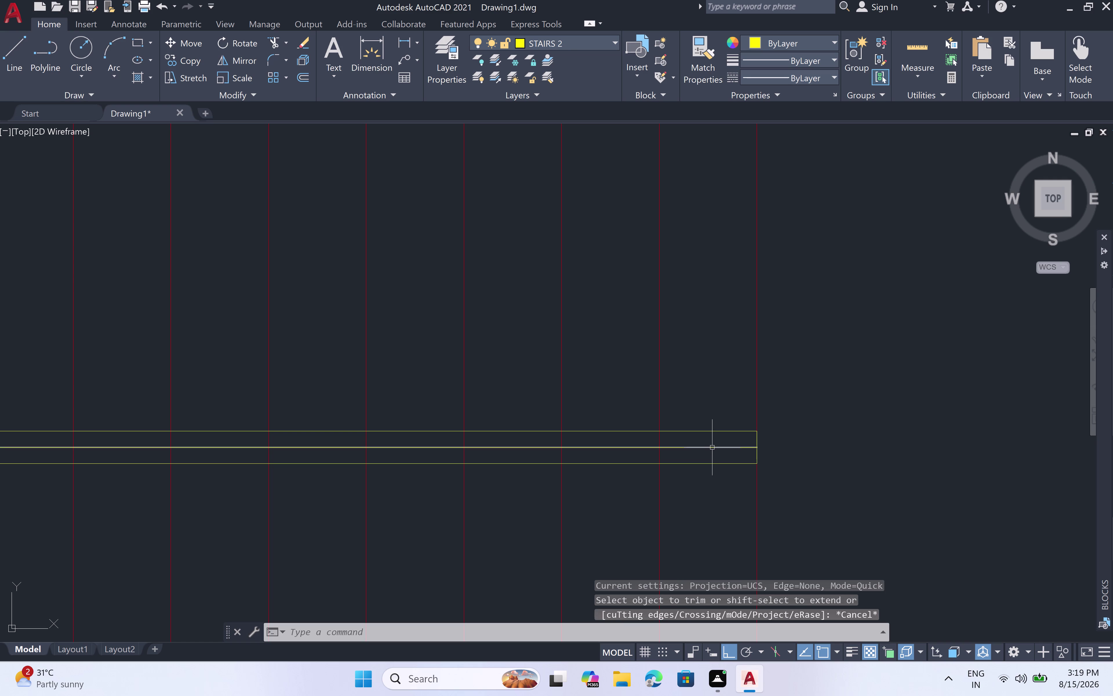
click(683, 447)
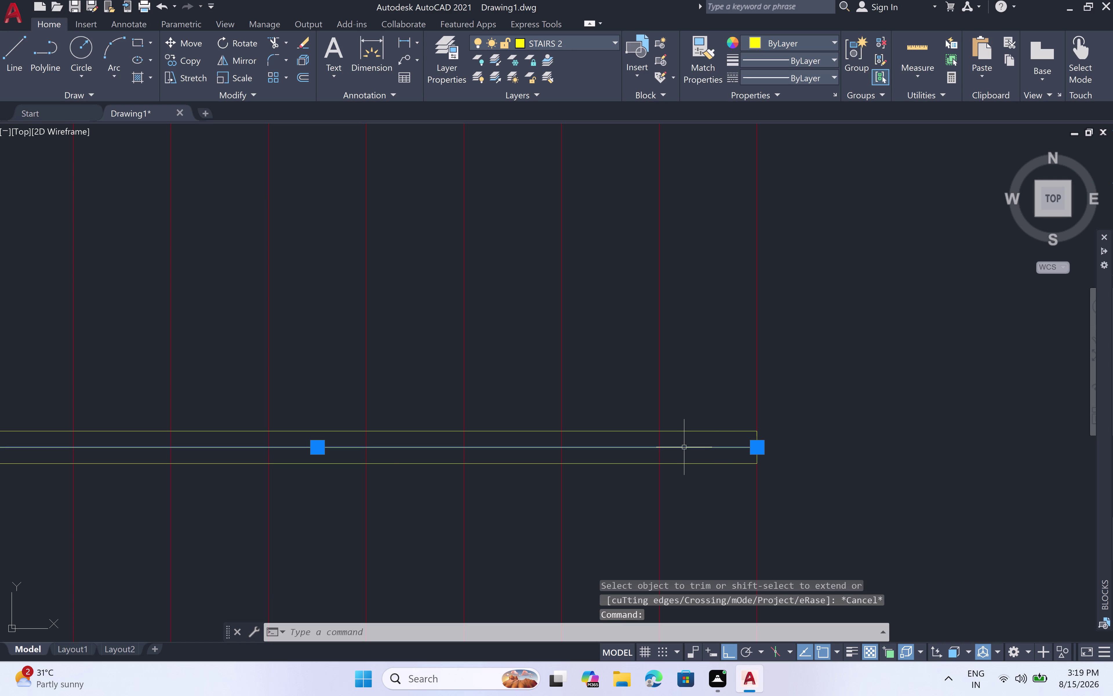
key(Delete)
scroll(down, 3)
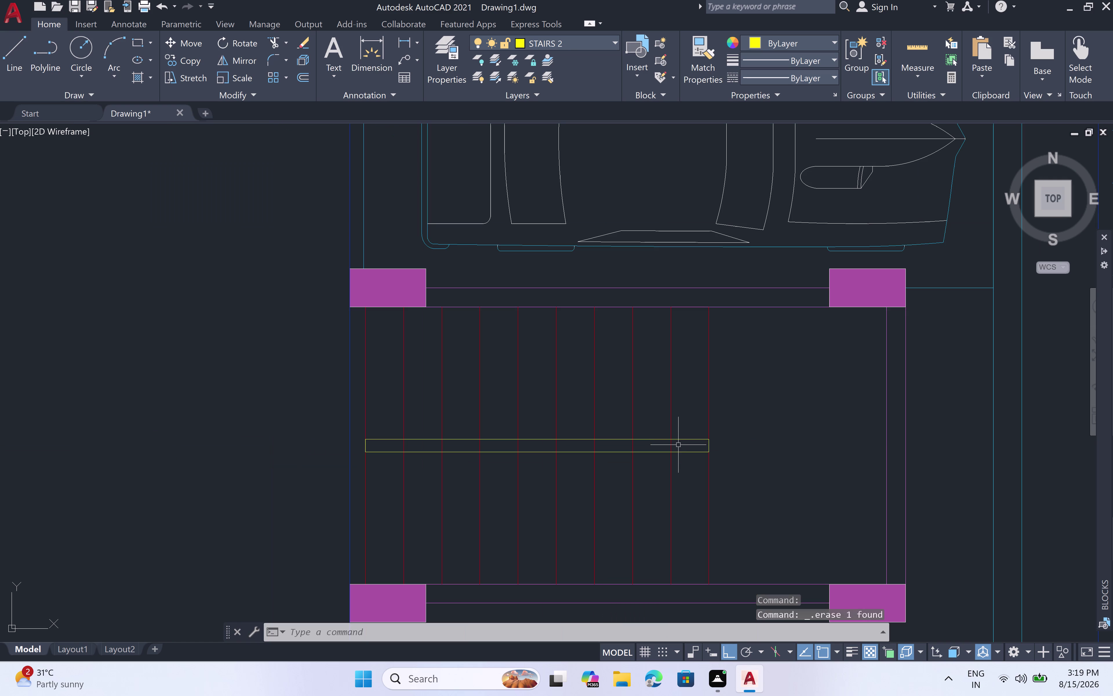
Trim the tread lines inside the strip using a fence across its middle.
text(TR)
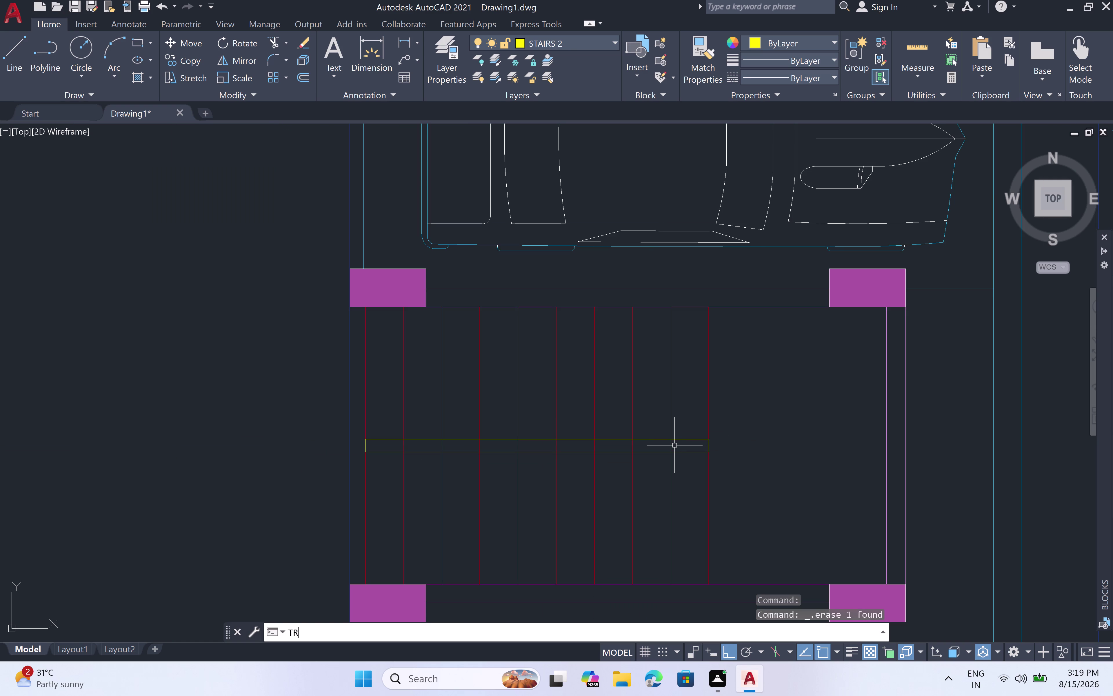
key(space)
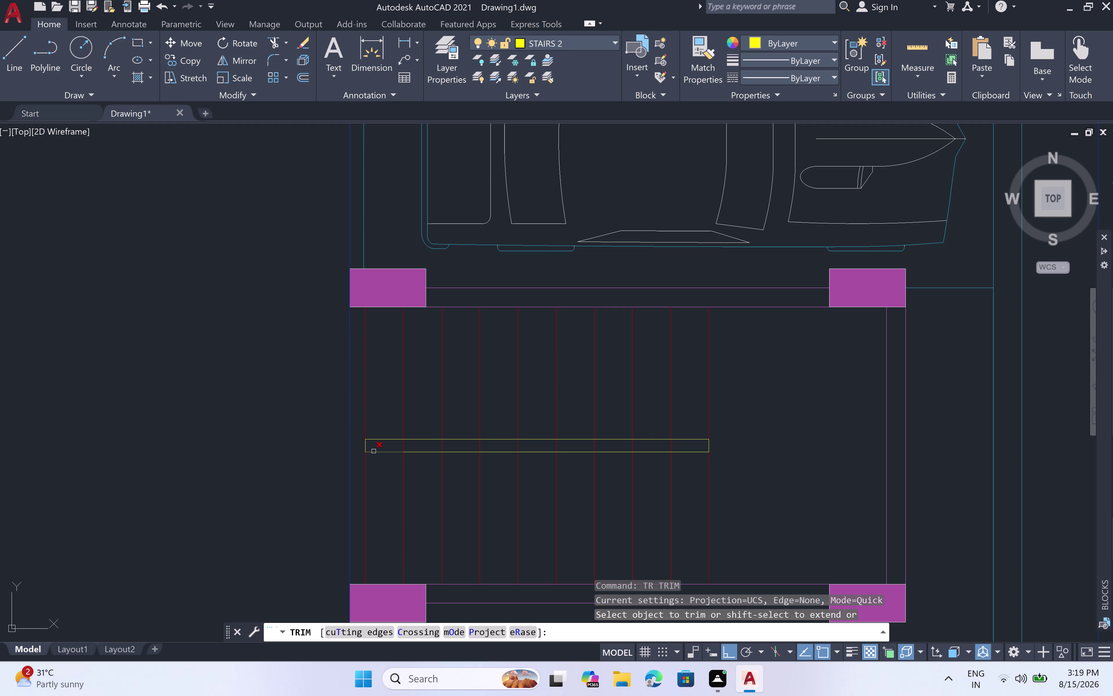
scroll(up, 3)
click(397, 444)
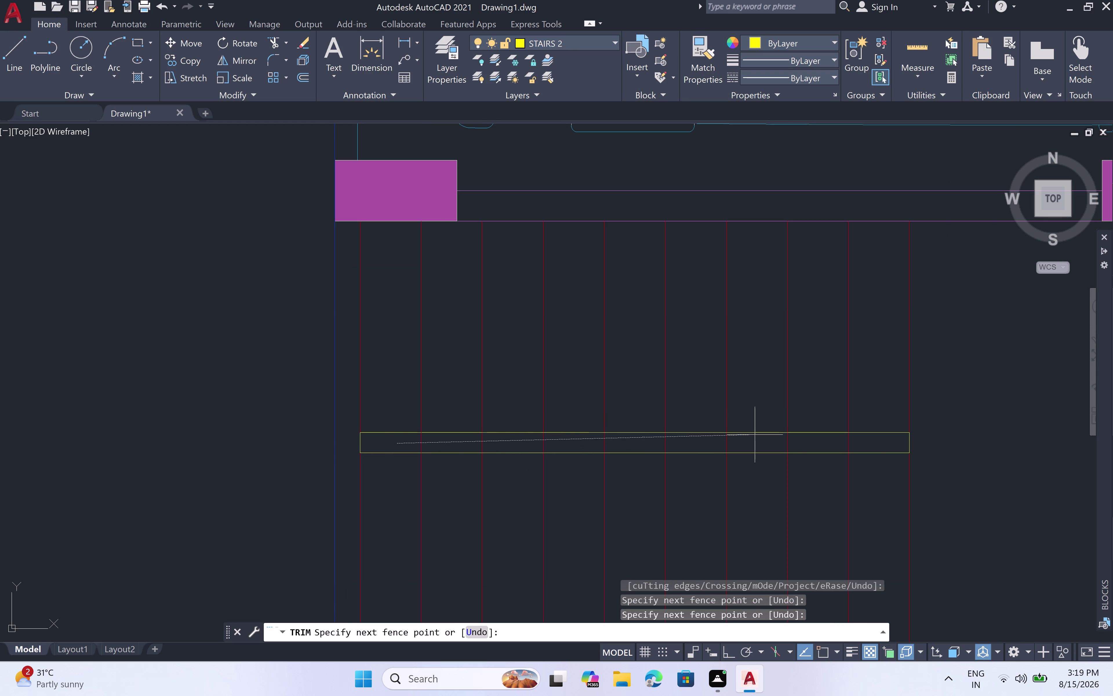
click(861, 440)
scroll(down, 3)
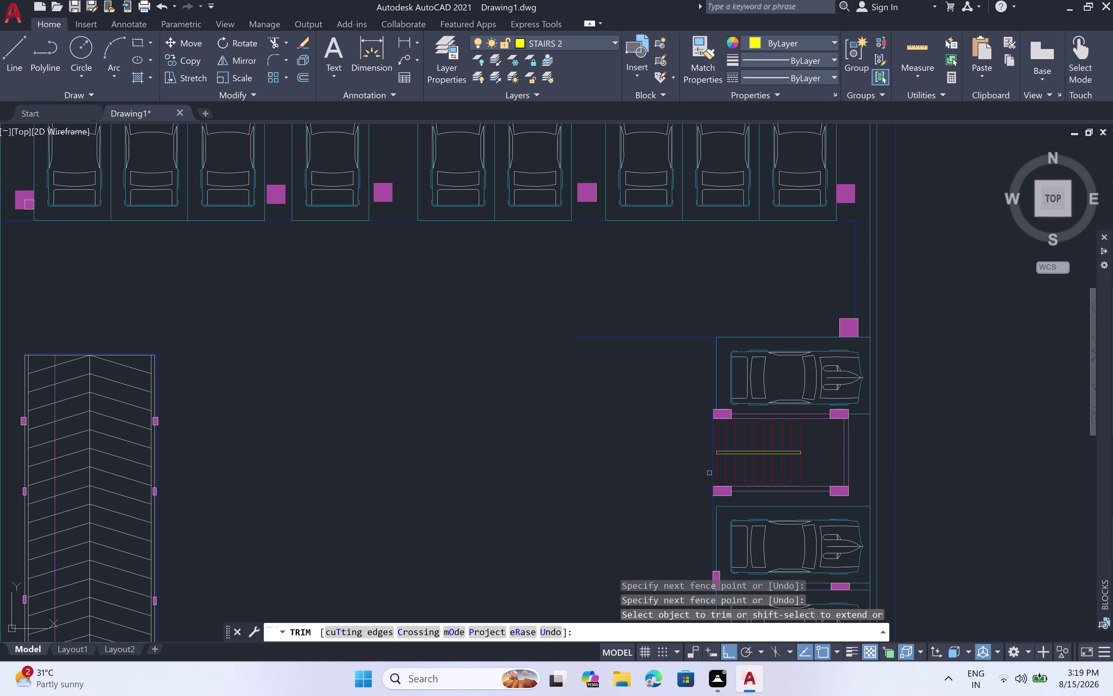
scroll(up, 3)
scroll(up, 3)
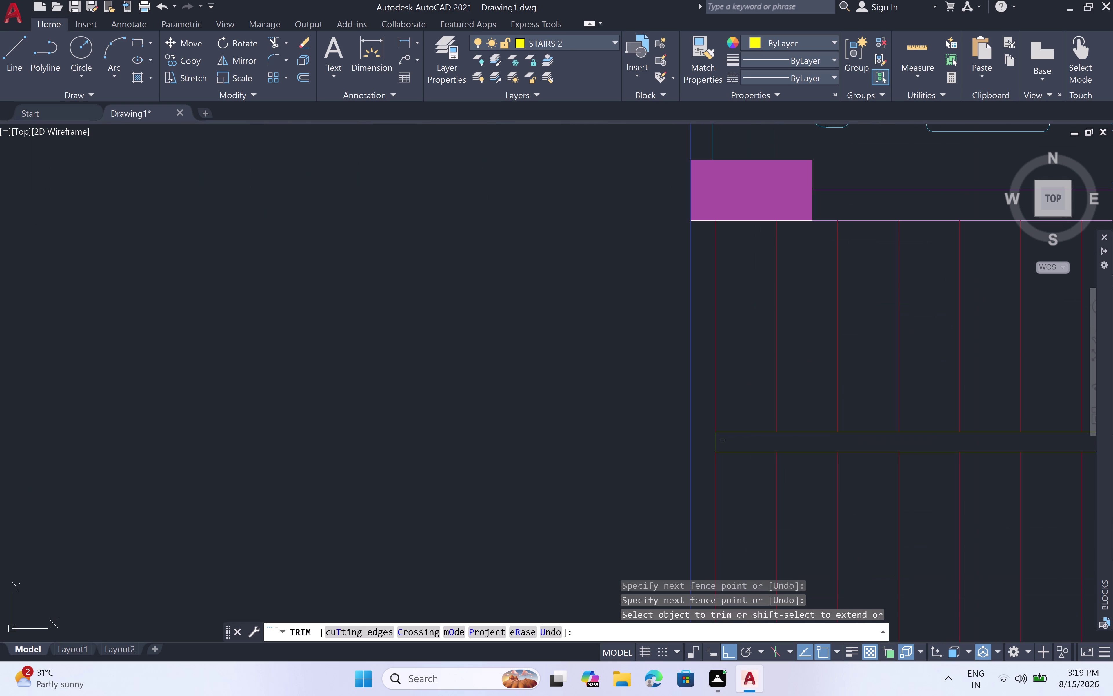
scroll(down, 3)
key(Escape)
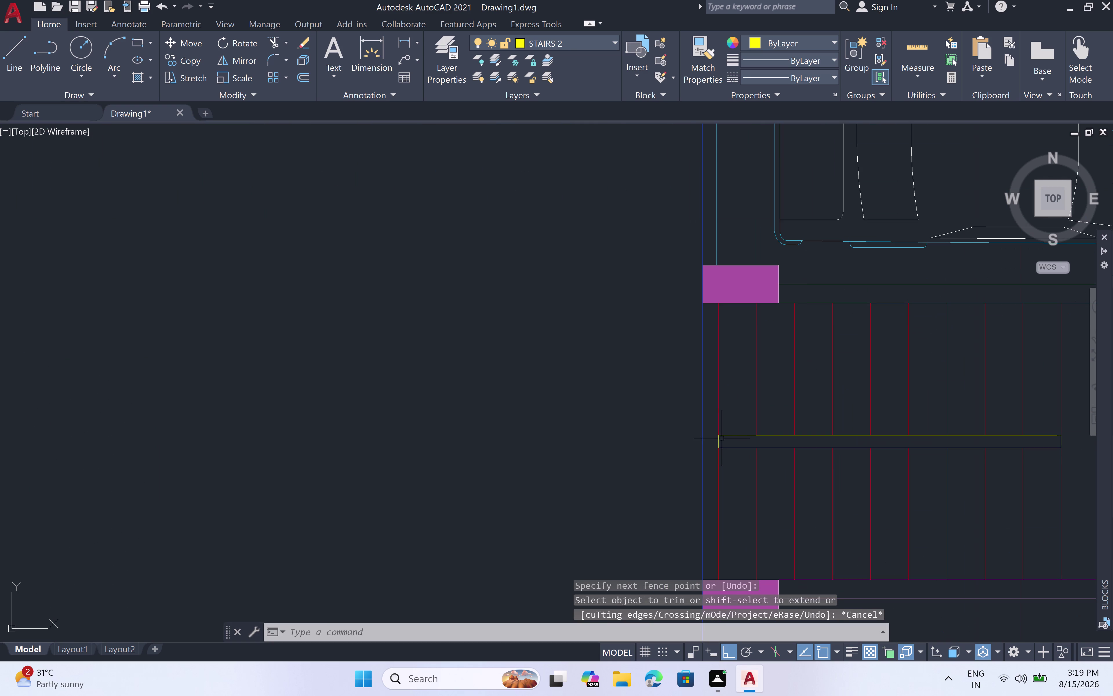
middle_drag(795, 472, 621, 478)
key(l)
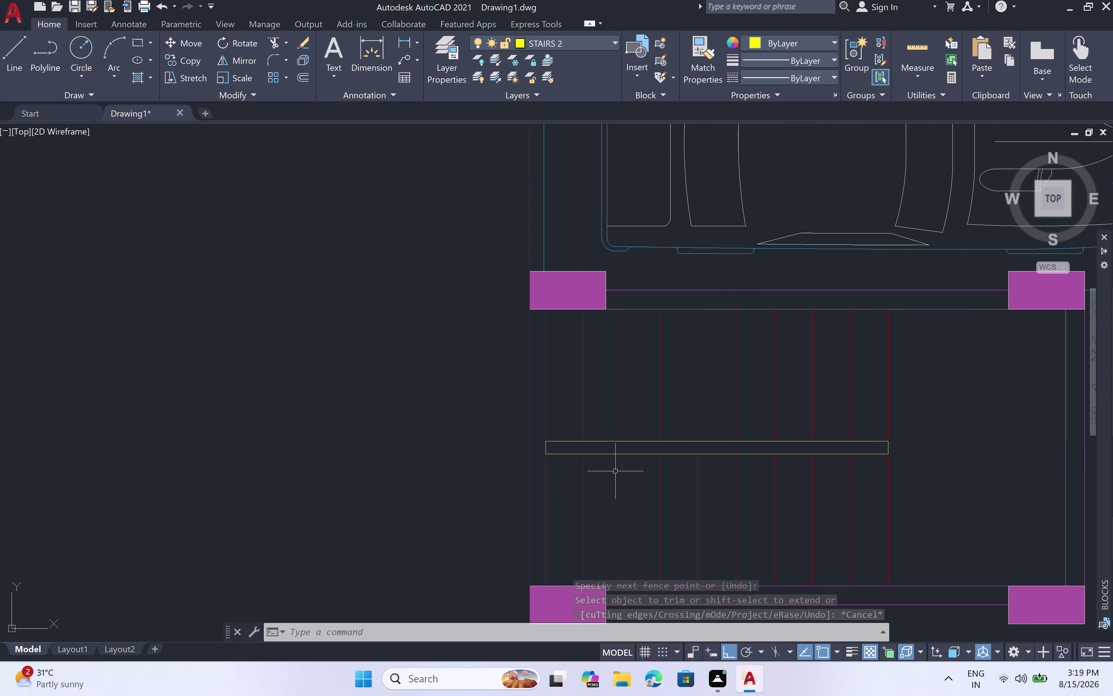
key(space)
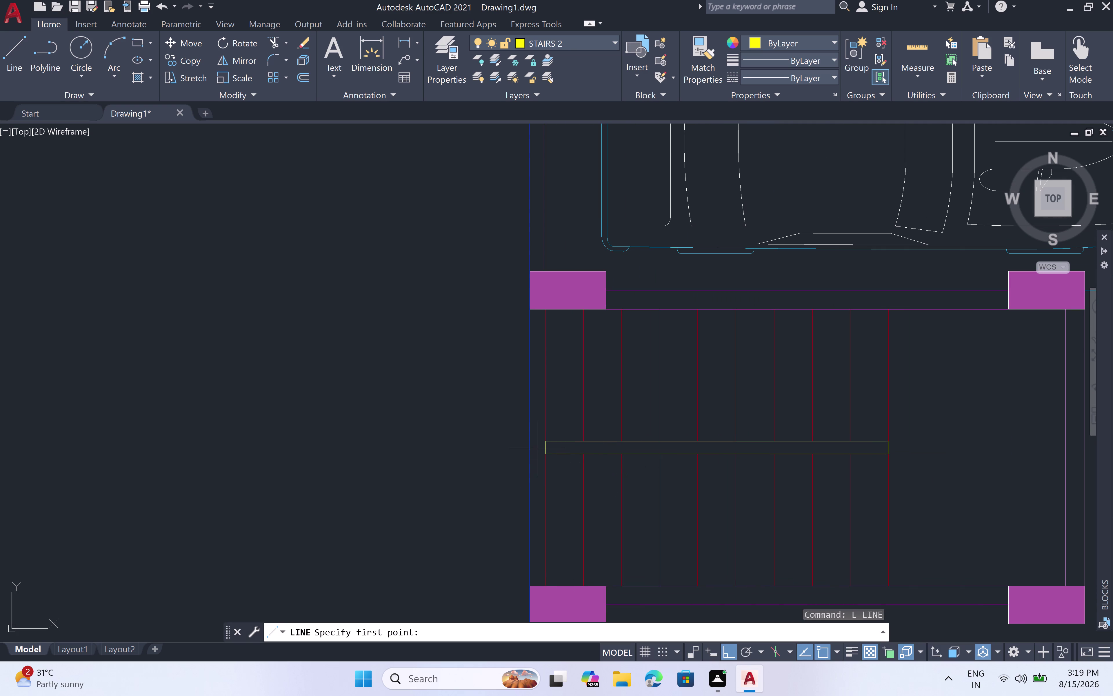
Make STAIRS current and draw a centre line between the strip's end midpoints.
click(615, 38)
click(605, 114)
scroll(up, 3)
click(554, 376)
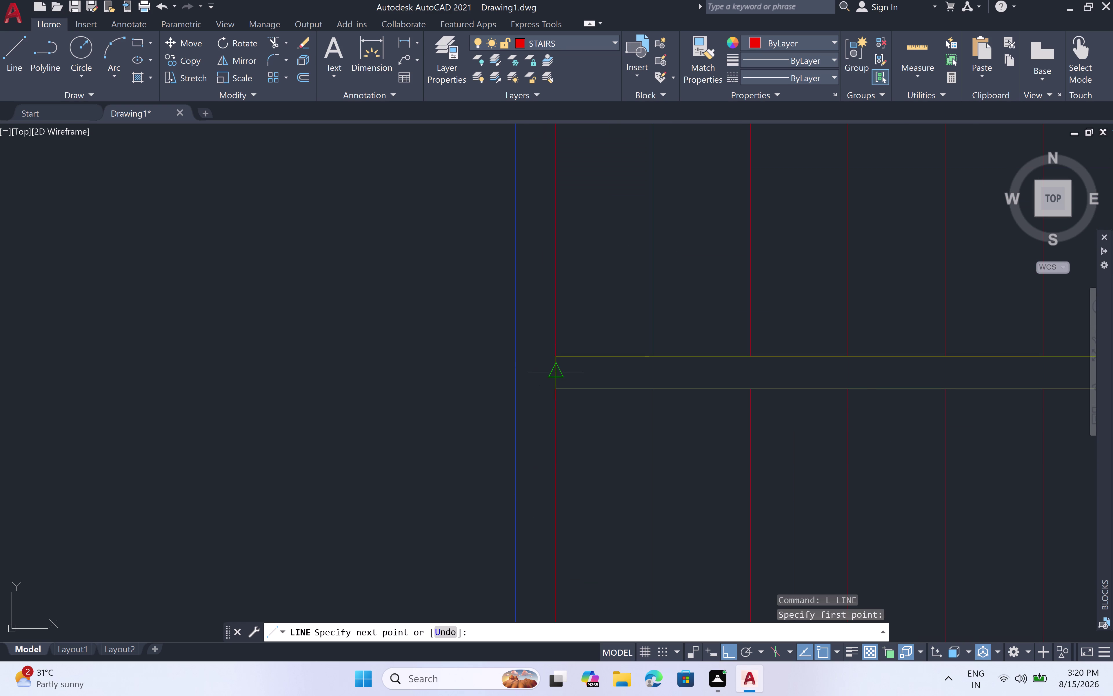
scroll(down, 3)
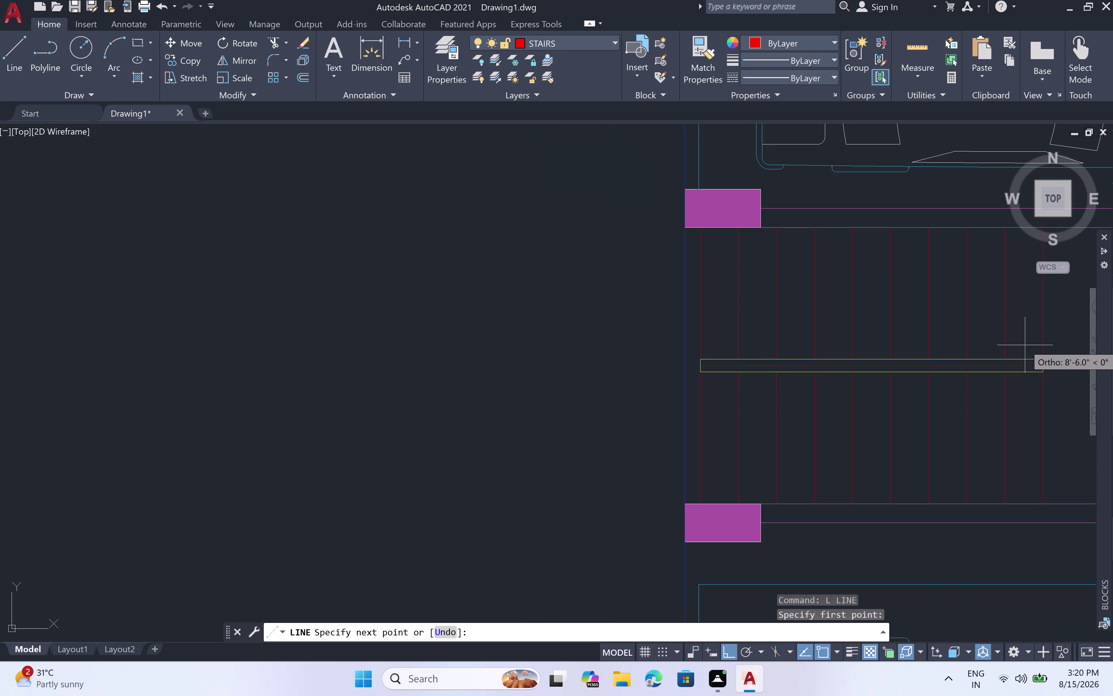
scroll(up, 3)
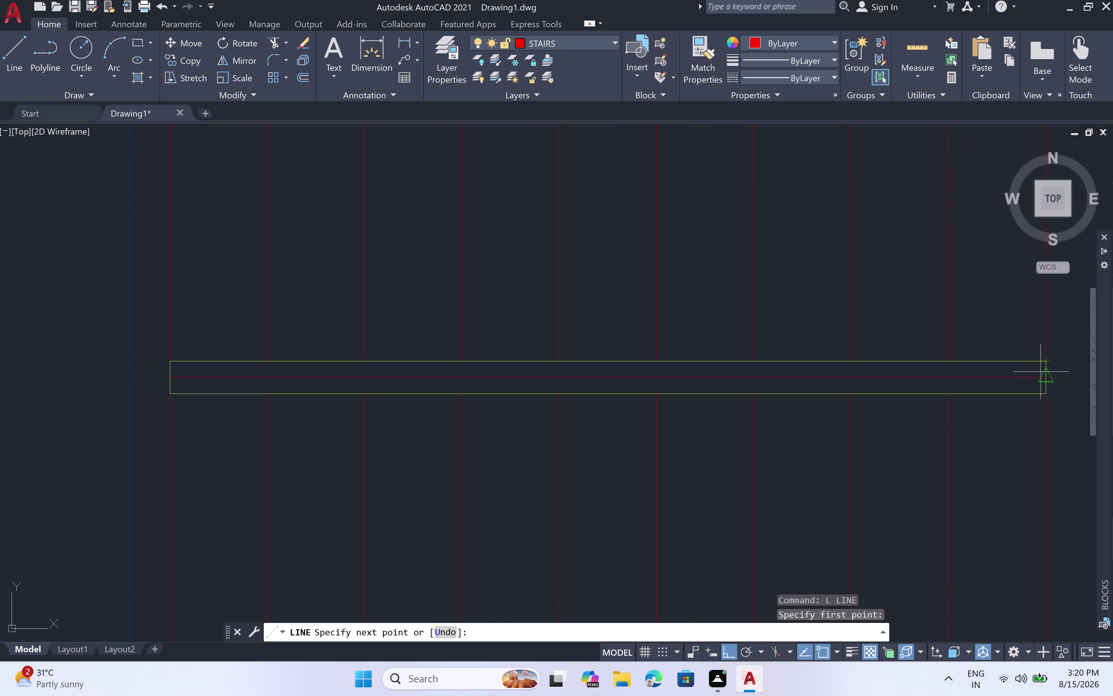
click(1041, 374)
key(Escape)
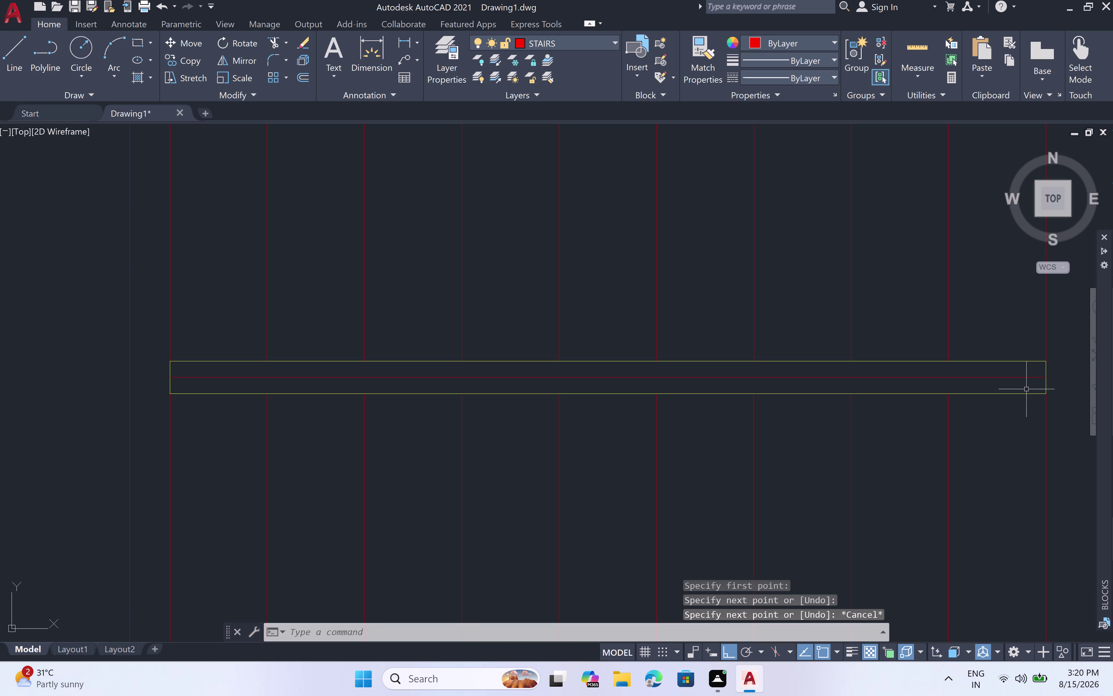
scroll(down, 3)
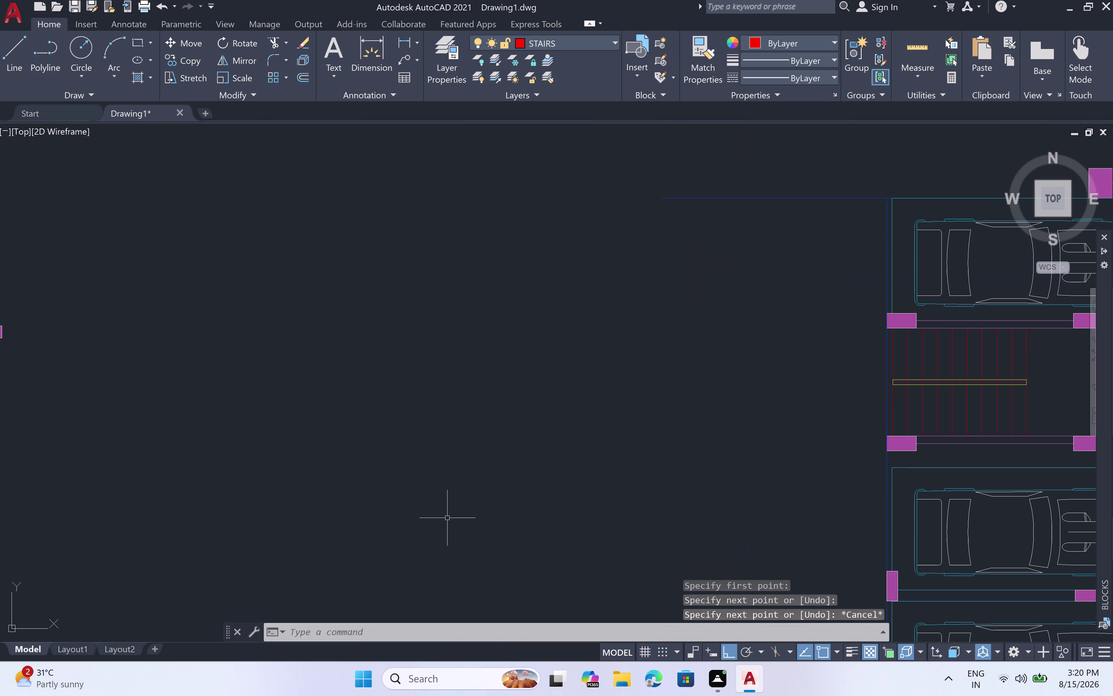
middle_drag(715, 456, 370, 467)
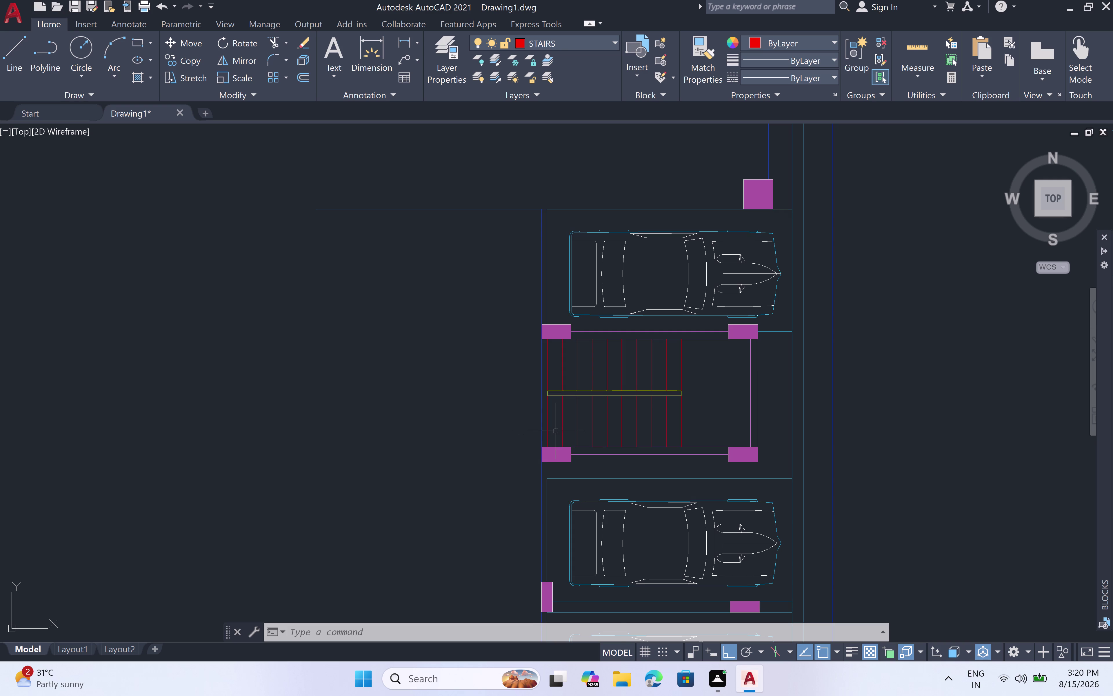
scroll(up, 3)
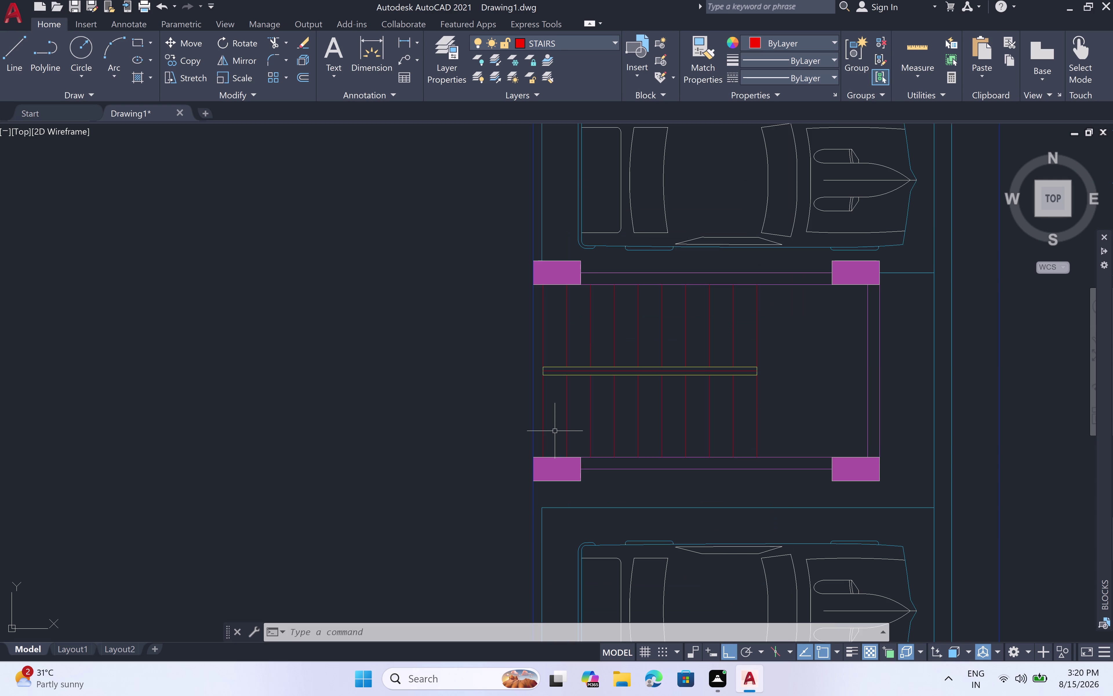
Start a multiline text '1' above the column, then discard it unsaved.
text(MT)
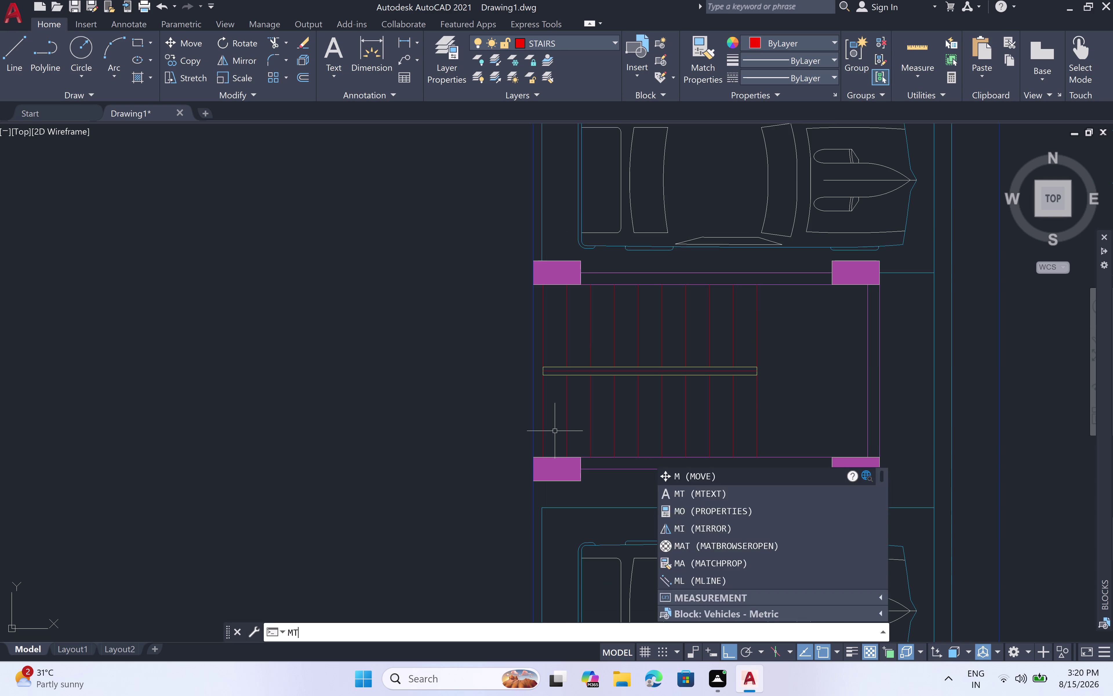
key(space)
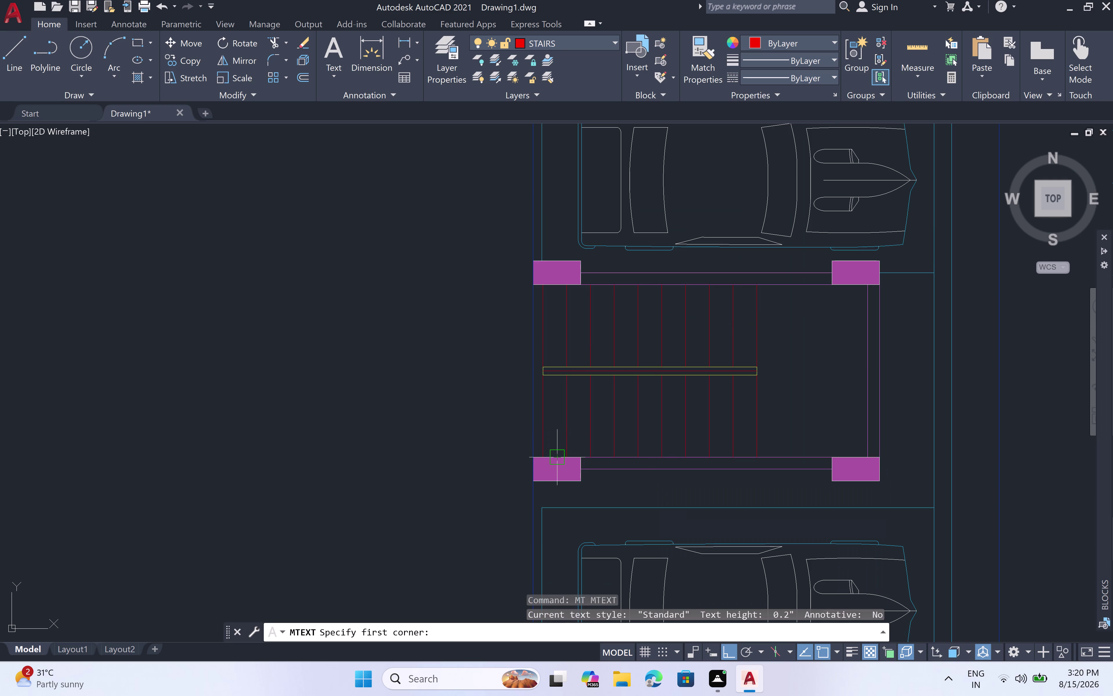
scroll(up, 3)
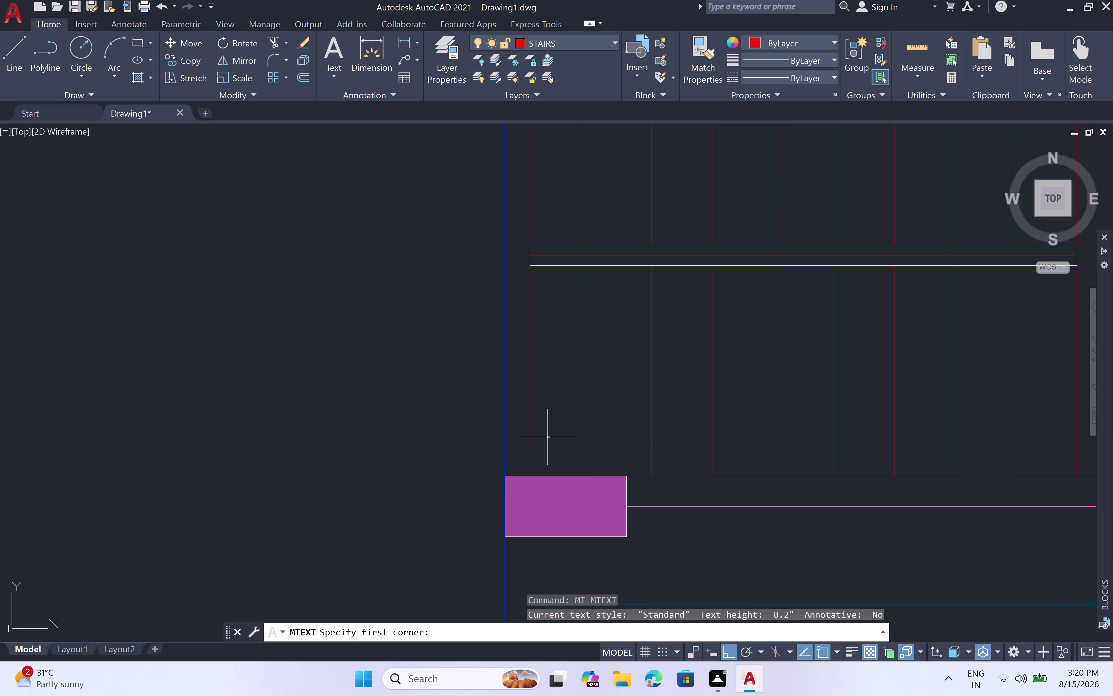
click(541, 431)
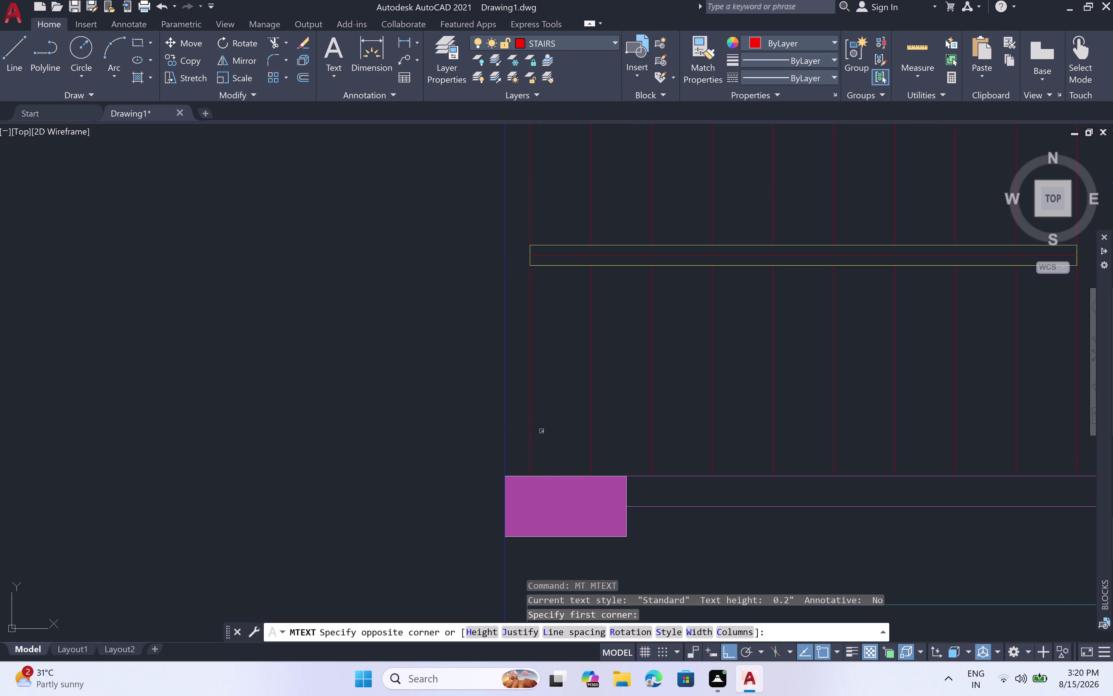
click(574, 453)
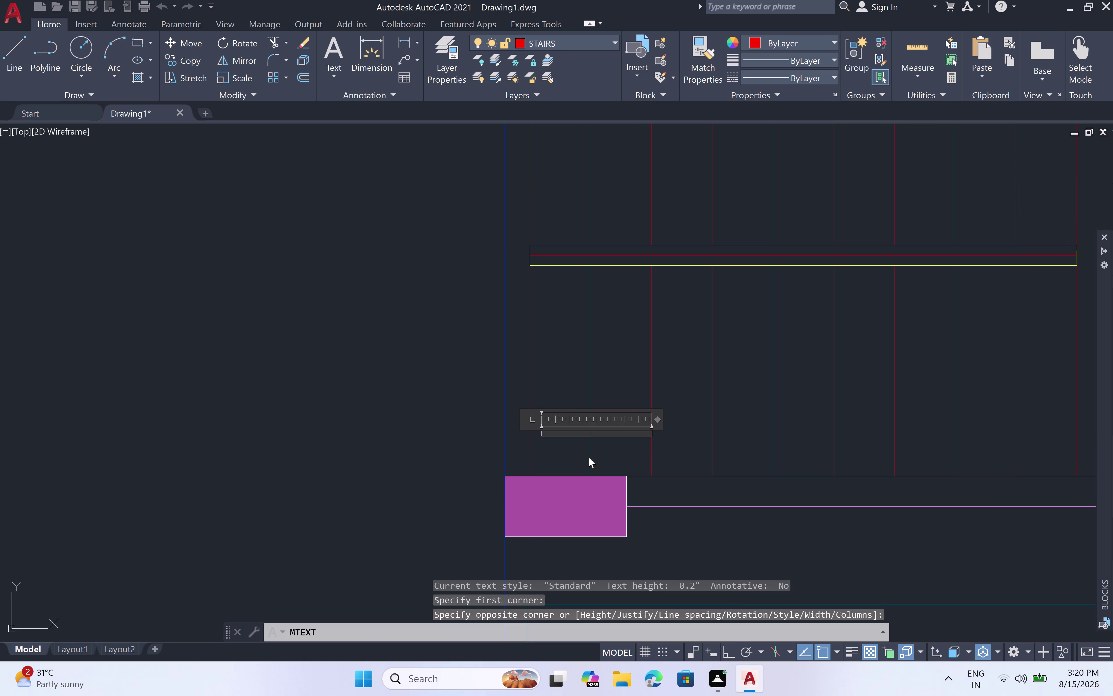
key(1)
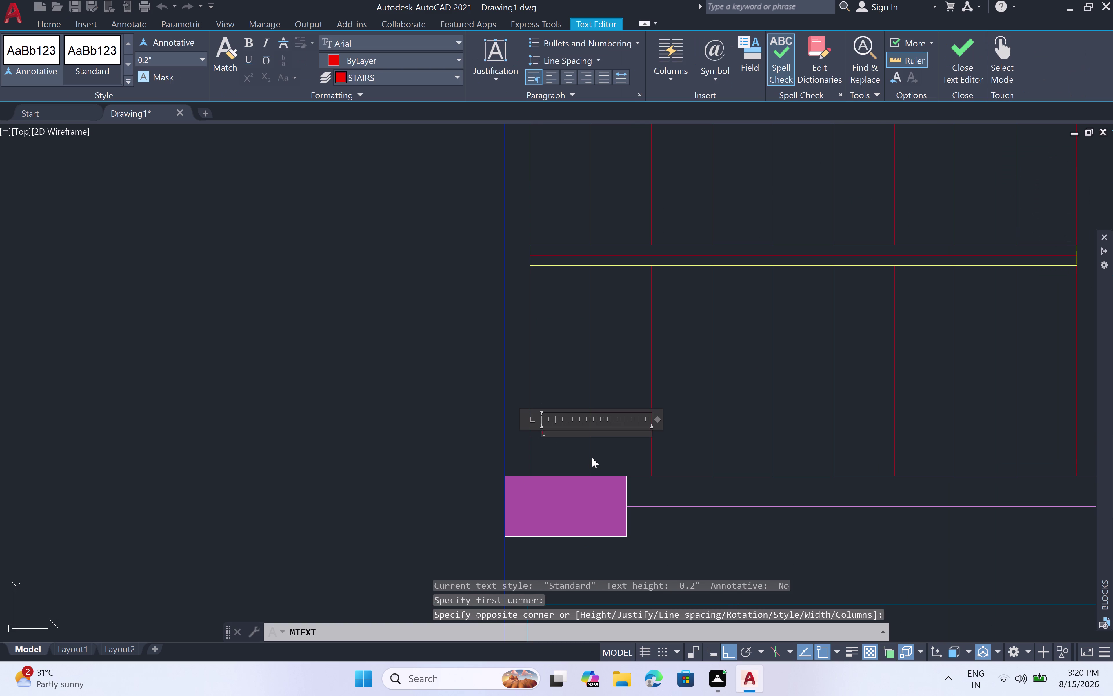
click(457, 56)
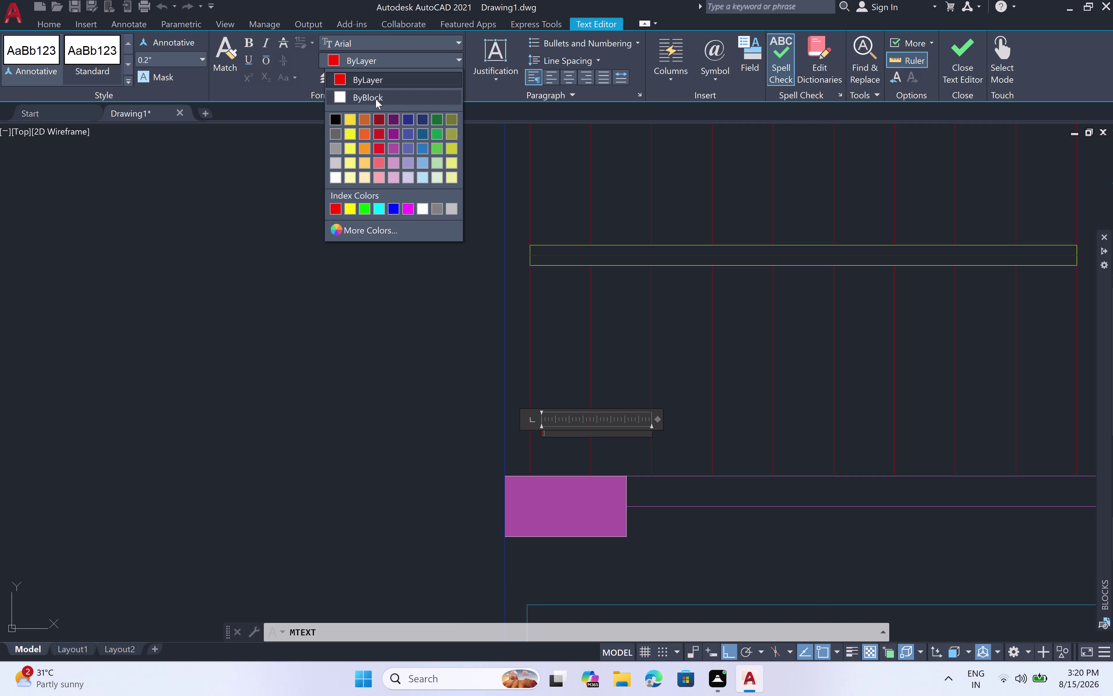
click(262, 176)
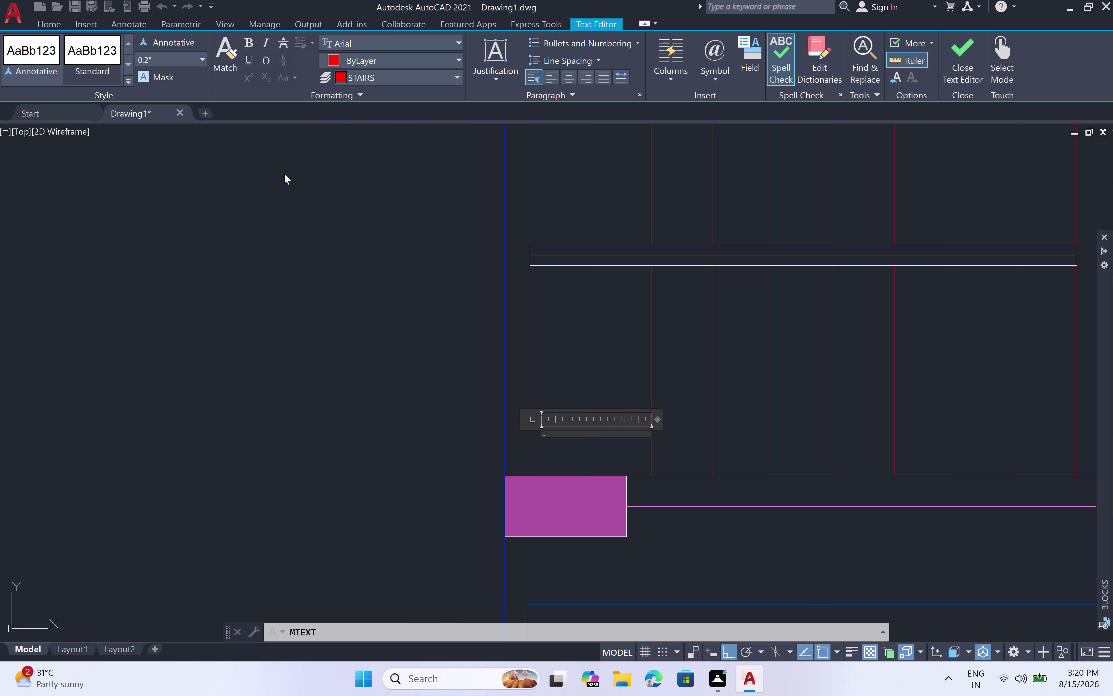
key(Escape)
click(620, 339)
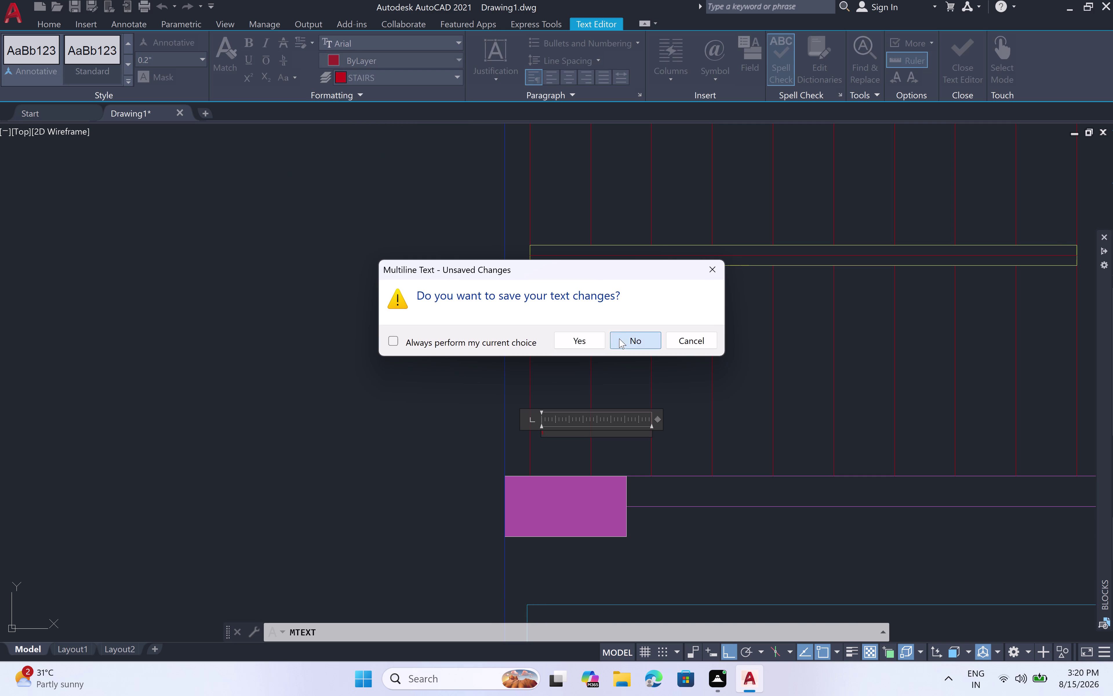
key(Escape)
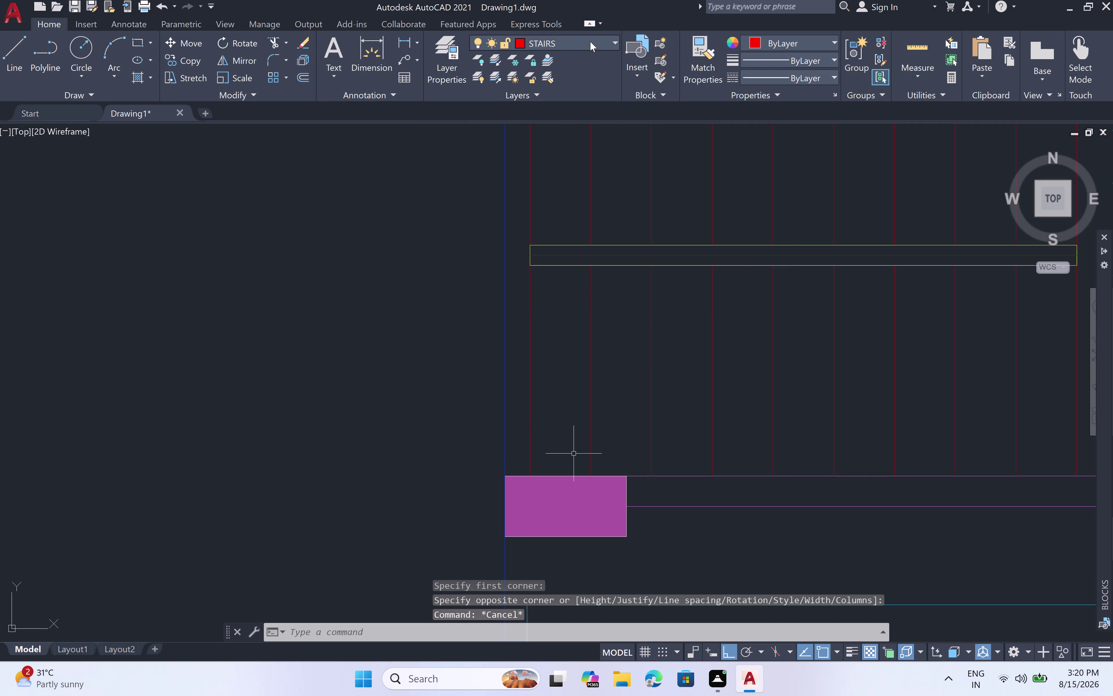
Make WALLS the current layer.
click(612, 40)
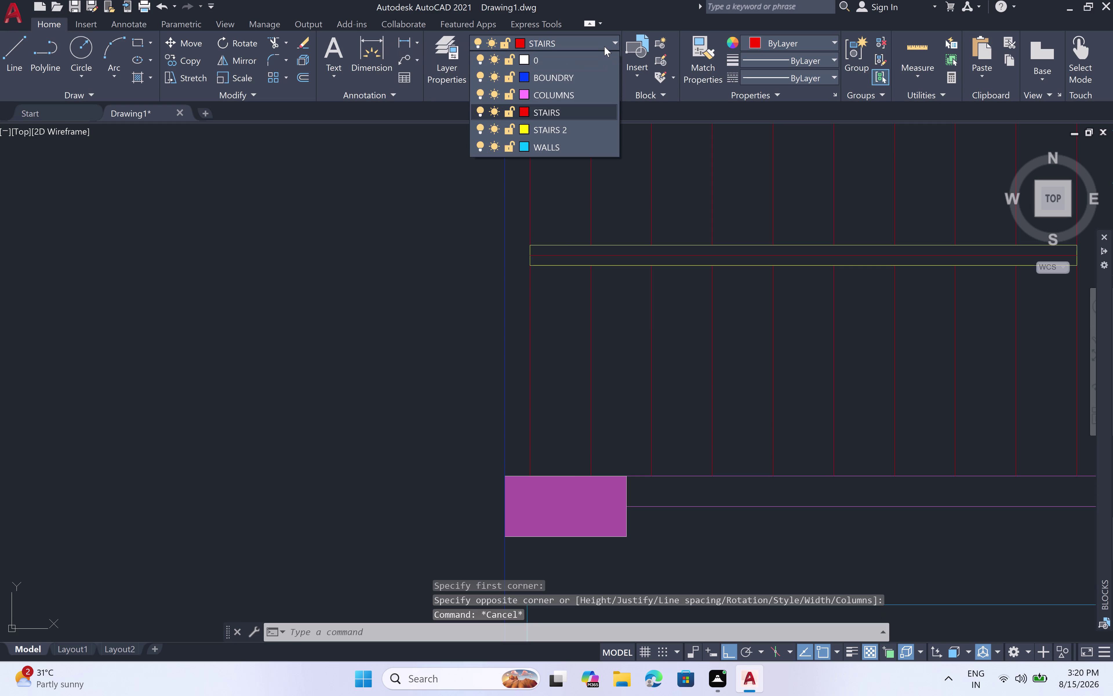
double_click(596, 150)
click(612, 397)
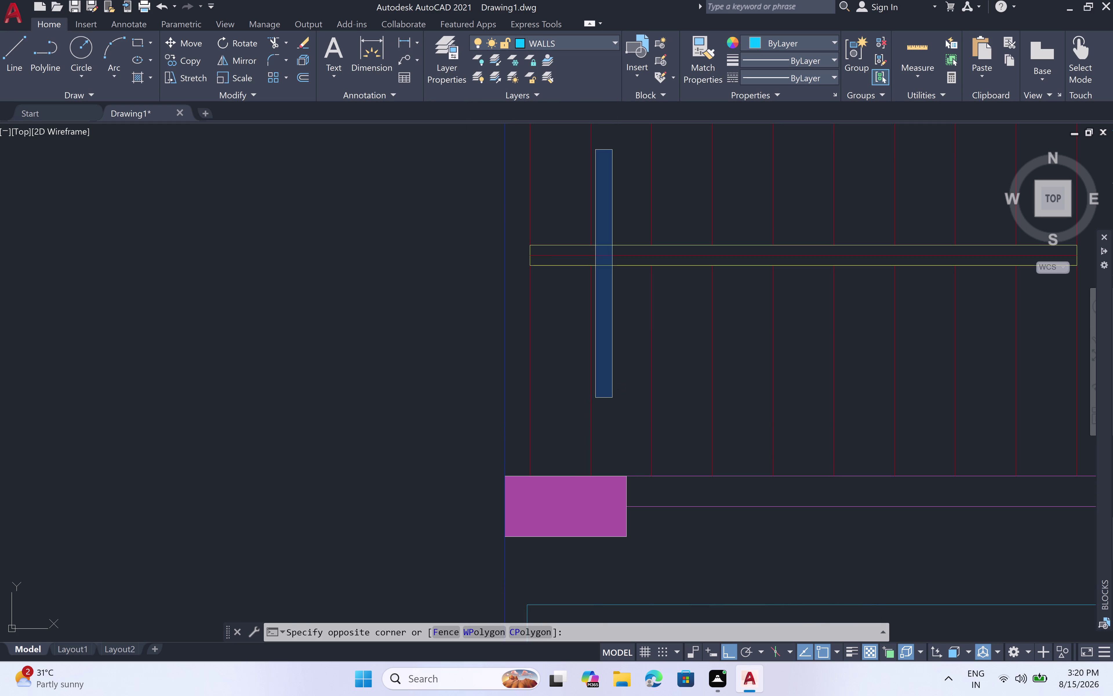
Place a multiline text '1' above the purple column and select it.
key(m)
text(T)
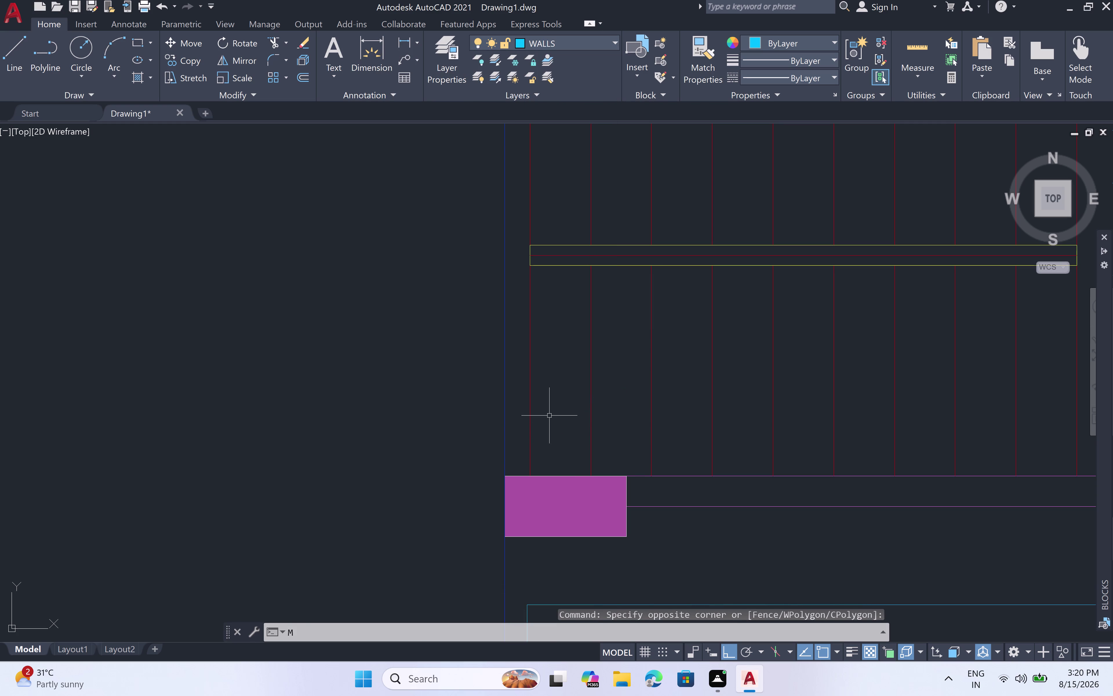
key(space)
click(547, 430)
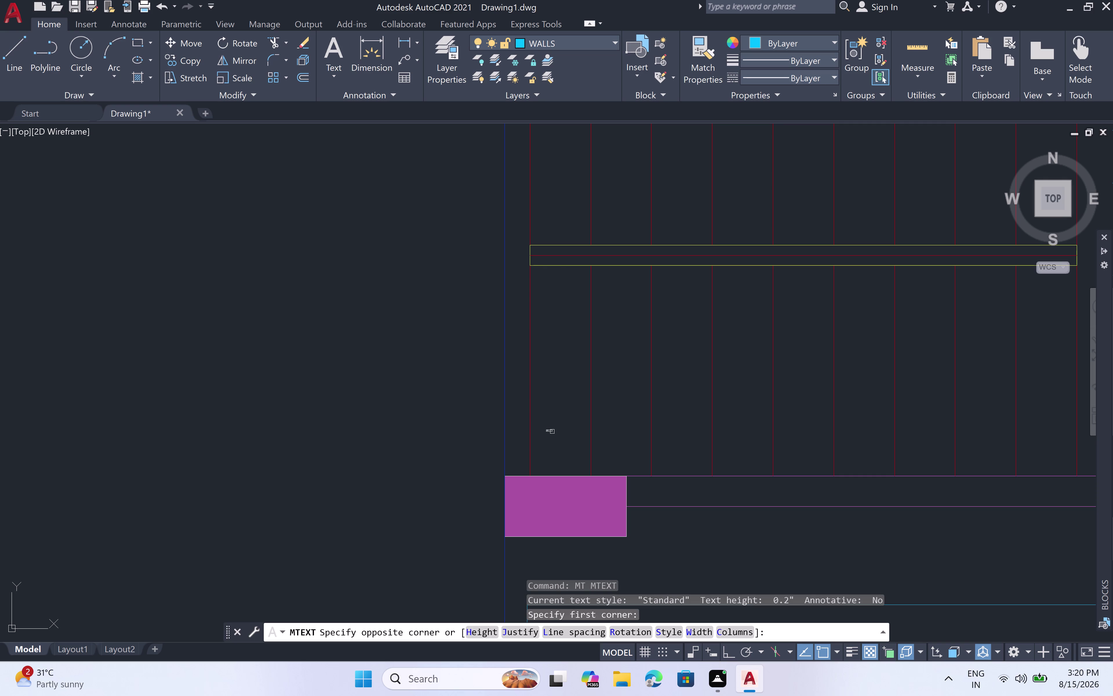
click(574, 452)
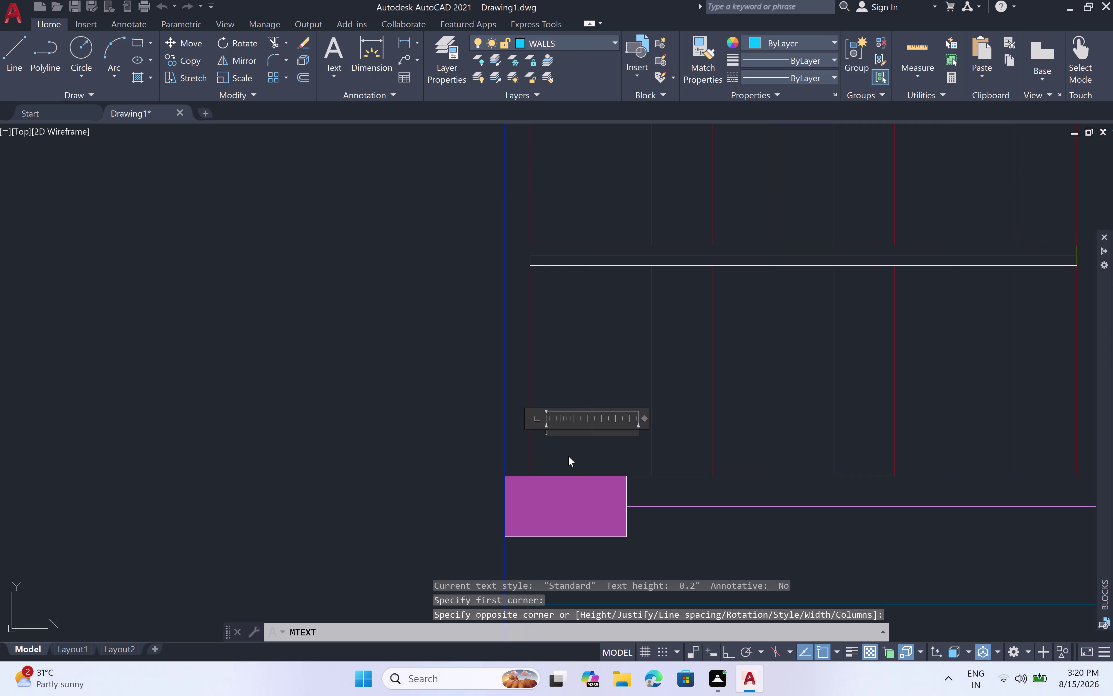
key(1)
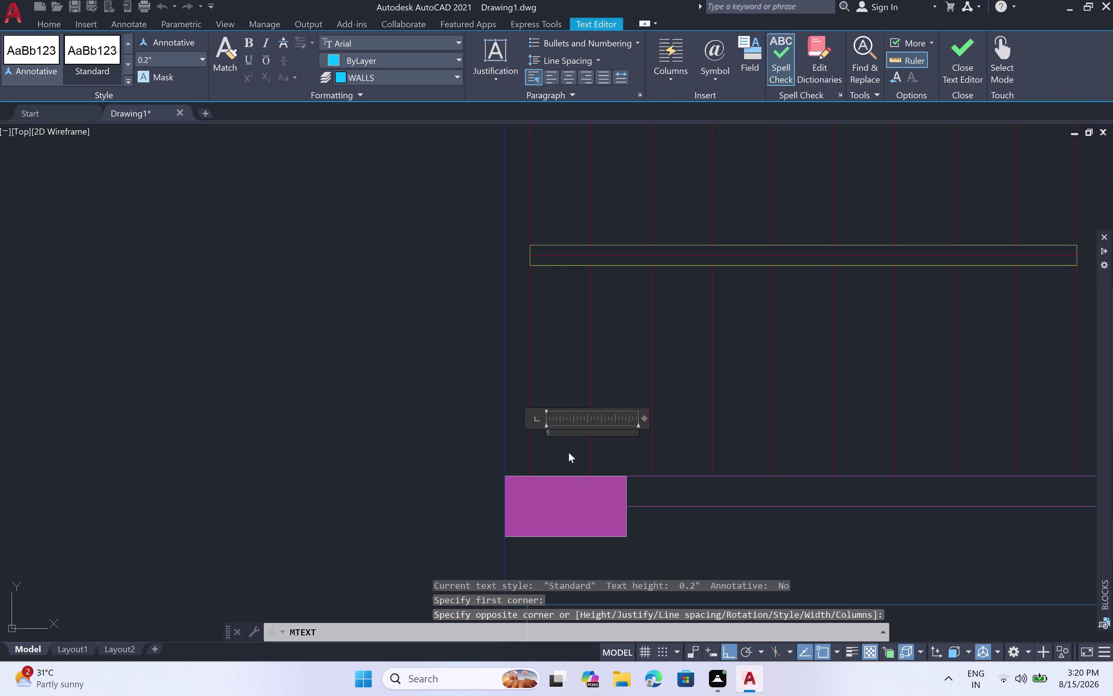
double_click(569, 453)
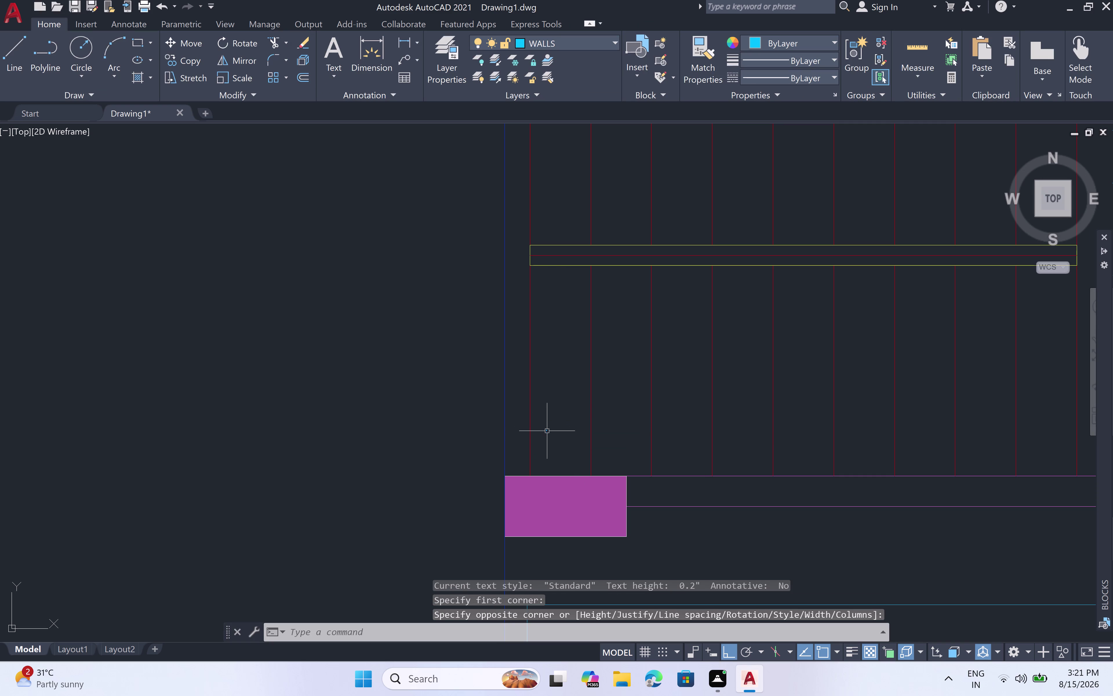
click(547, 431)
Set the text height of the '1' label to 6" in Properties.
right_click(556, 427)
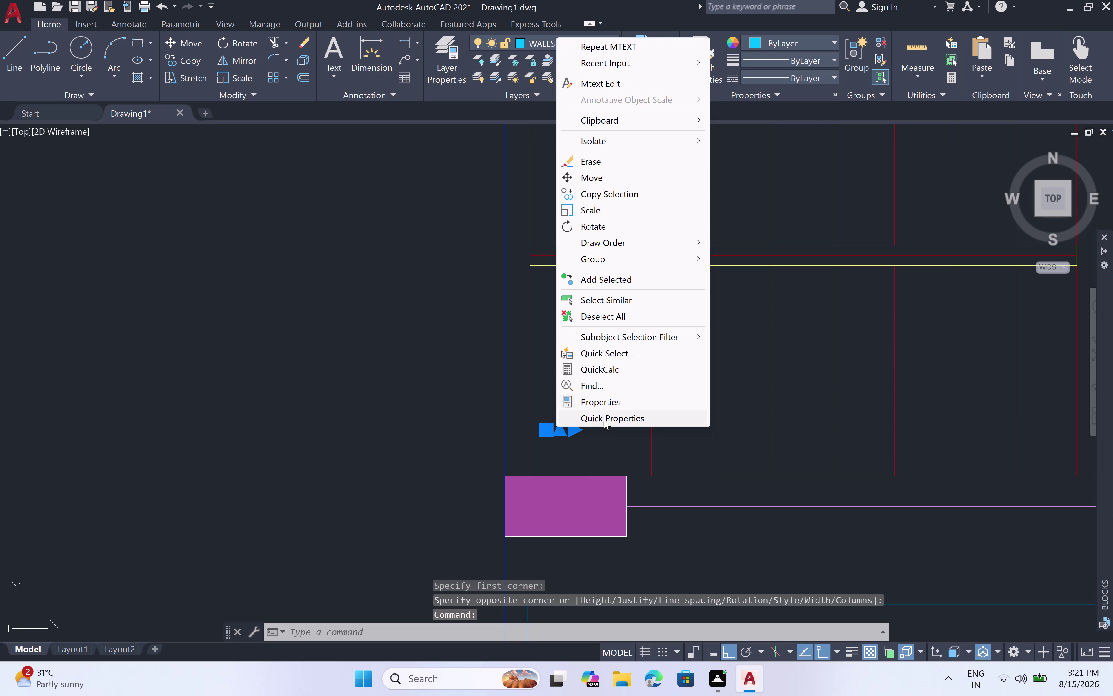
click(603, 401)
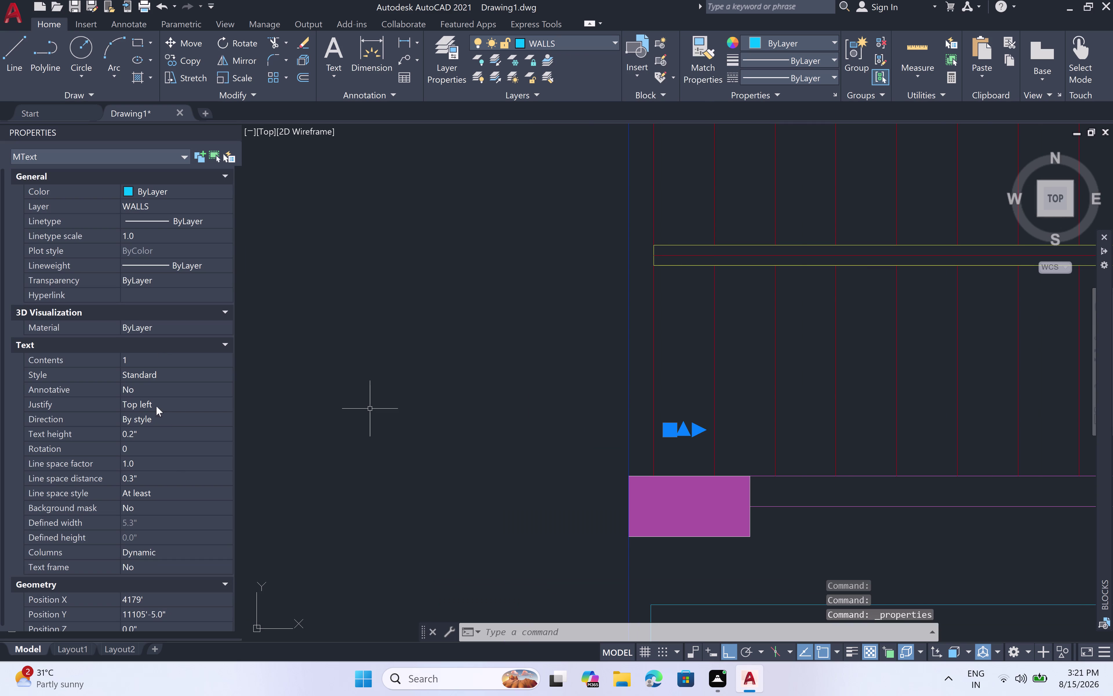
click(159, 434)
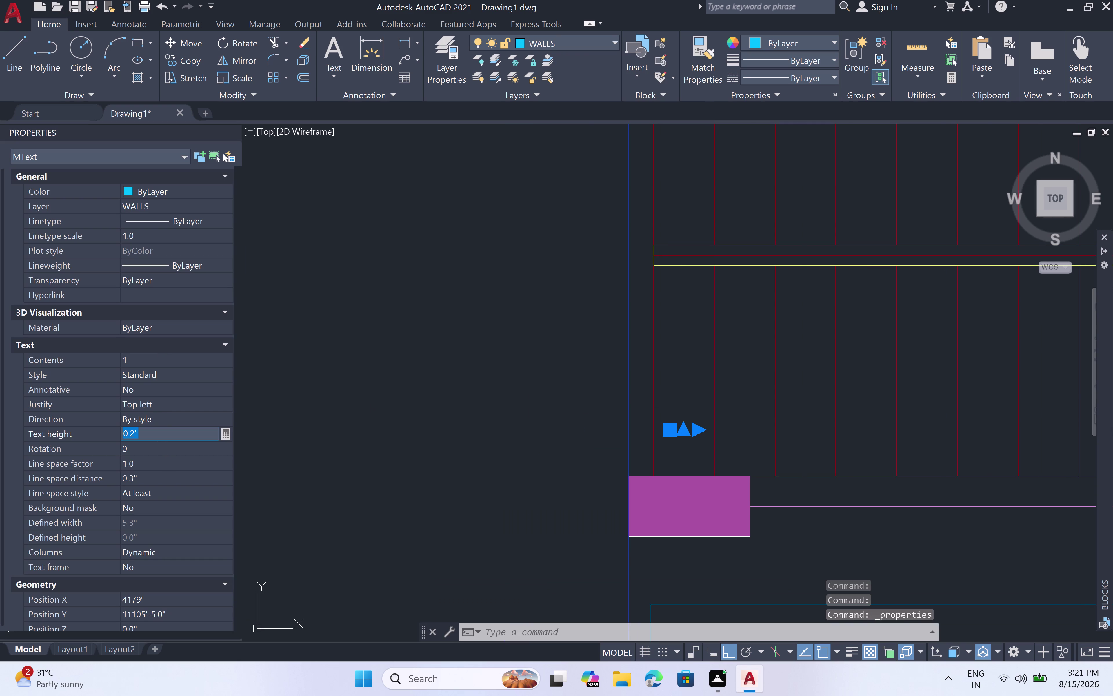
key(BackSpace)
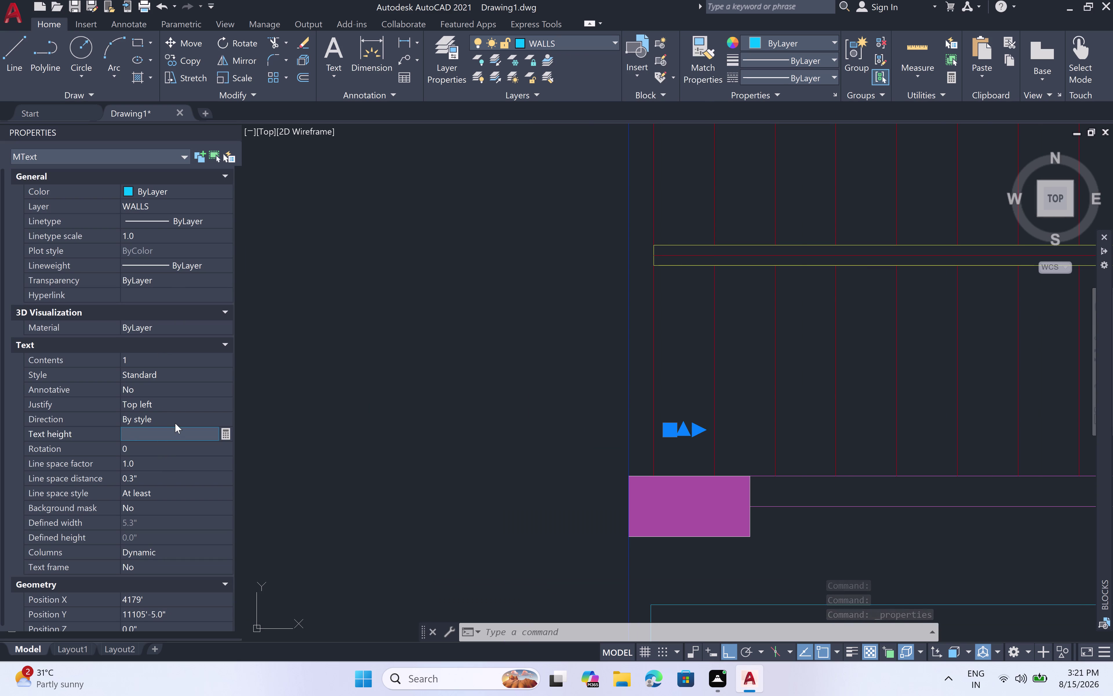
key(6)
text(")
key(space)
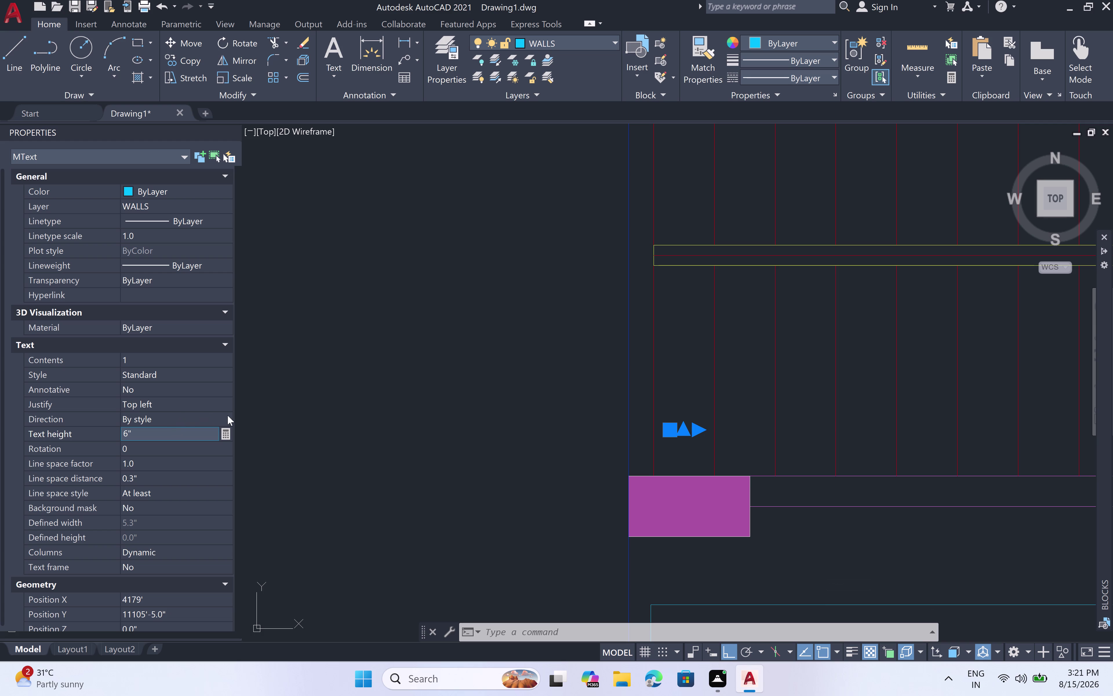
Clear the selection and reselect the tread number 1 text.
click(491, 419)
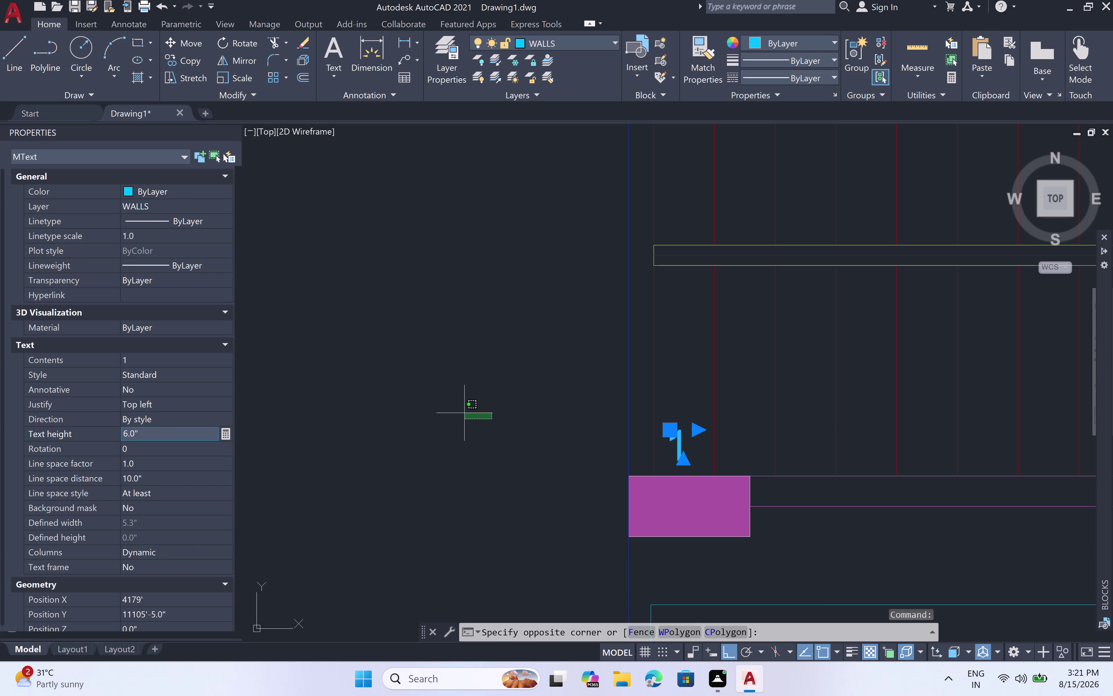
key(Escape)
key(Escape)
scroll(down, 3)
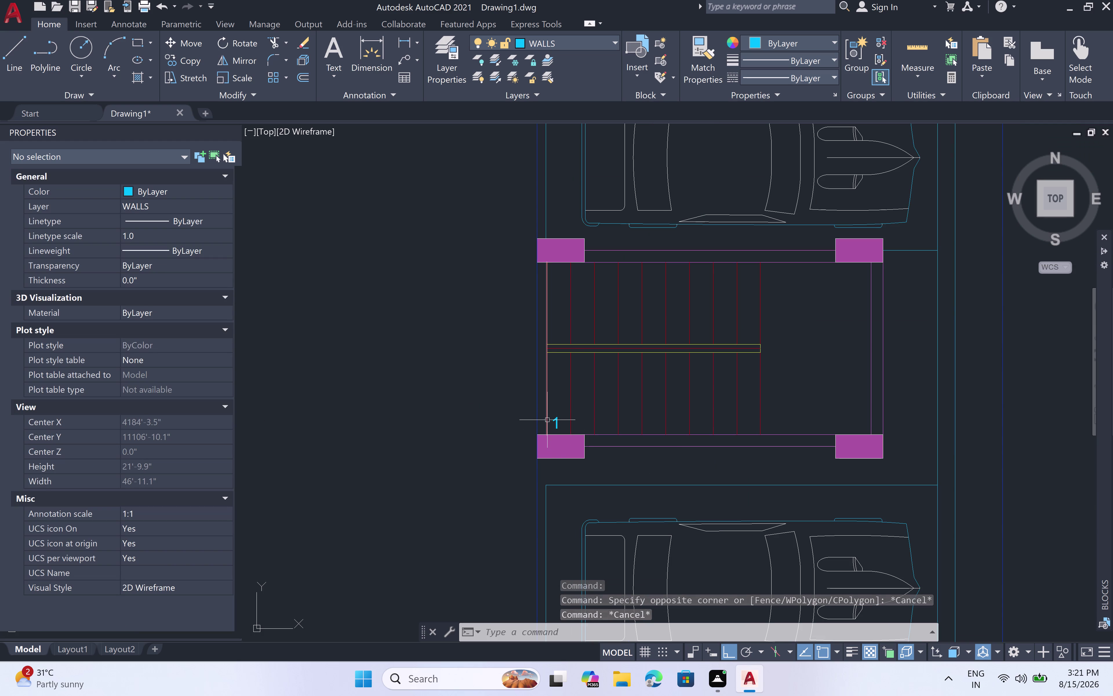
scroll(up, 3)
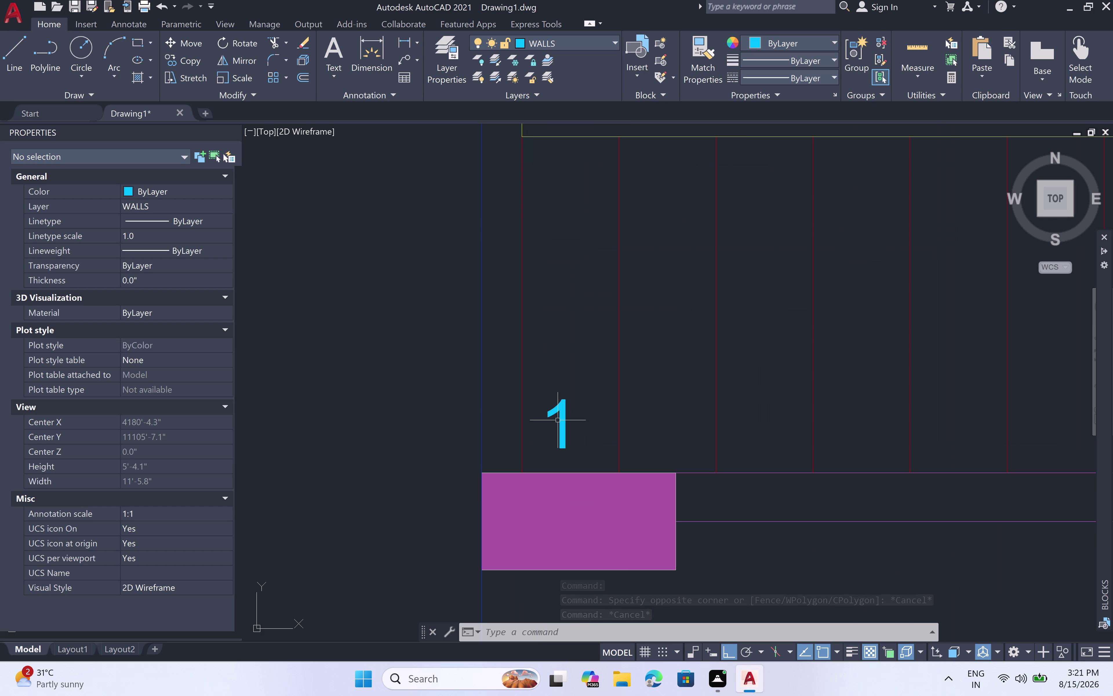
double_click(557, 407)
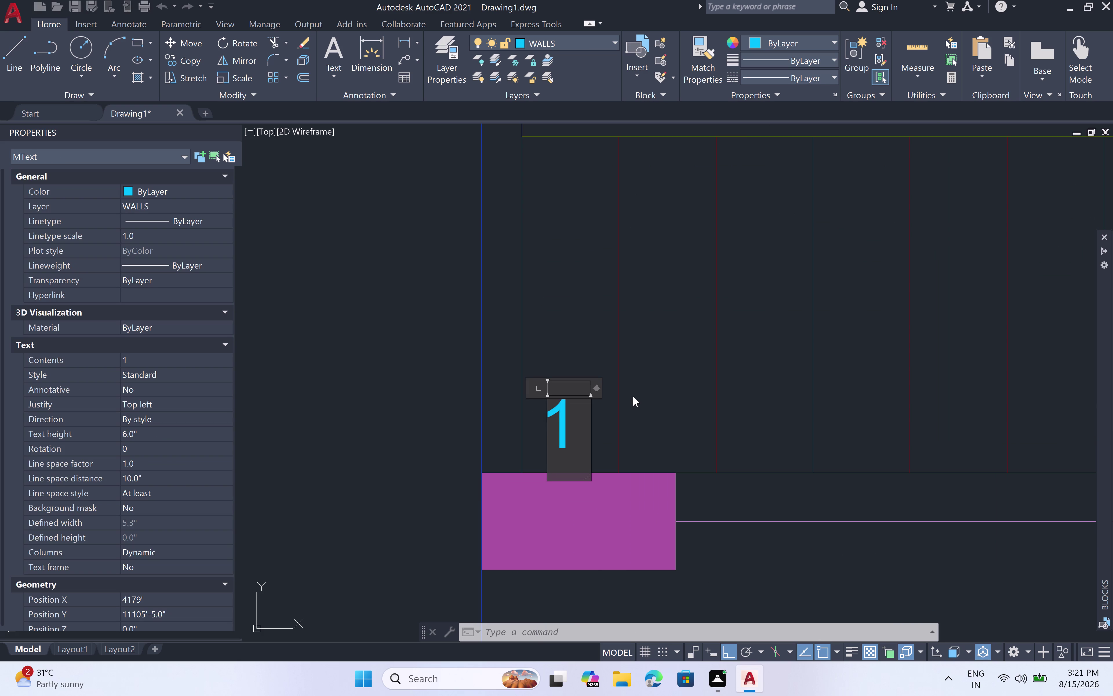
key(Escape)
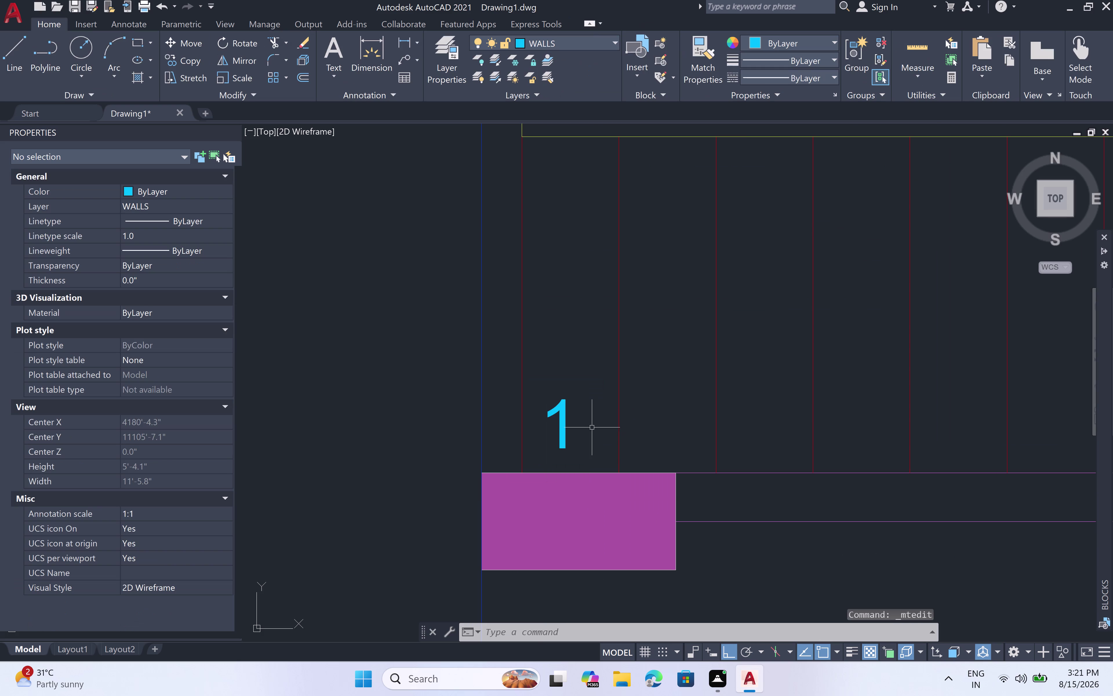
click(565, 412)
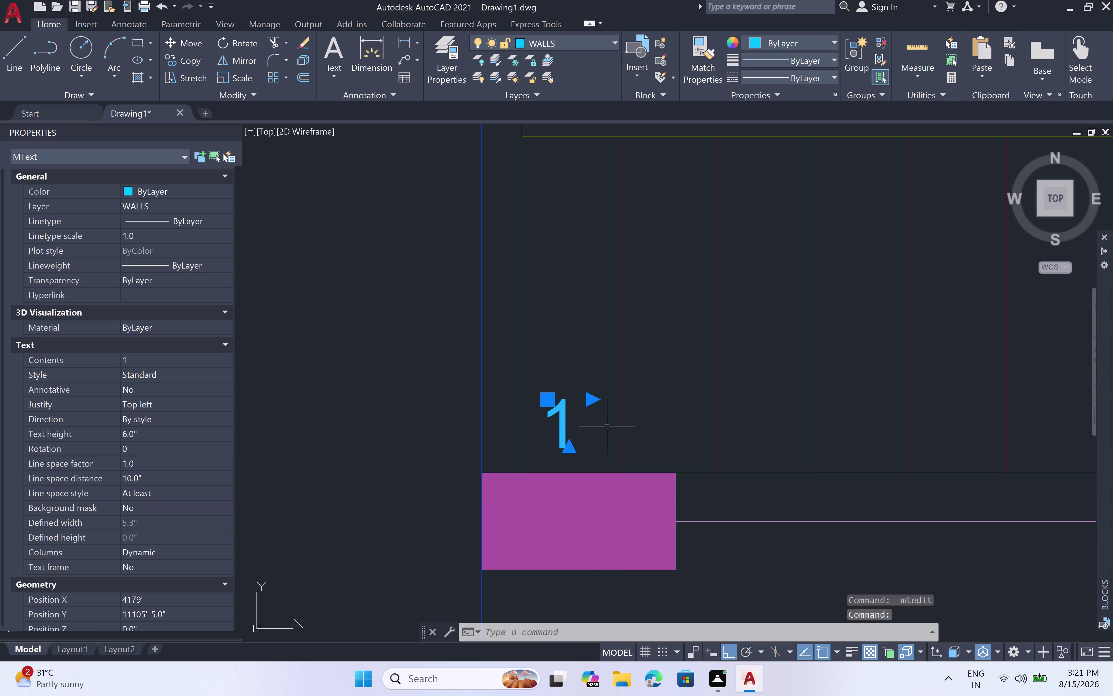
Copy the '1' label onto the next three treads of the lower row.
key(c)
key(o)
key(space)
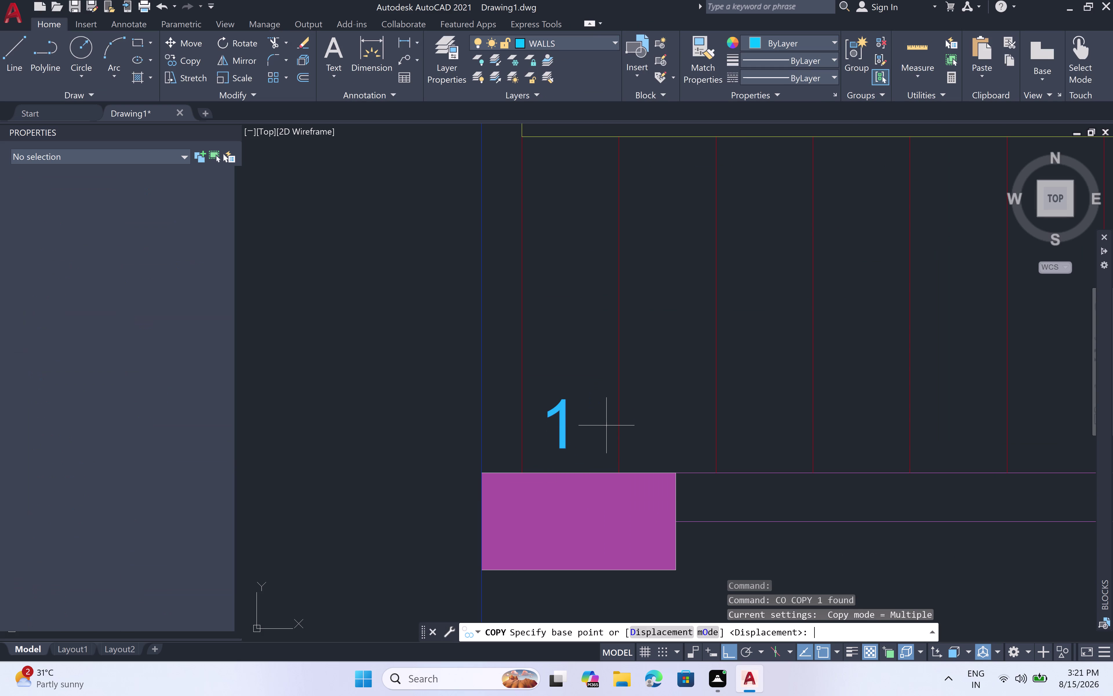
click(564, 448)
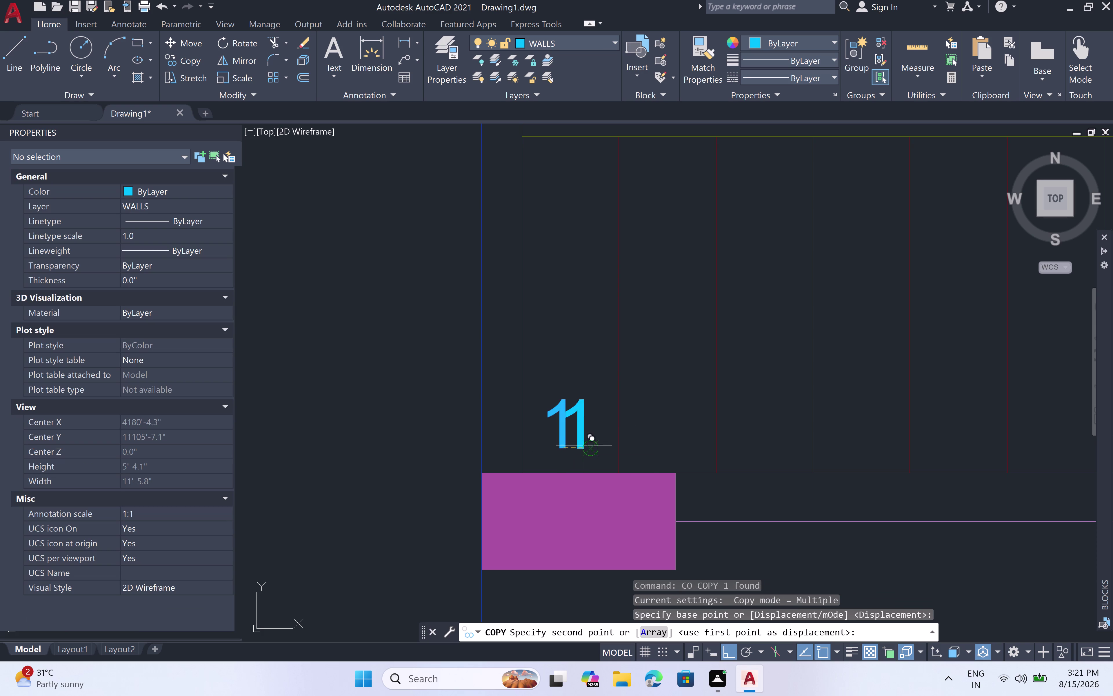
click(665, 428)
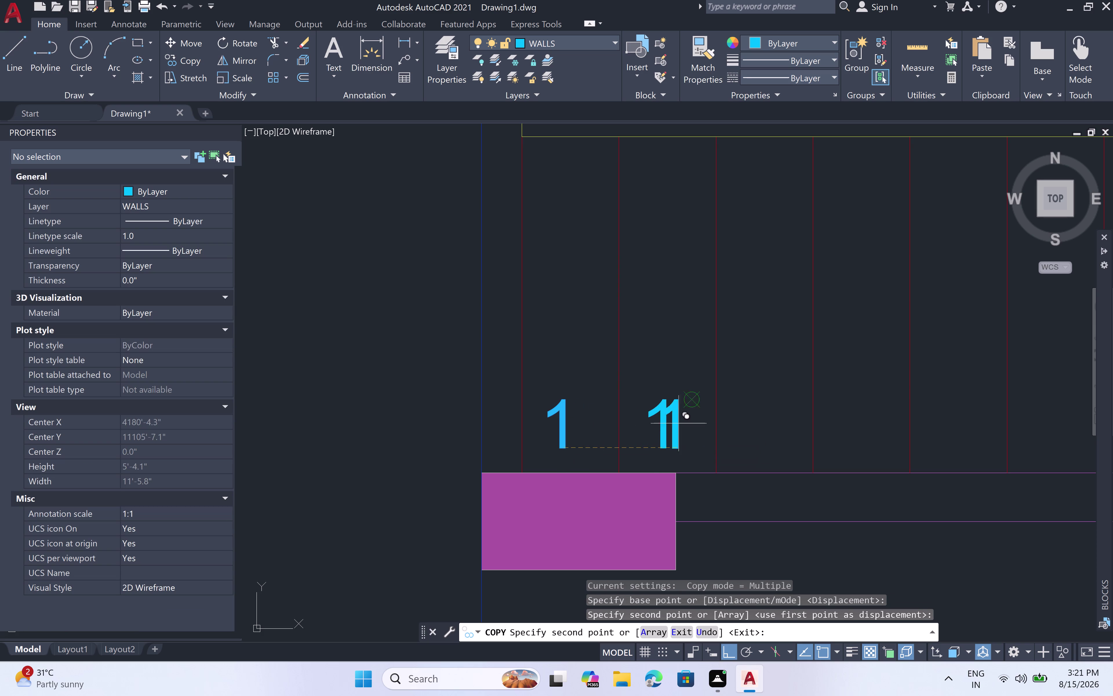
click(771, 410)
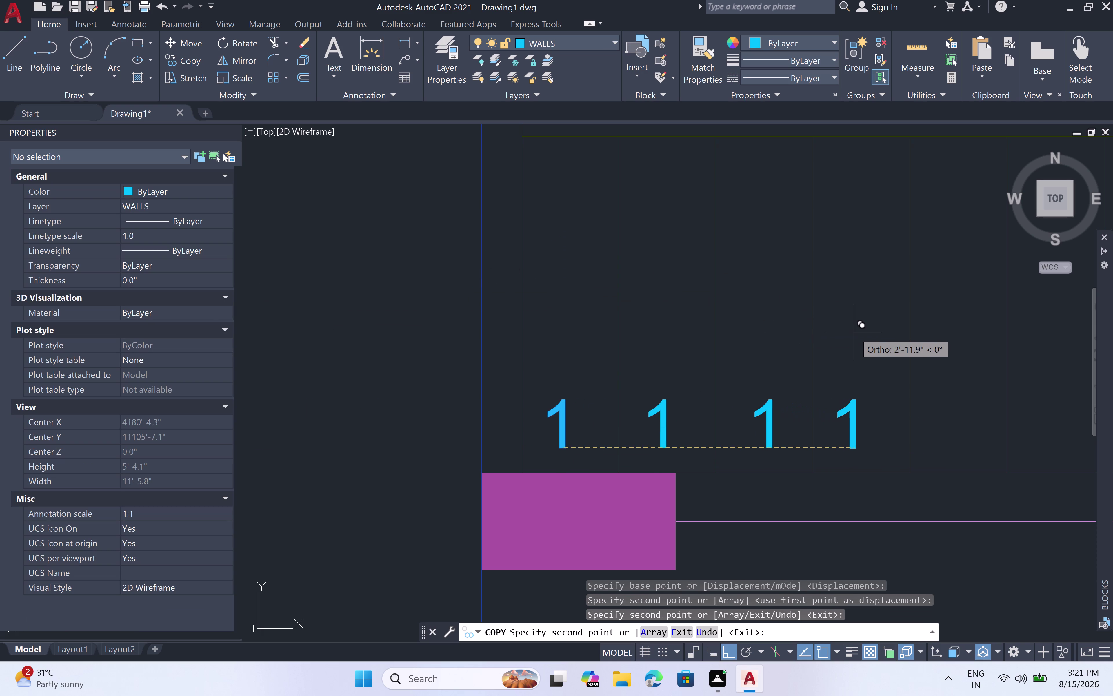
click(862, 329)
Place five more copies on the remaining treads and turn ortho off.
middle_drag(864, 330, 433, 328)
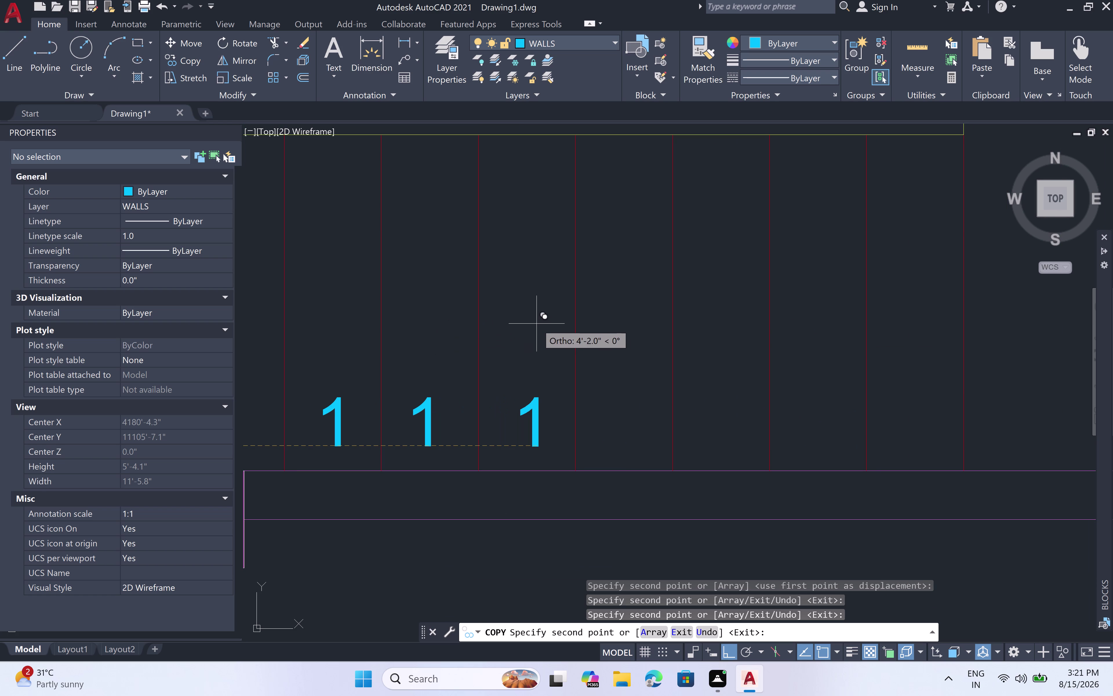
double_click(537, 323)
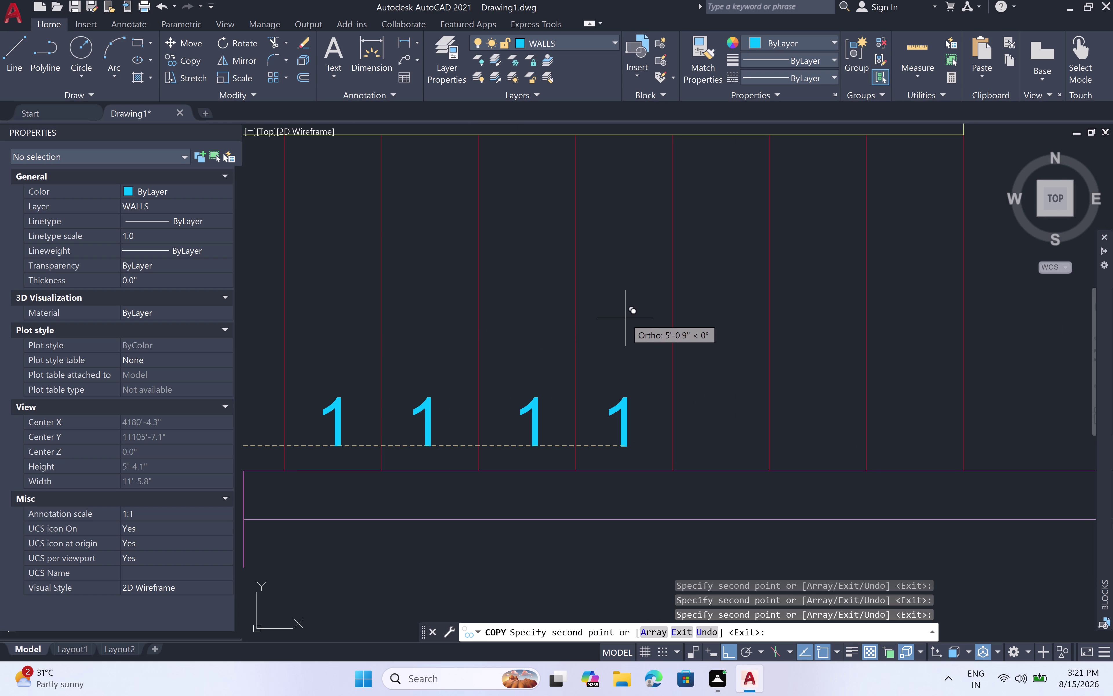
click(625, 318)
double_click(730, 318)
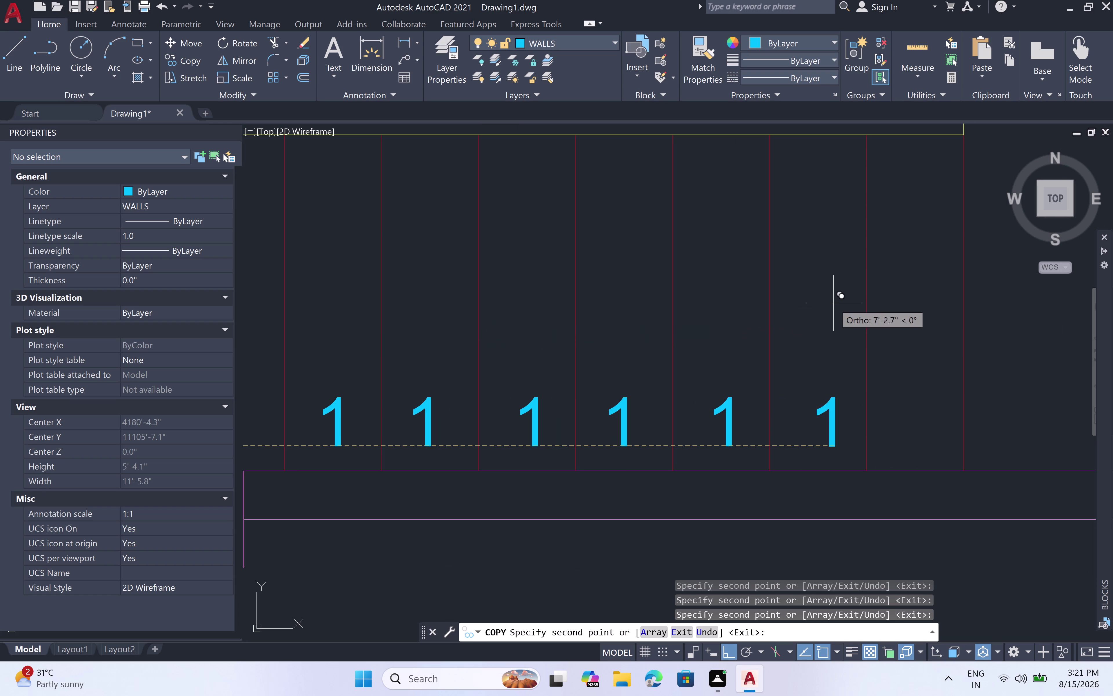
click(829, 302)
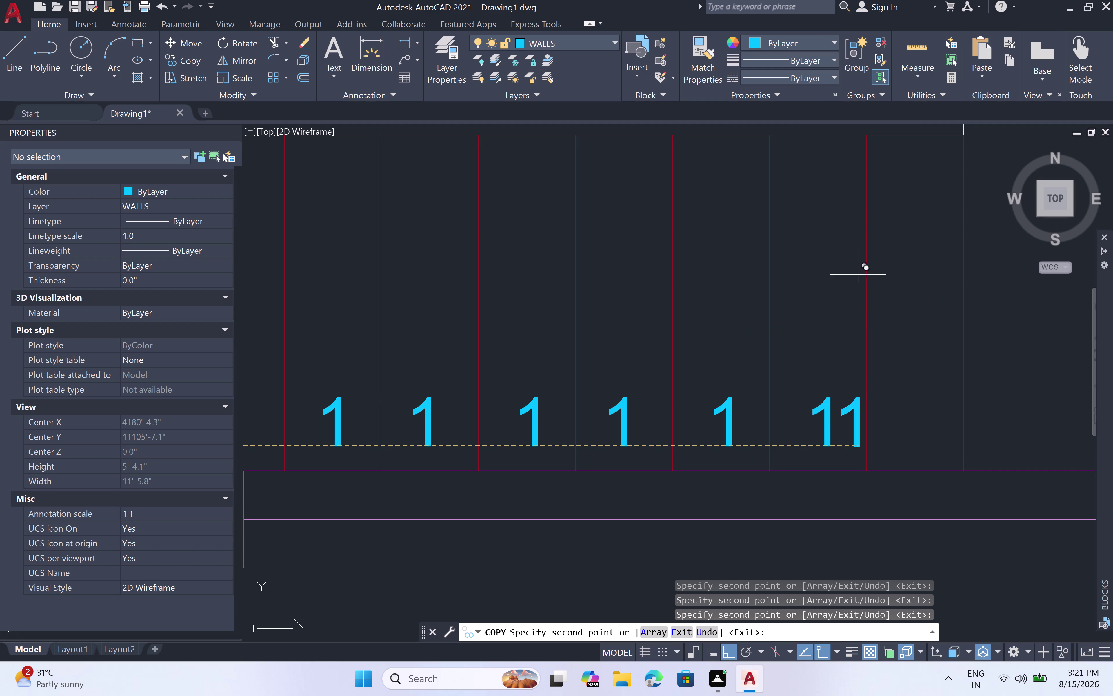
click(921, 255)
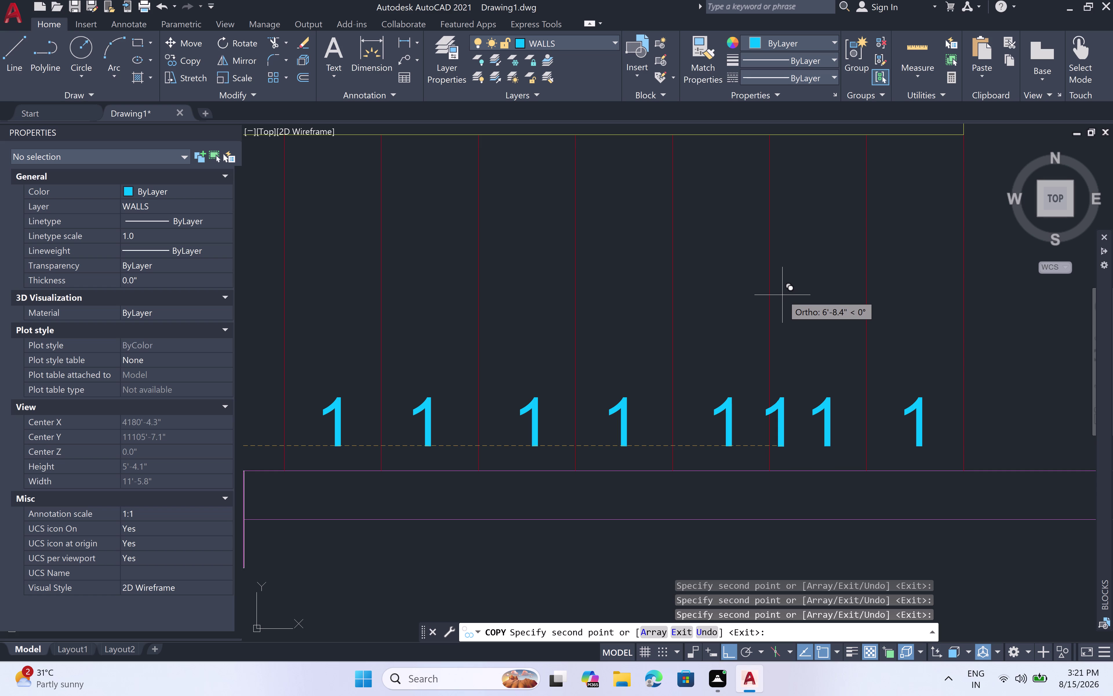
scroll(down, 3)
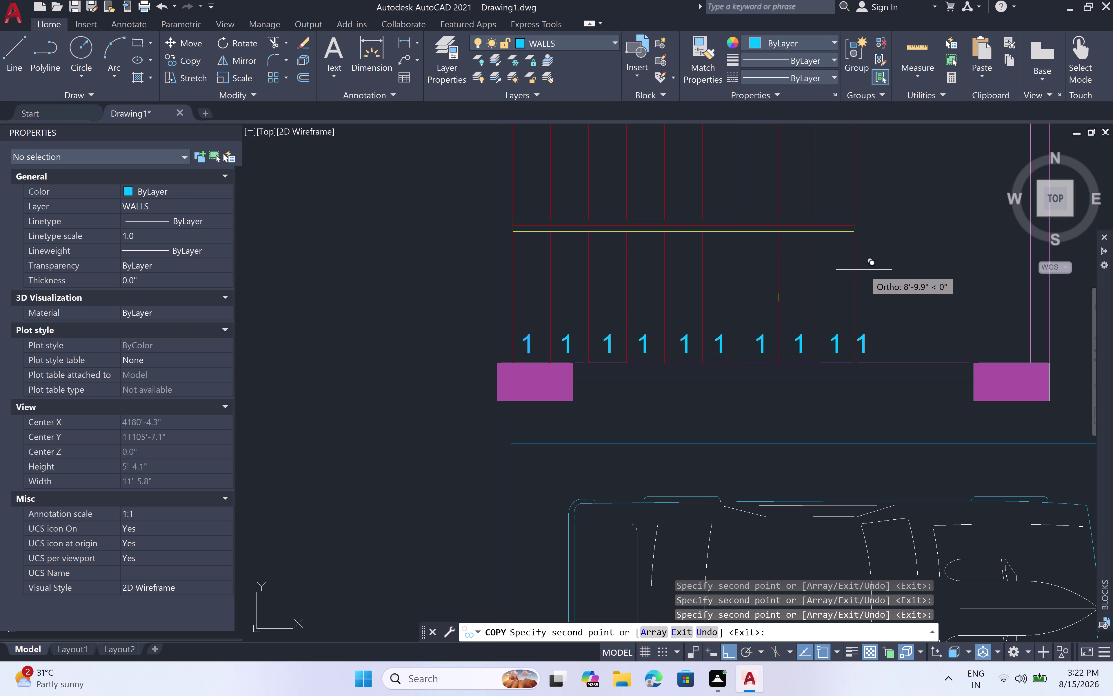
key(F8)
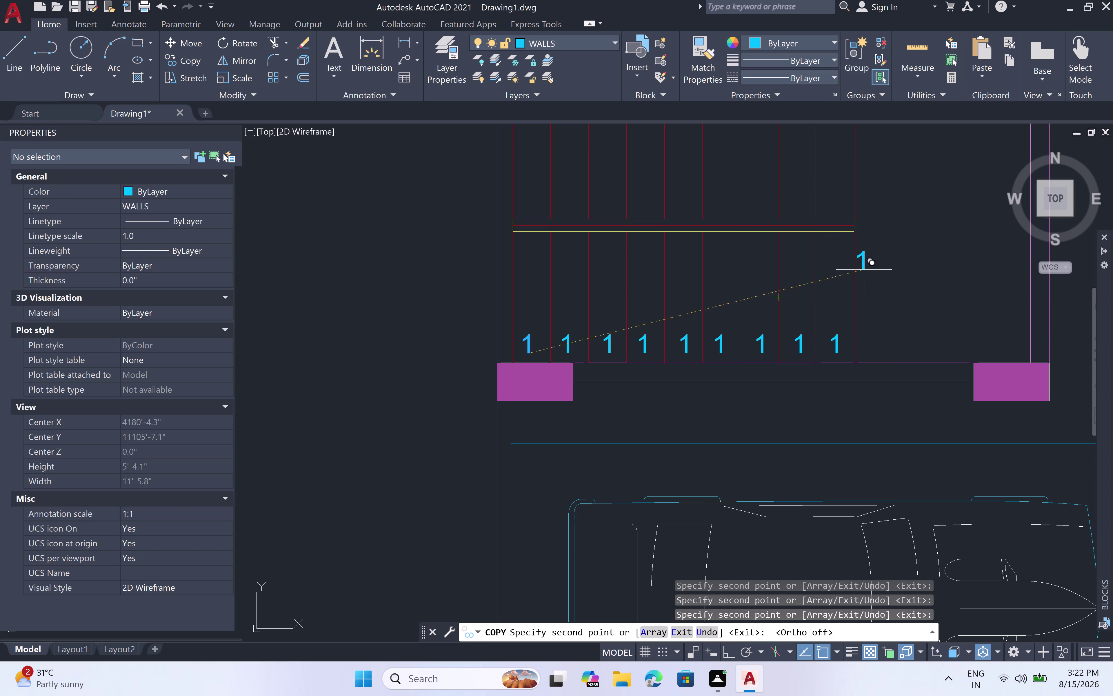
Copy the '1' label onto all ten upper-row treads, right to left, then end COPY.
click(871, 205)
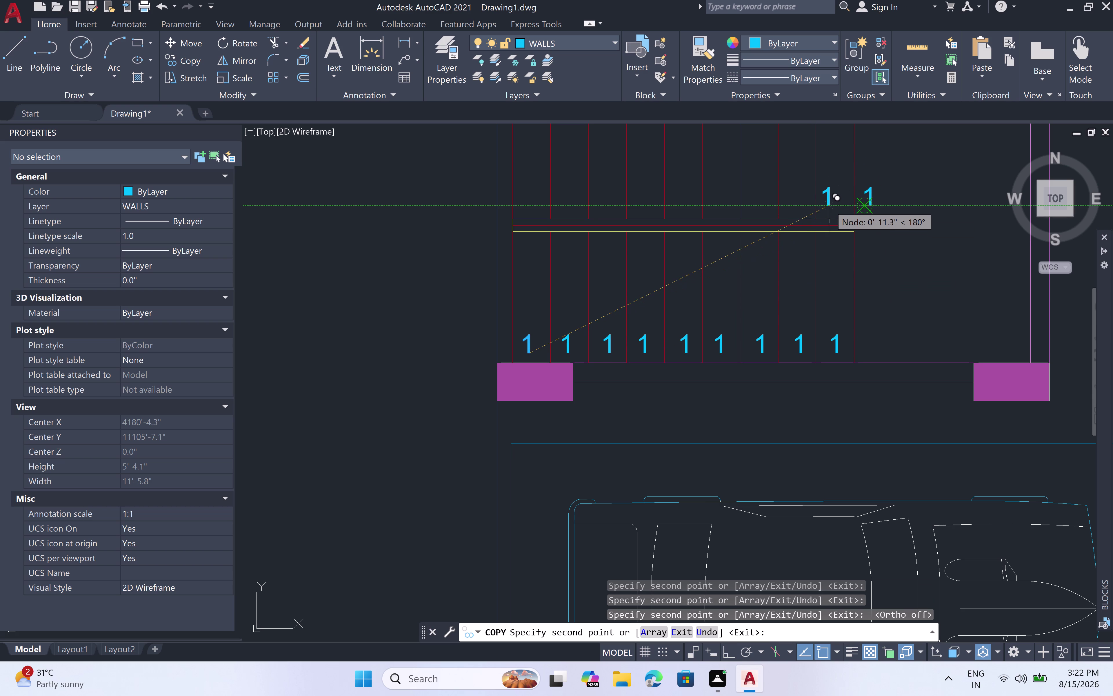
click(829, 206)
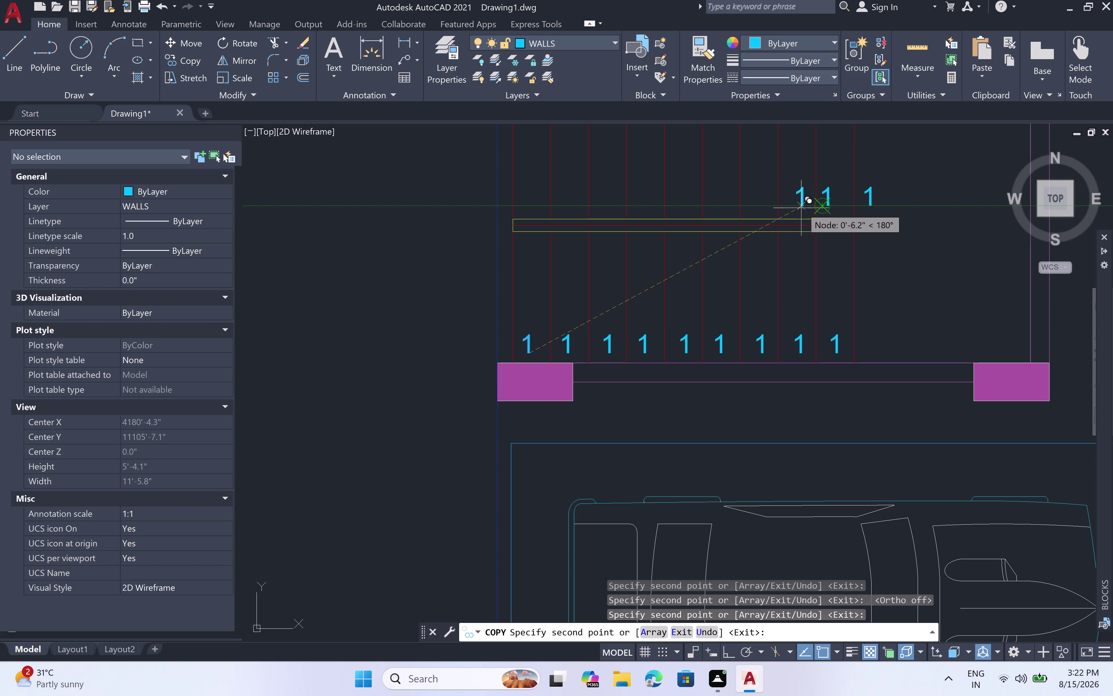
click(798, 210)
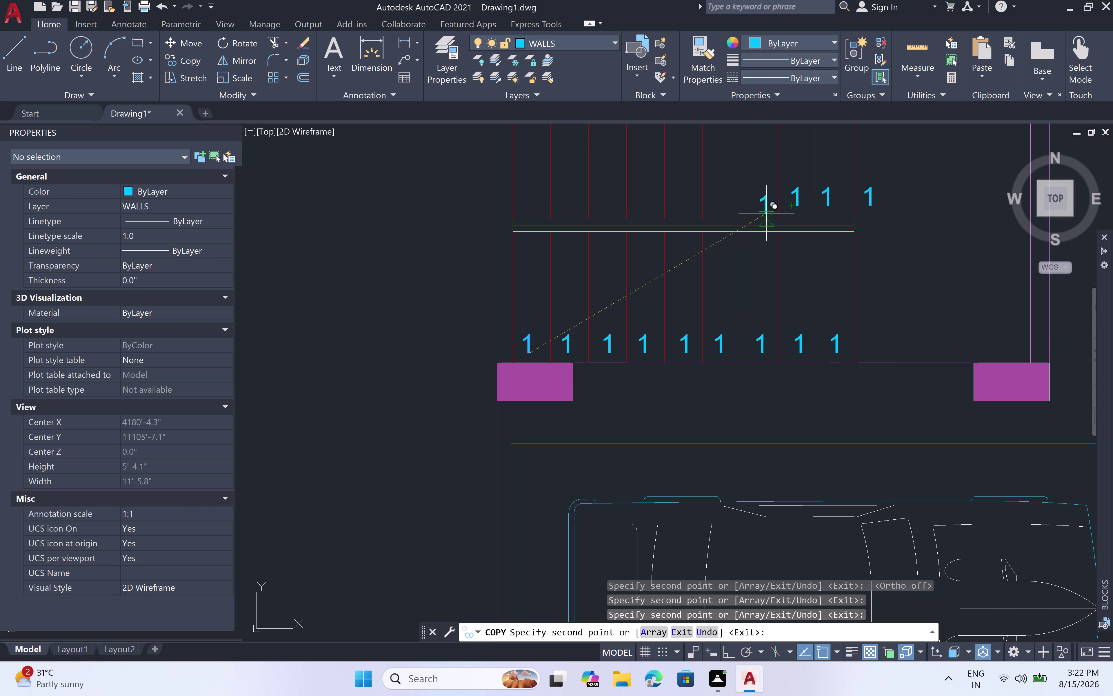
click(764, 205)
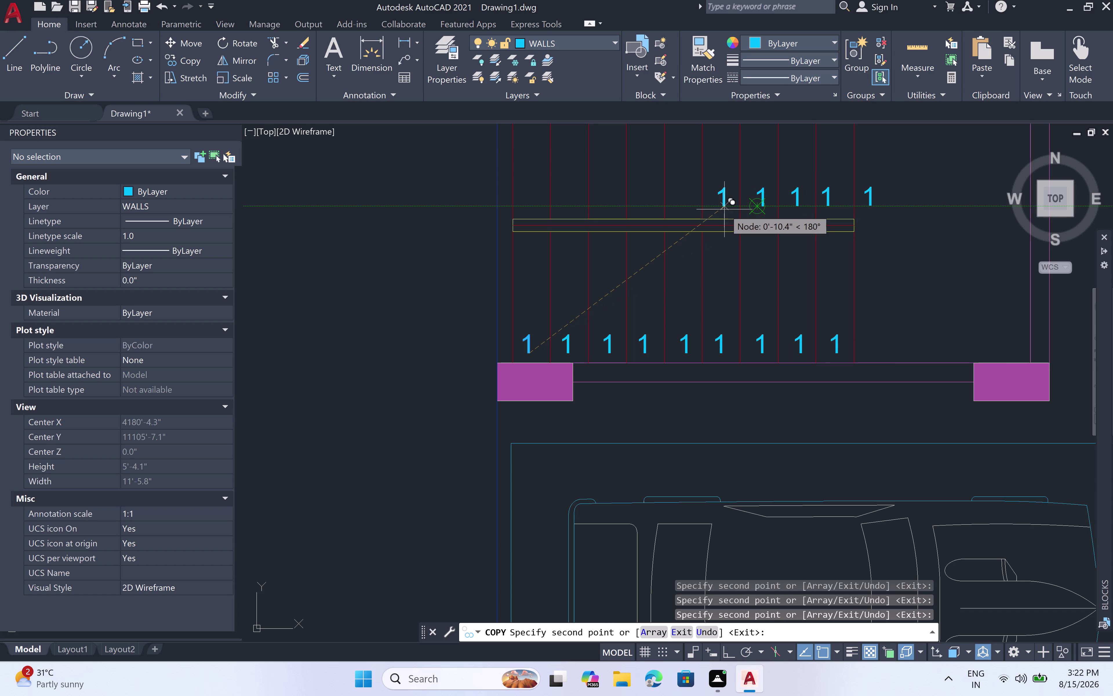
click(725, 206)
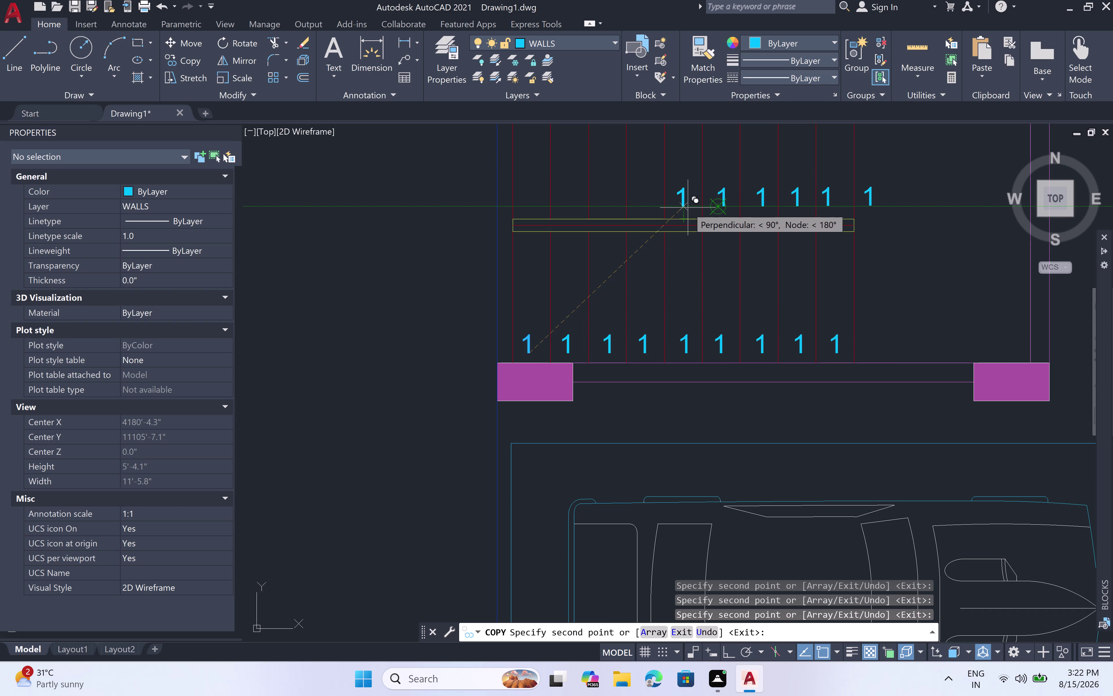
click(688, 207)
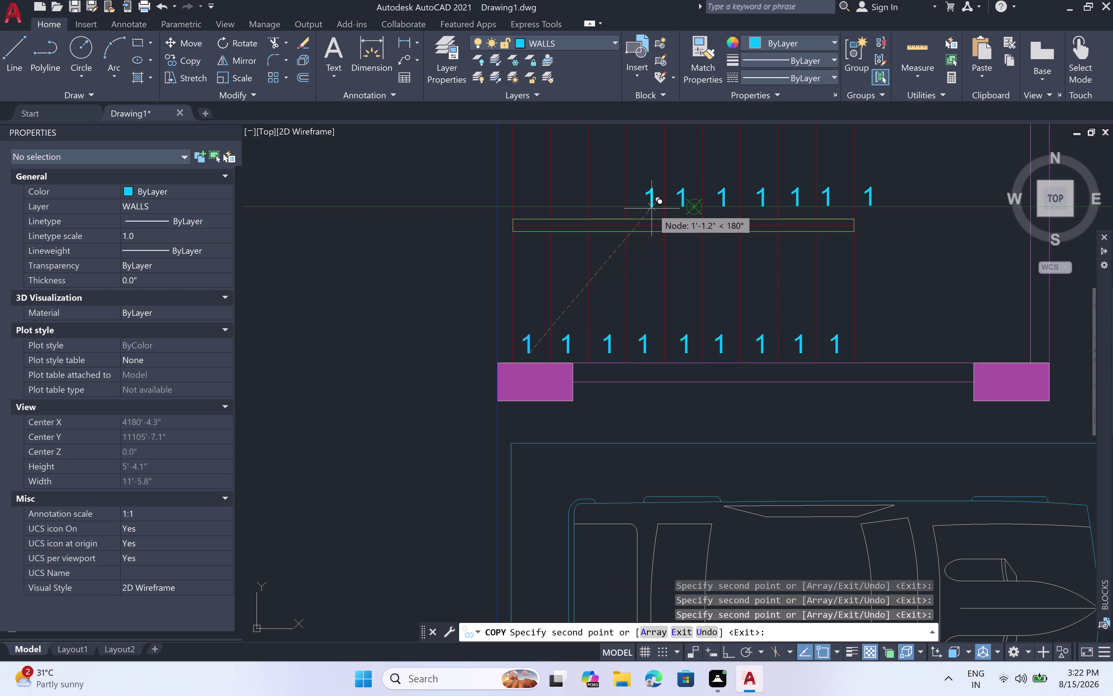
click(647, 209)
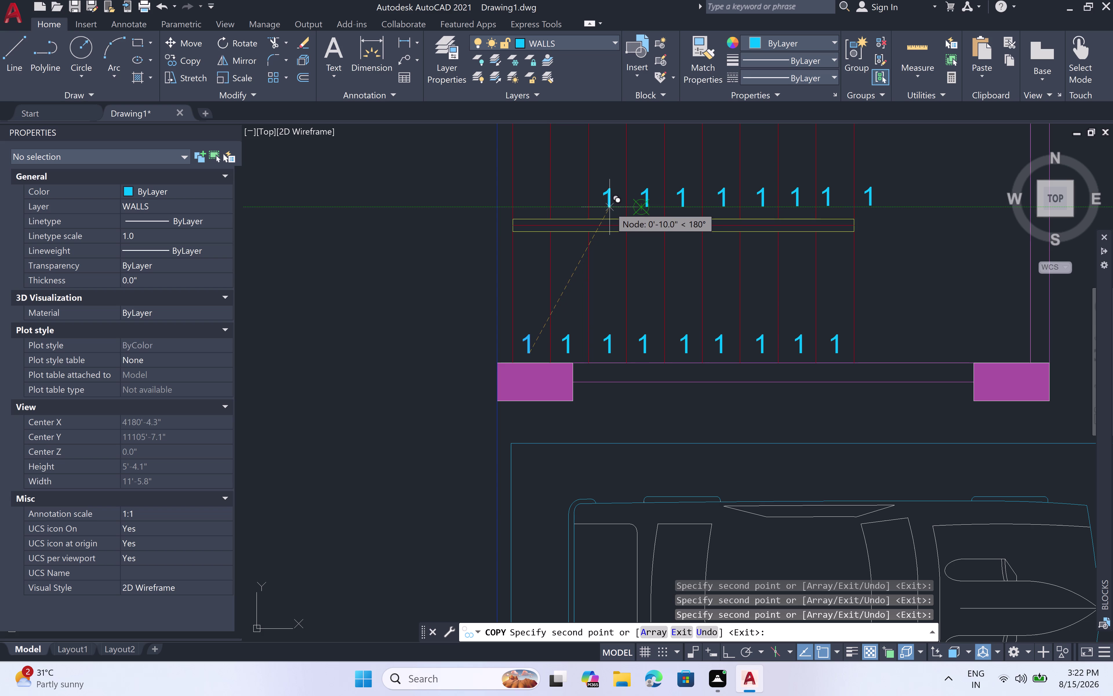
click(610, 207)
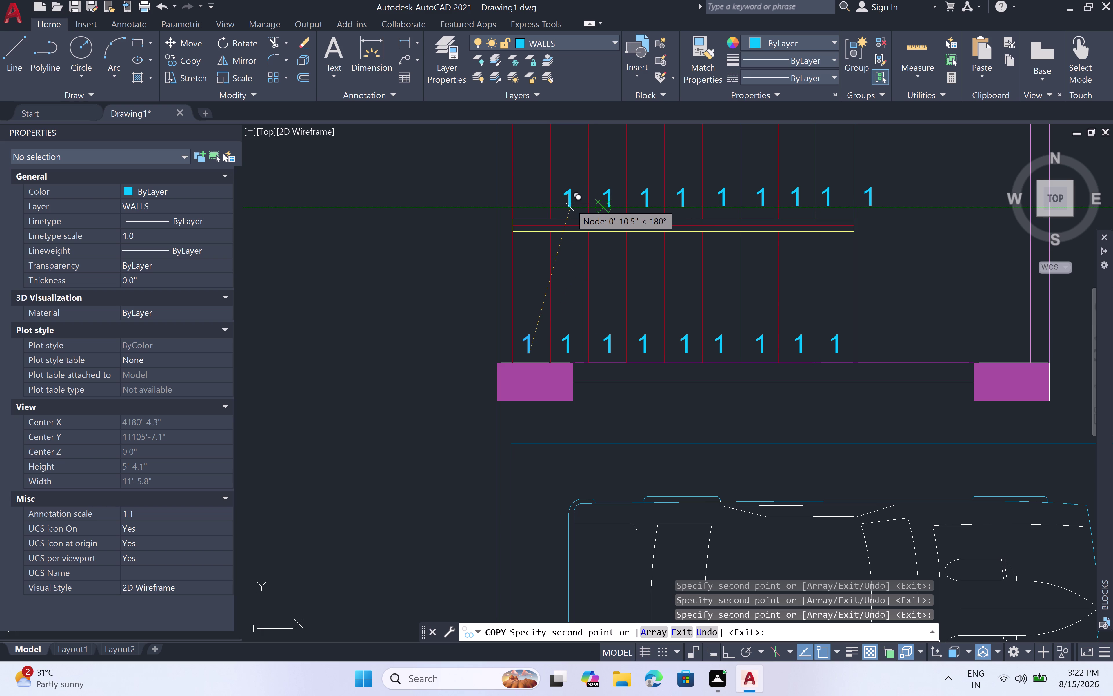
click(570, 204)
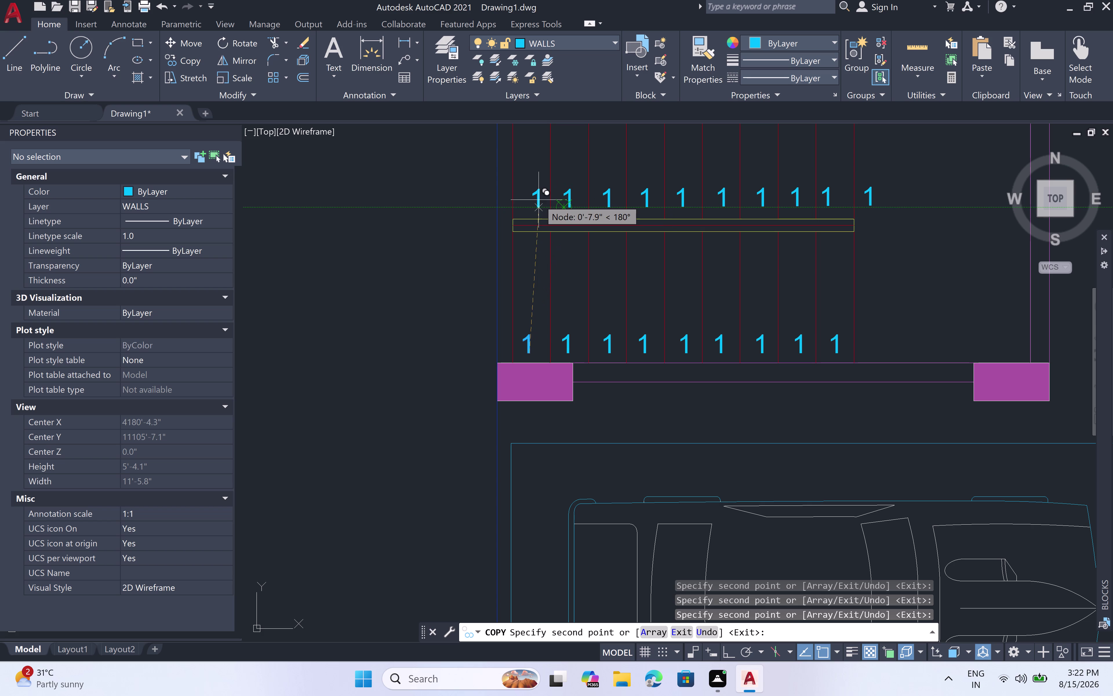
click(536, 201)
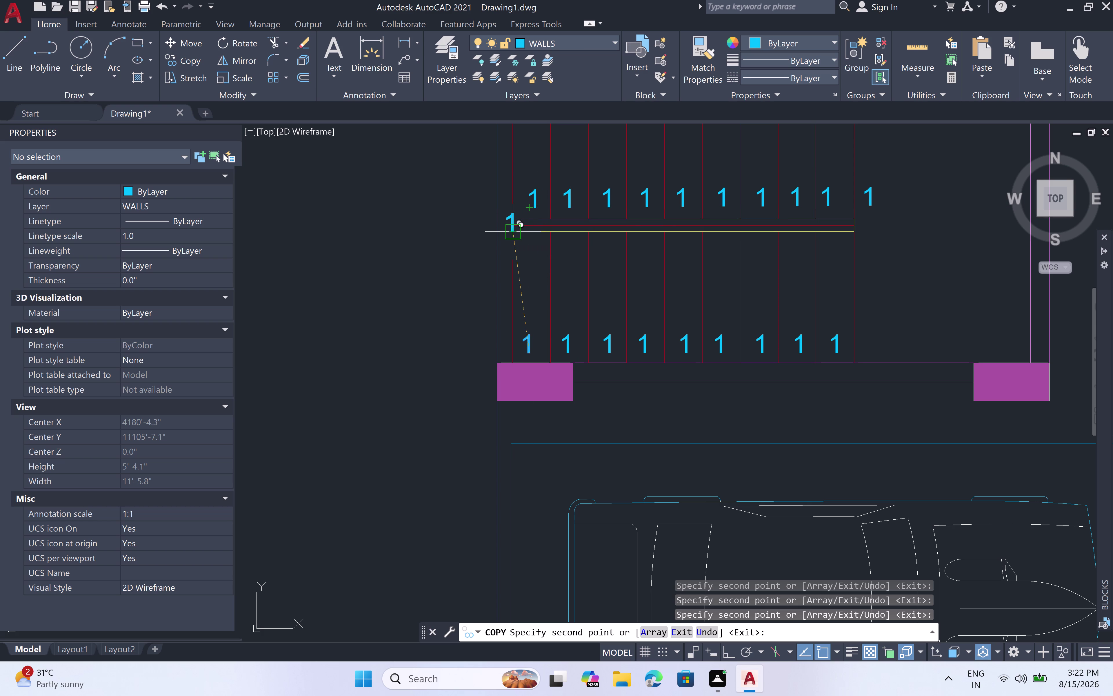
key(Escape)
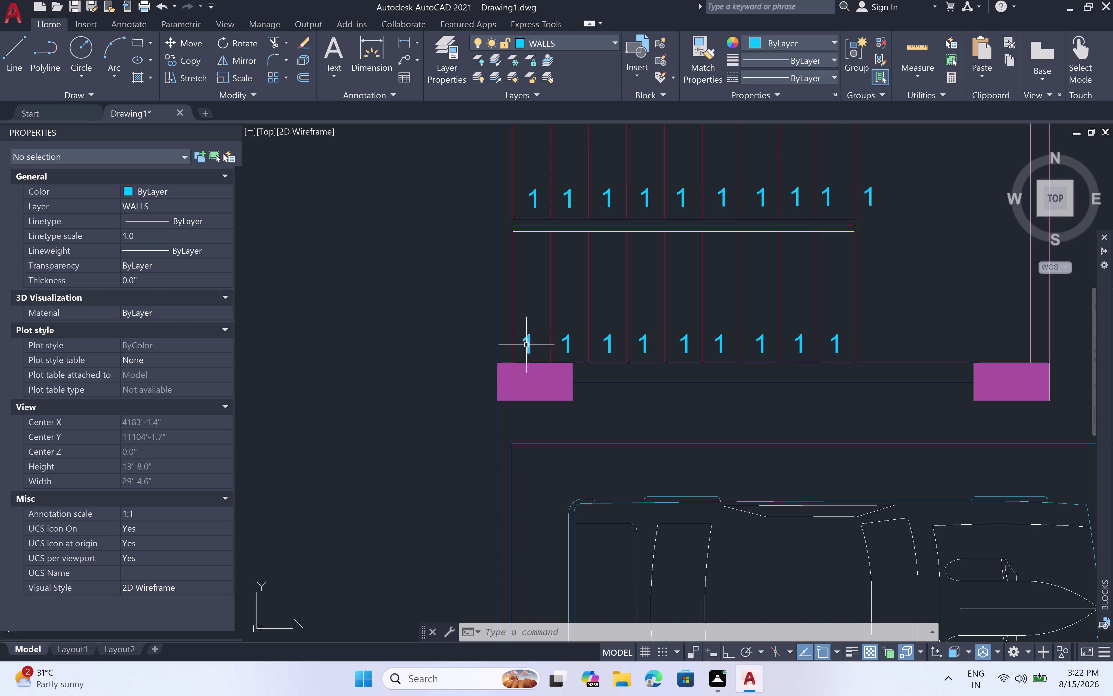
Copy the leftmost lower-row '1' to a new spot just left of it.
scroll(up, 3)
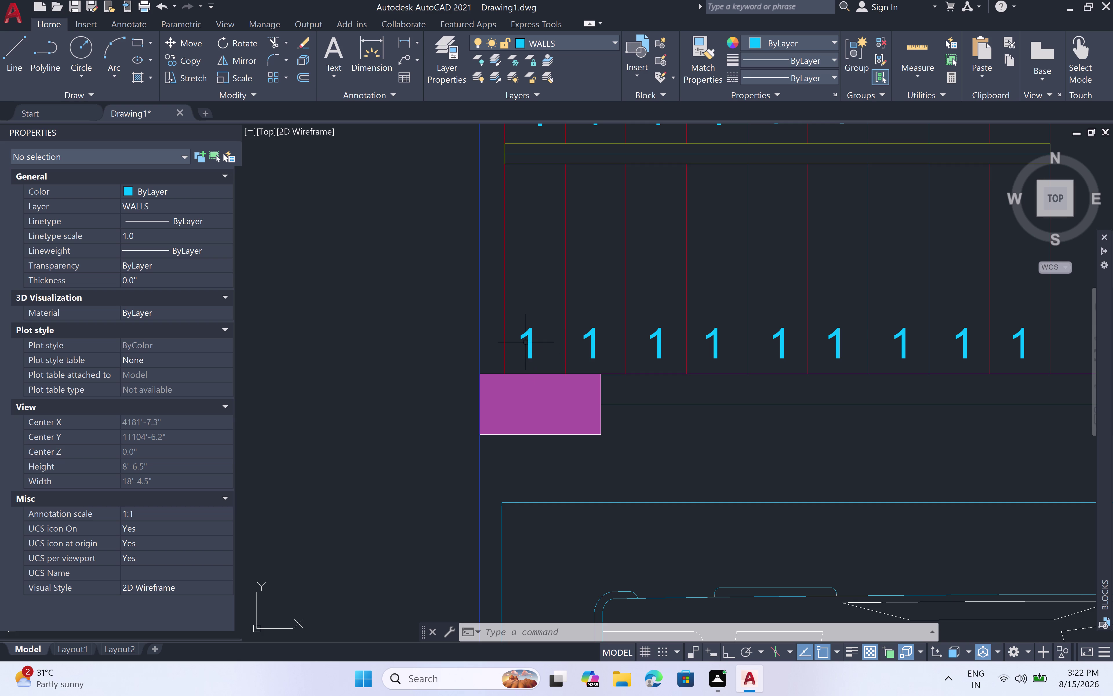
key(c)
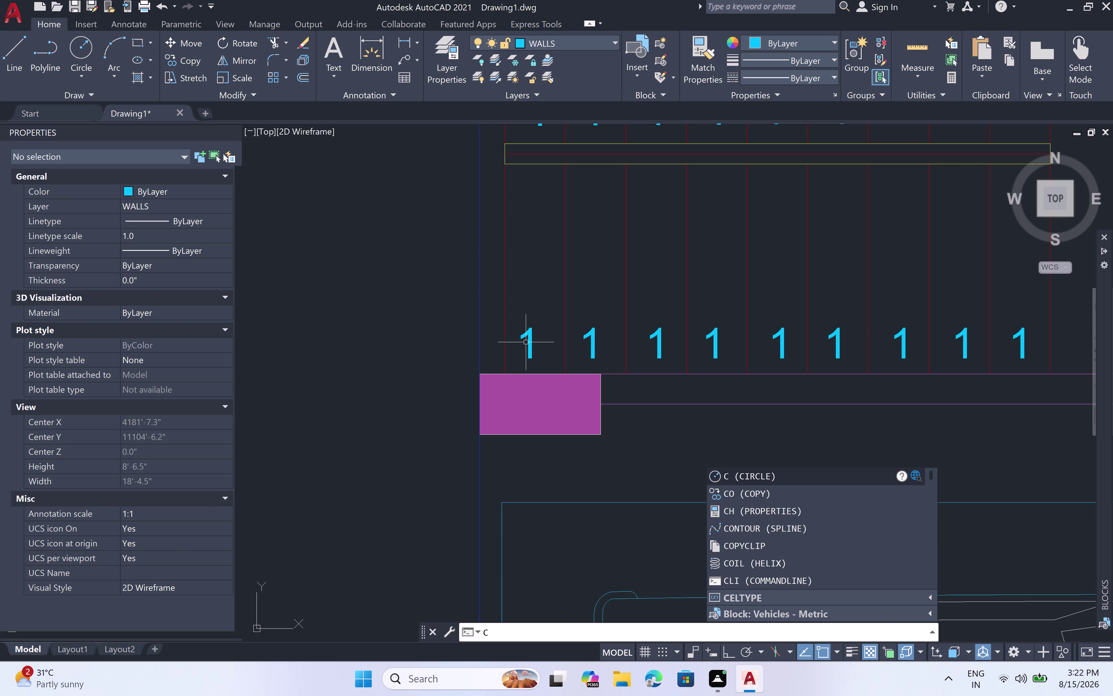
text(O)
key(space)
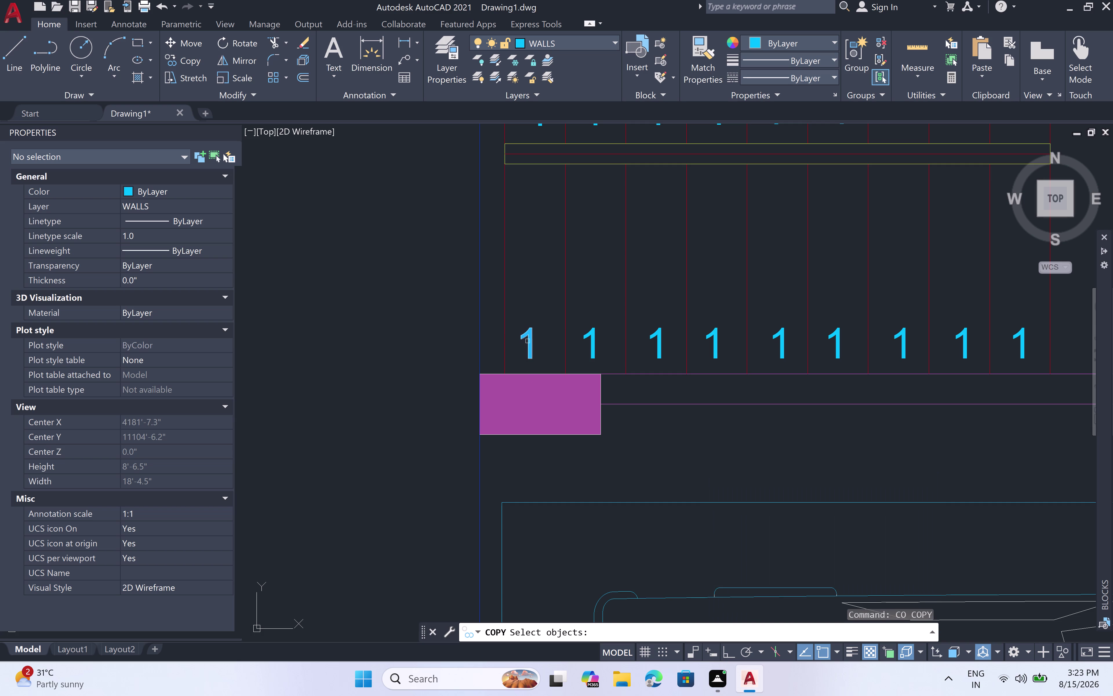
click(531, 339)
key(space)
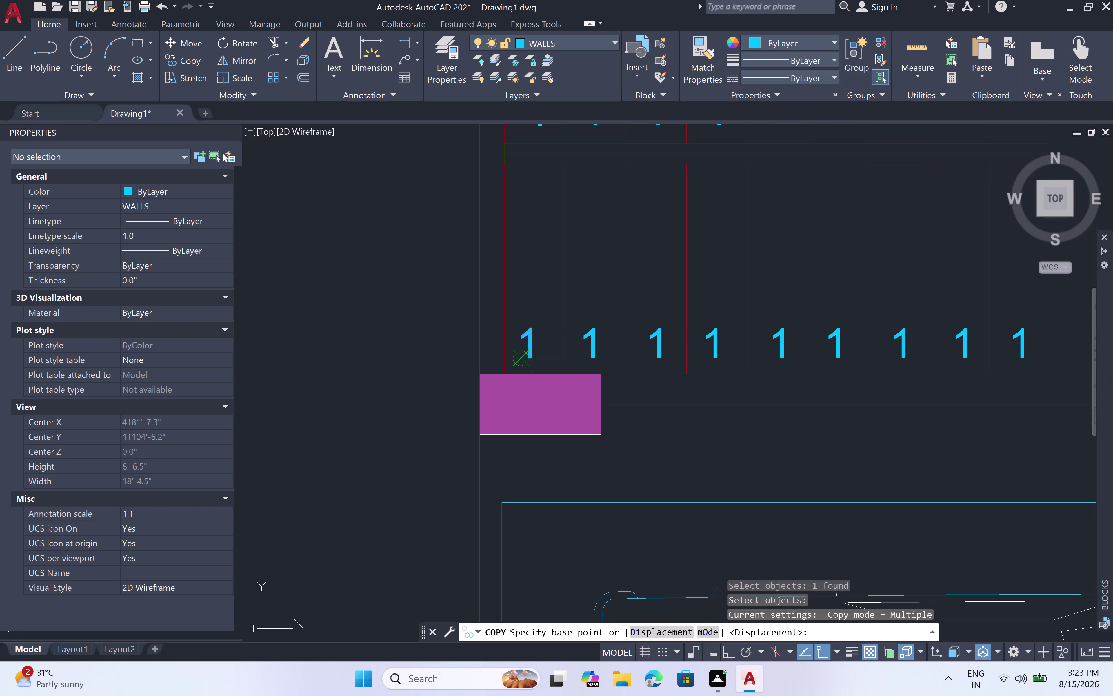
click(532, 359)
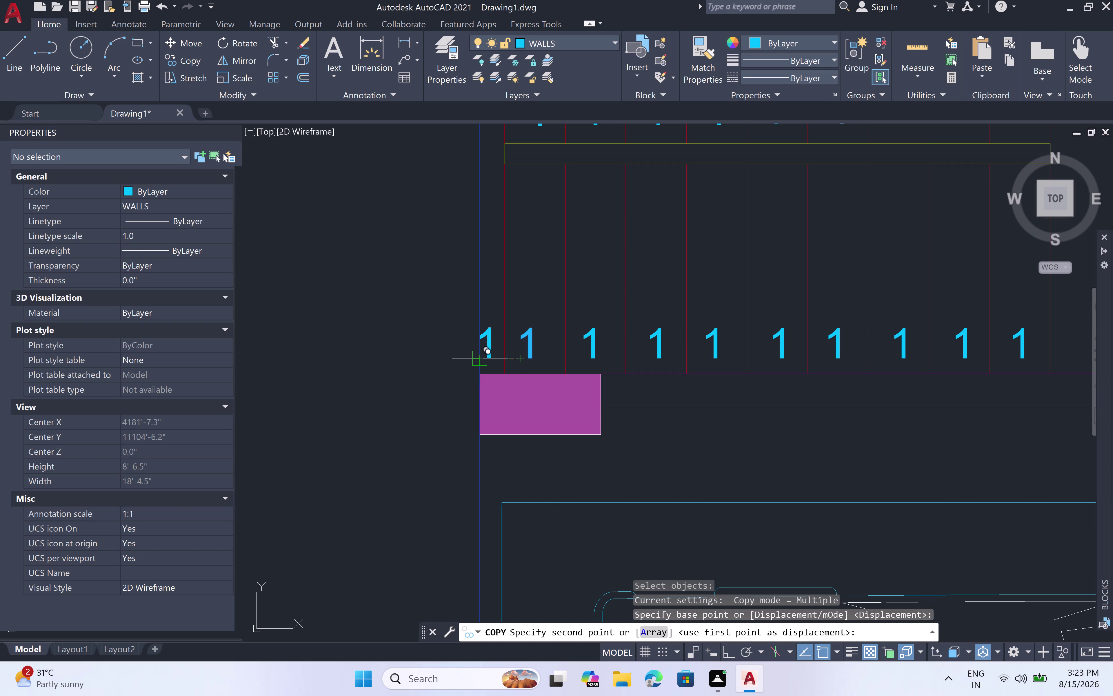
click(486, 363)
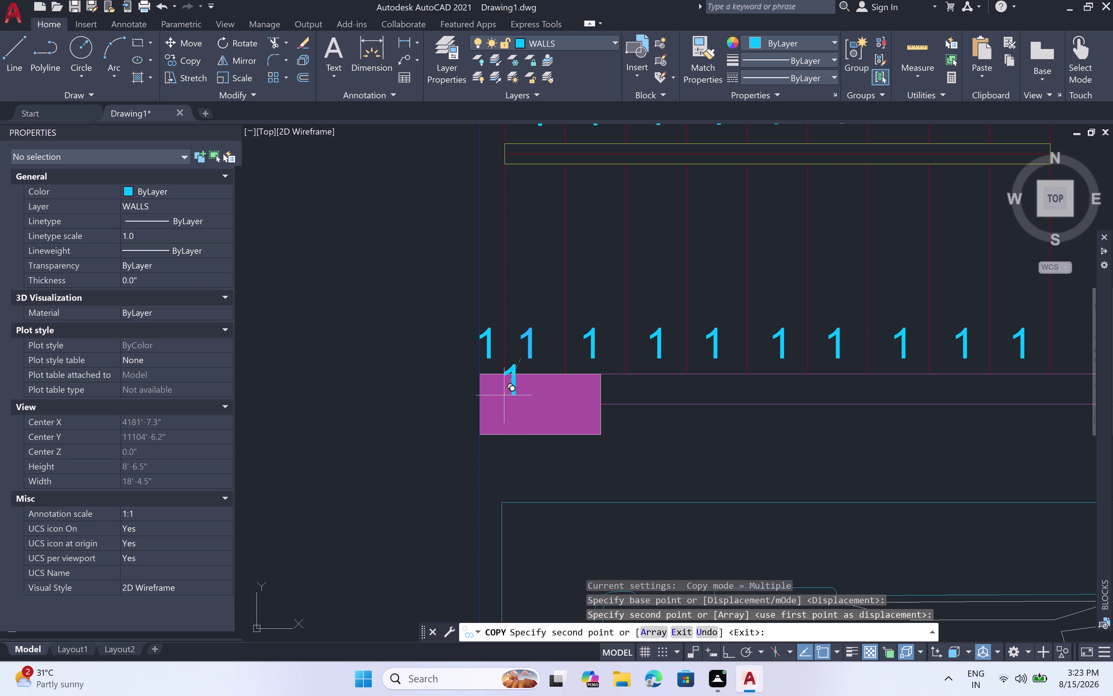
key(Escape)
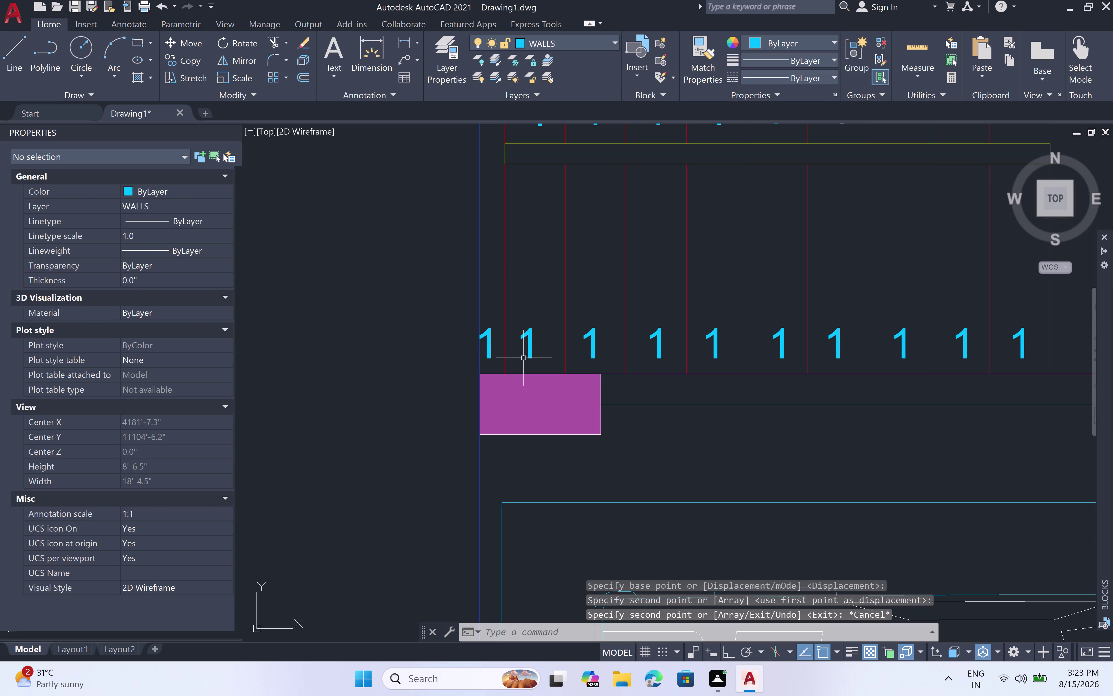
double_click(490, 351)
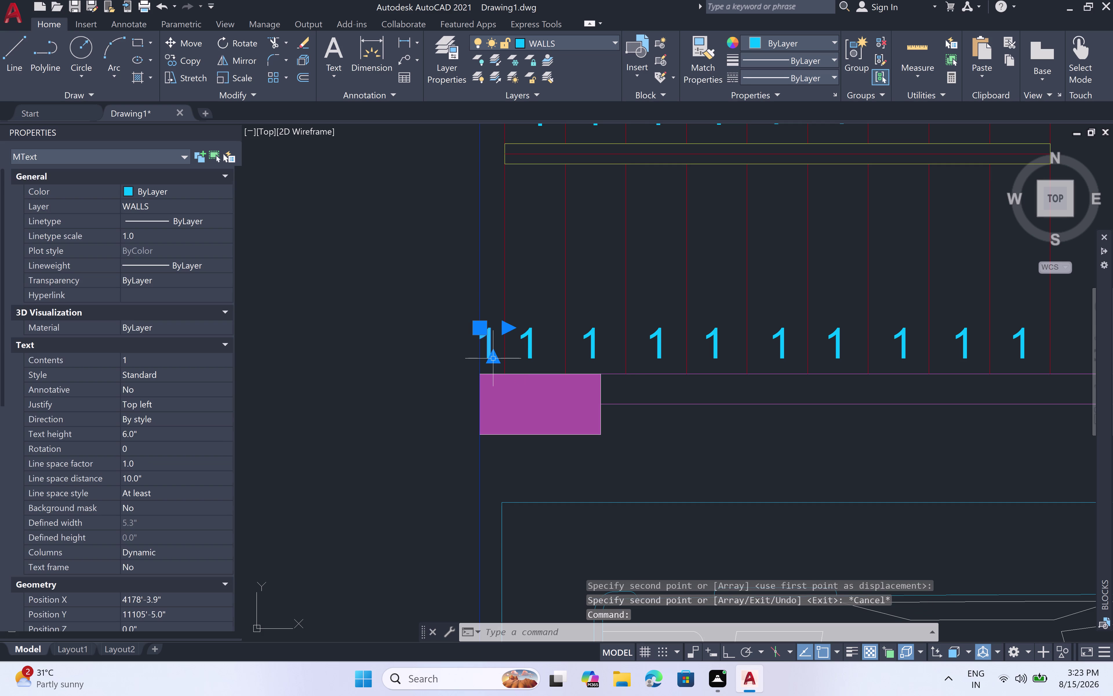
key(Escape)
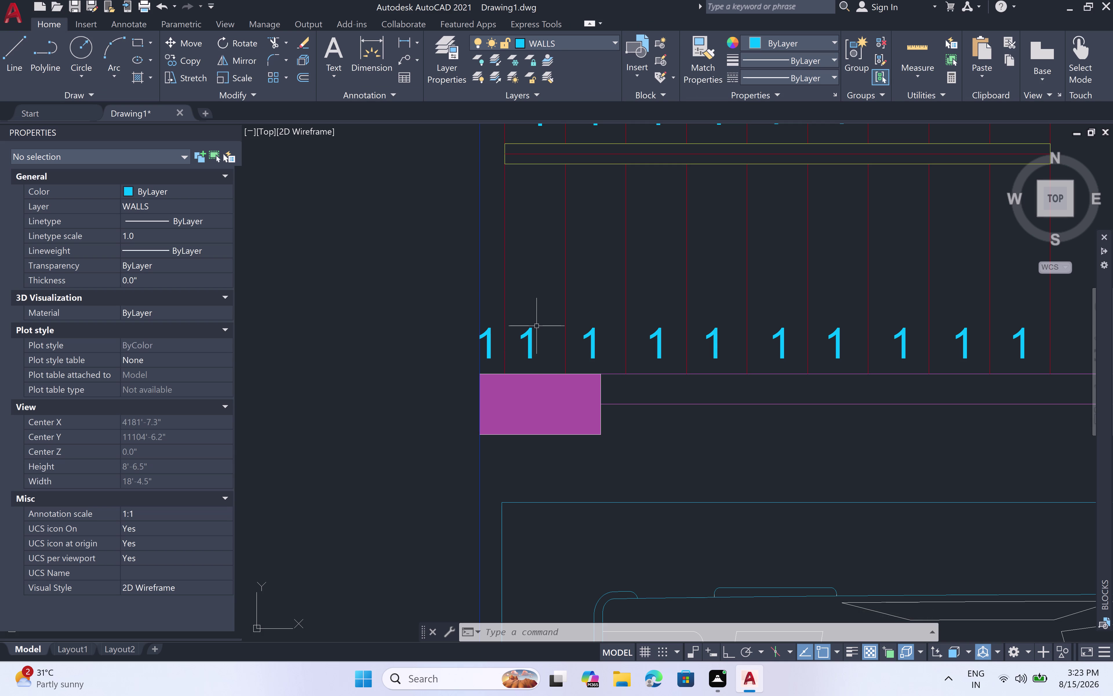
Start the TCOUNT text-numbering command after correcting a mistyped command name.
text(TCI)
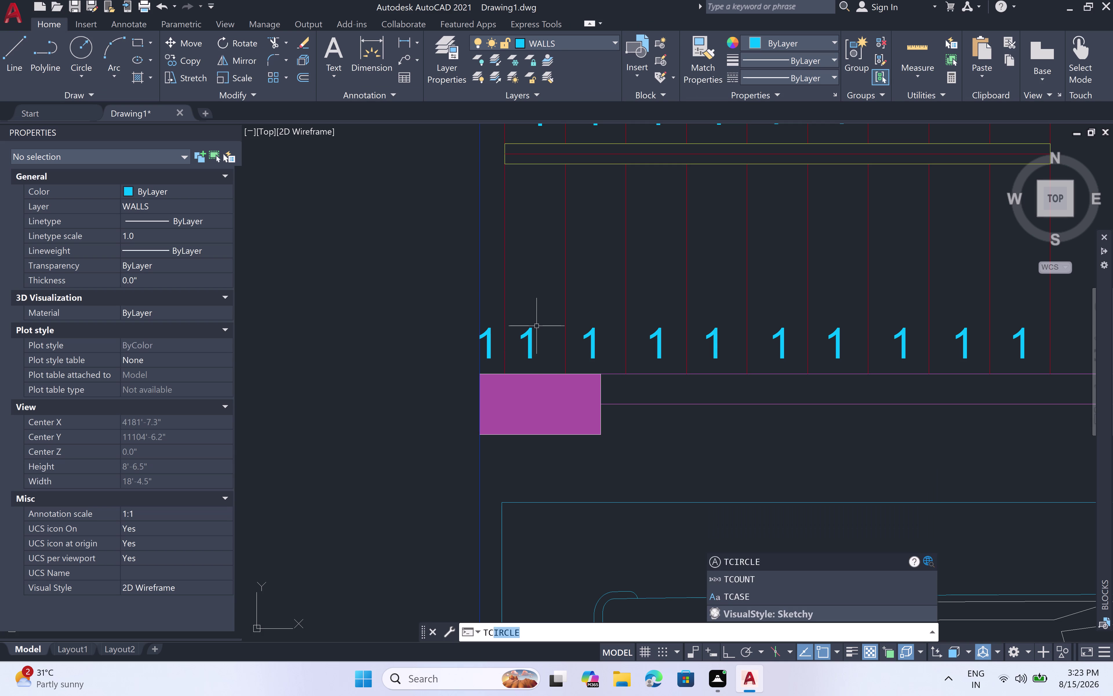
text(UNT)
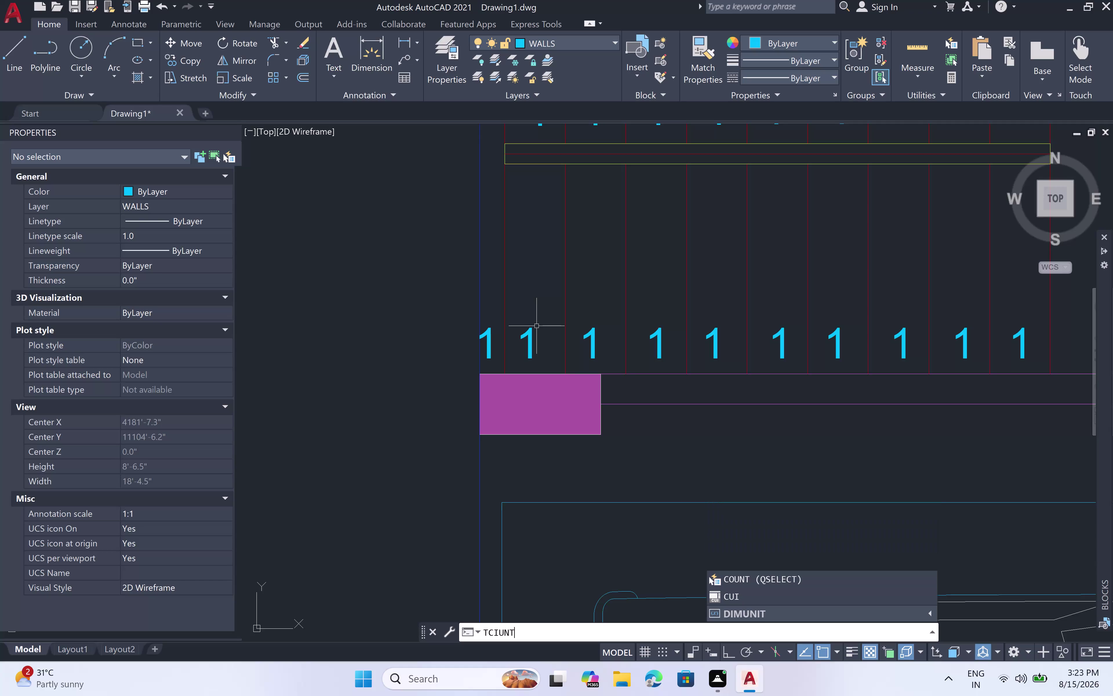
key(space)
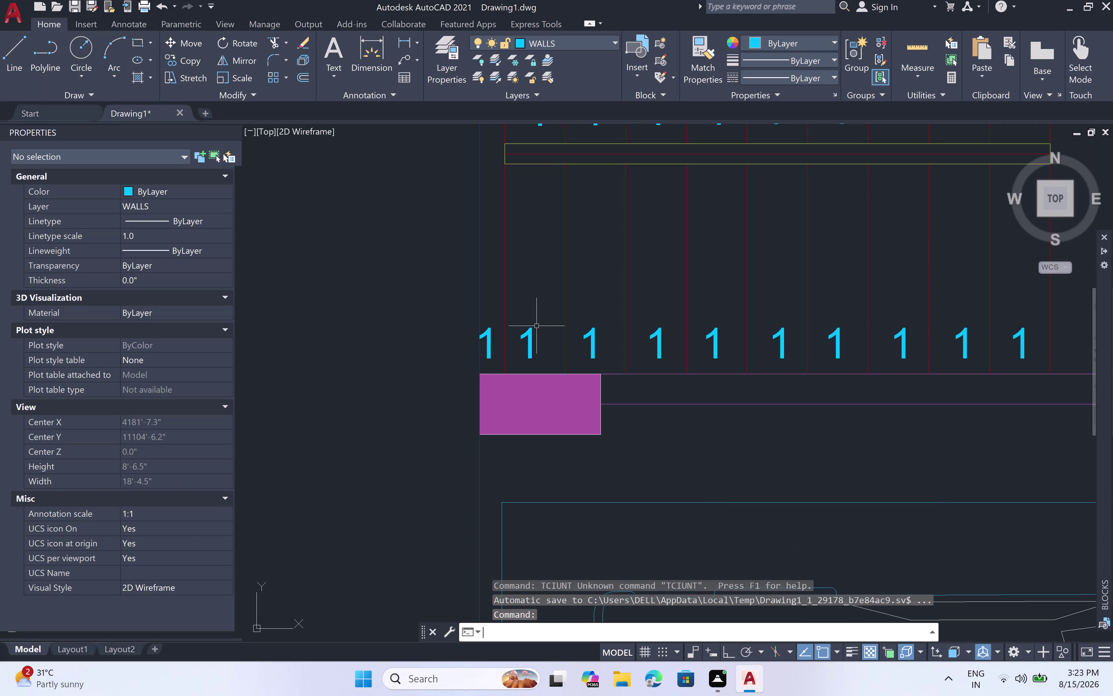
text(TCO)
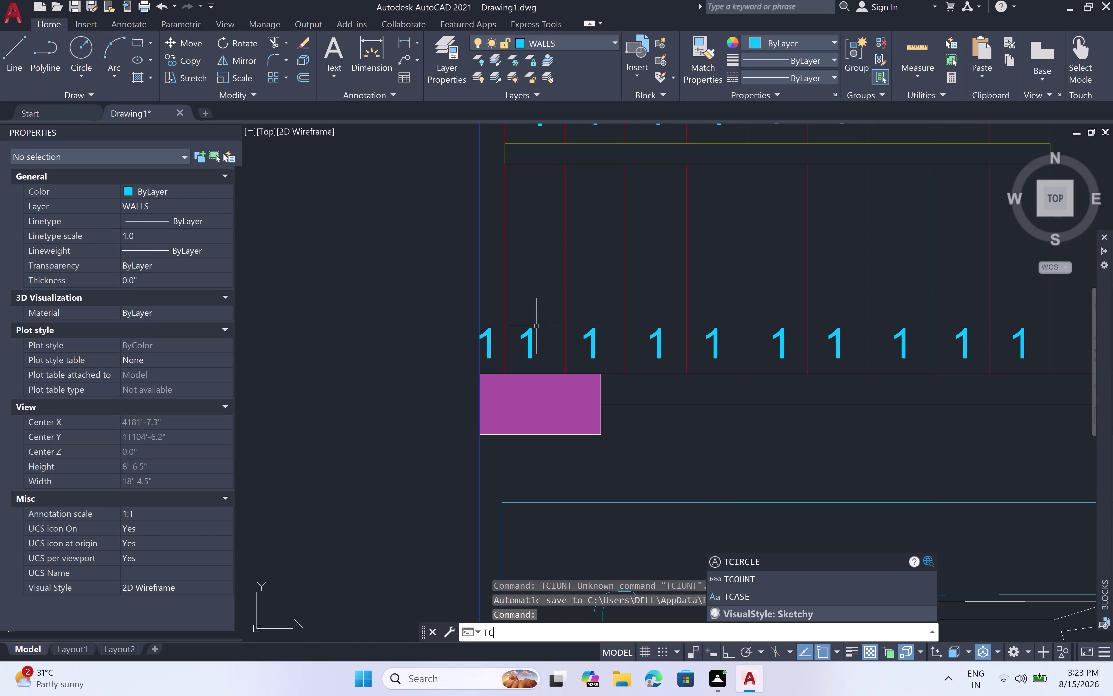
text(UN)
text(T)
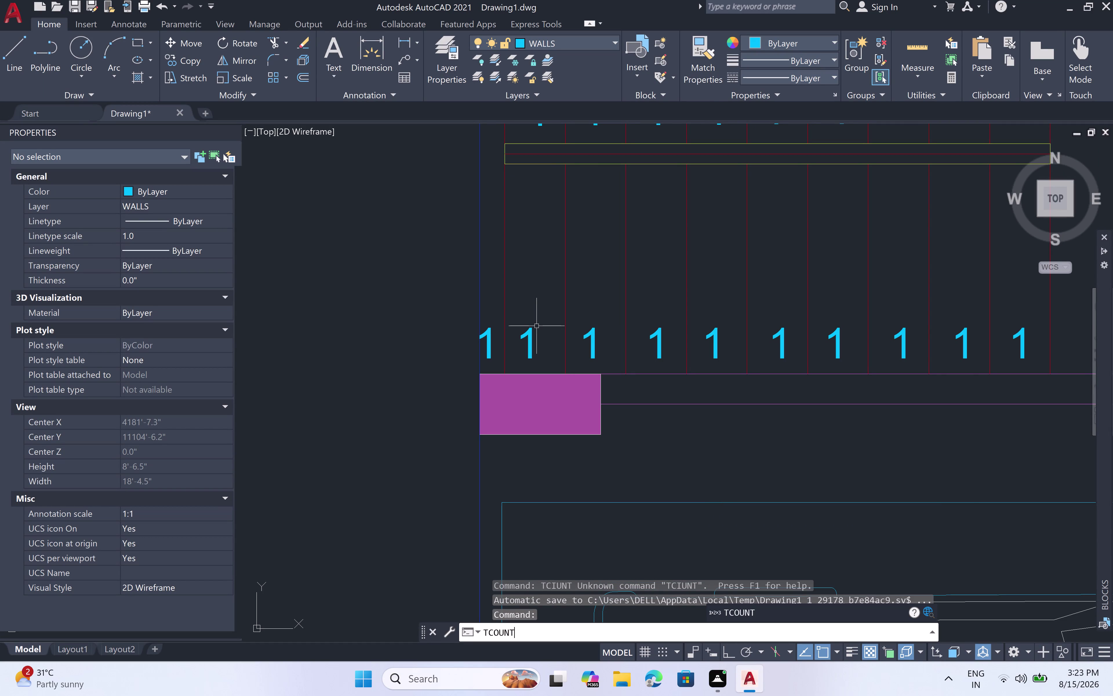
key(space)
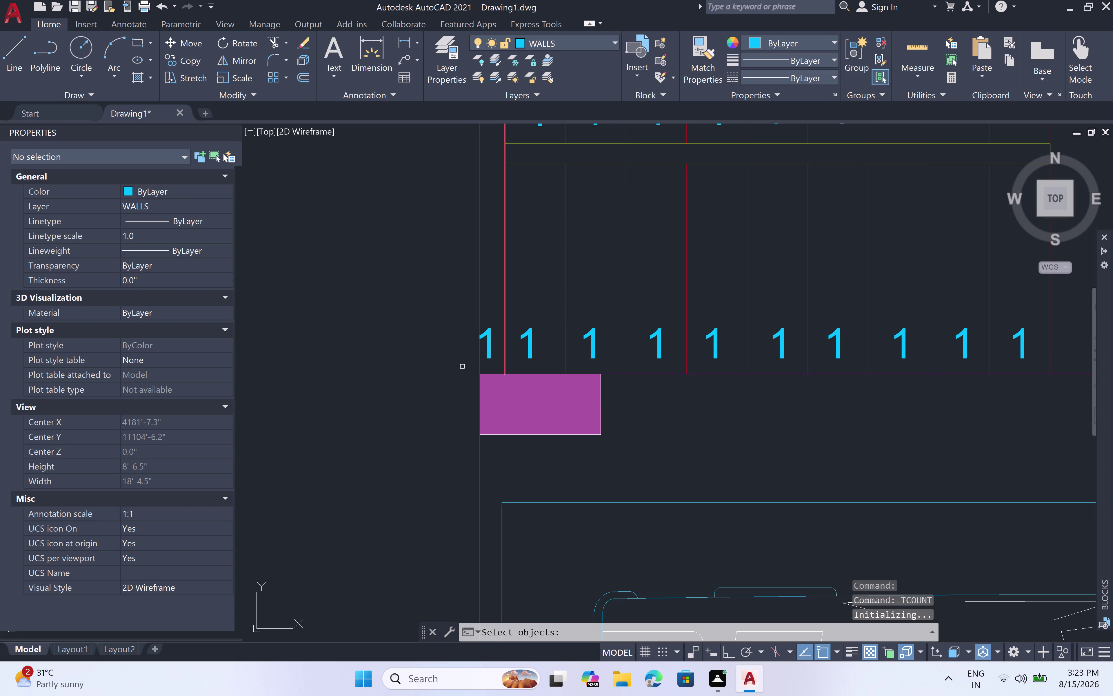
Pick the ten lower-row '1' labels in order from left to right.
double_click(488, 348)
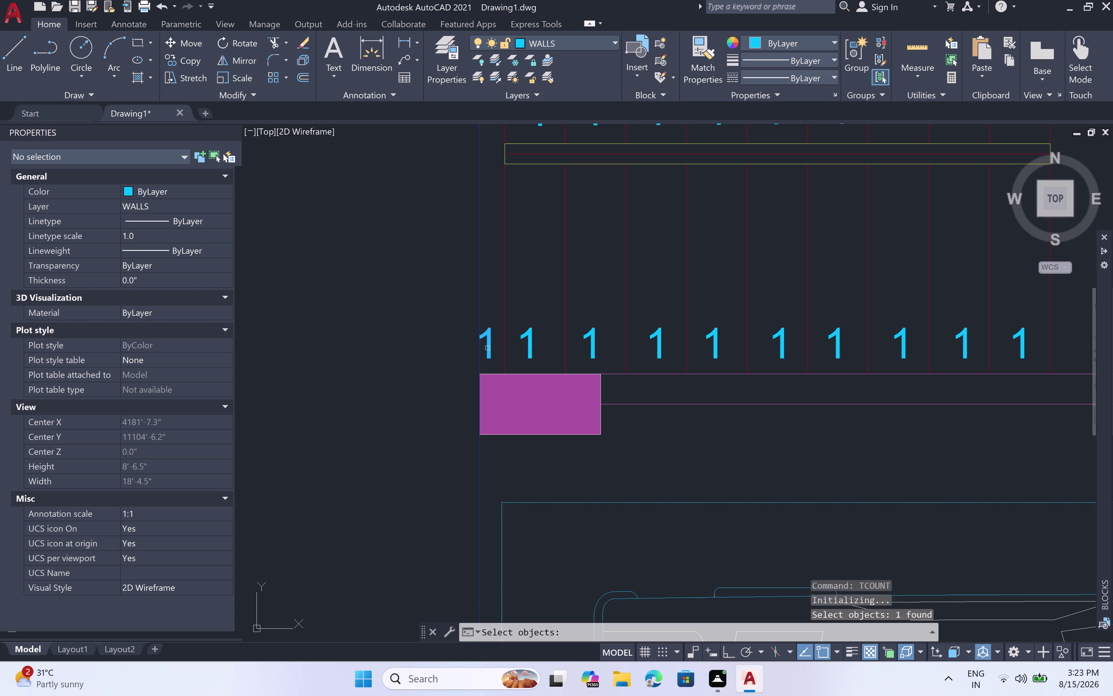
click(530, 351)
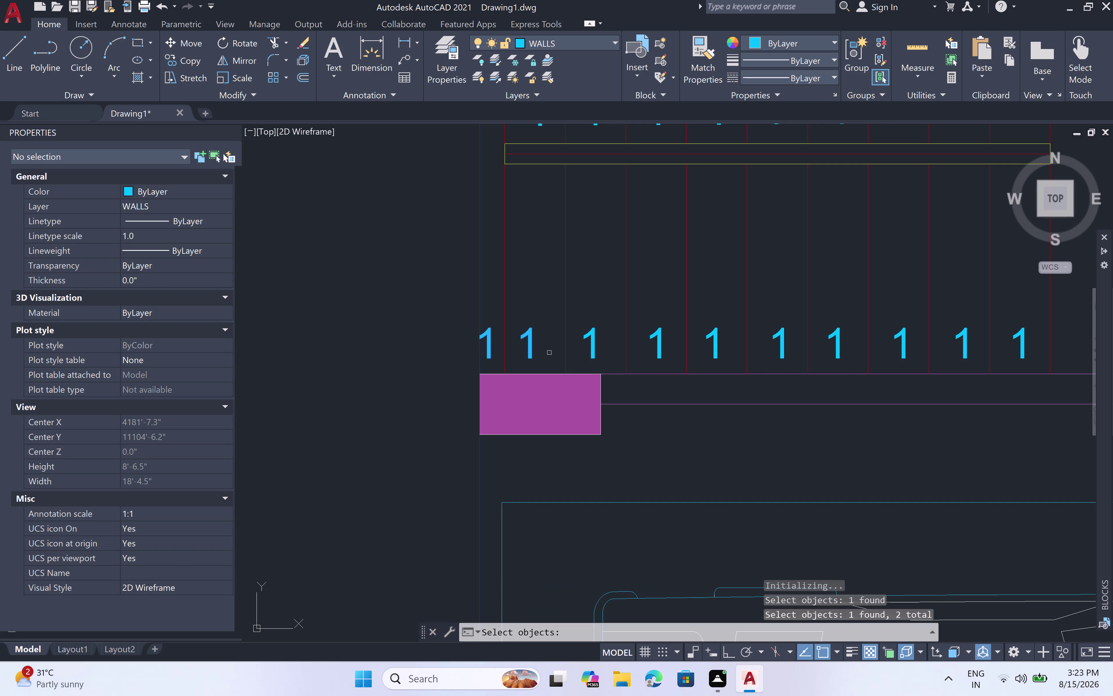
click(597, 352)
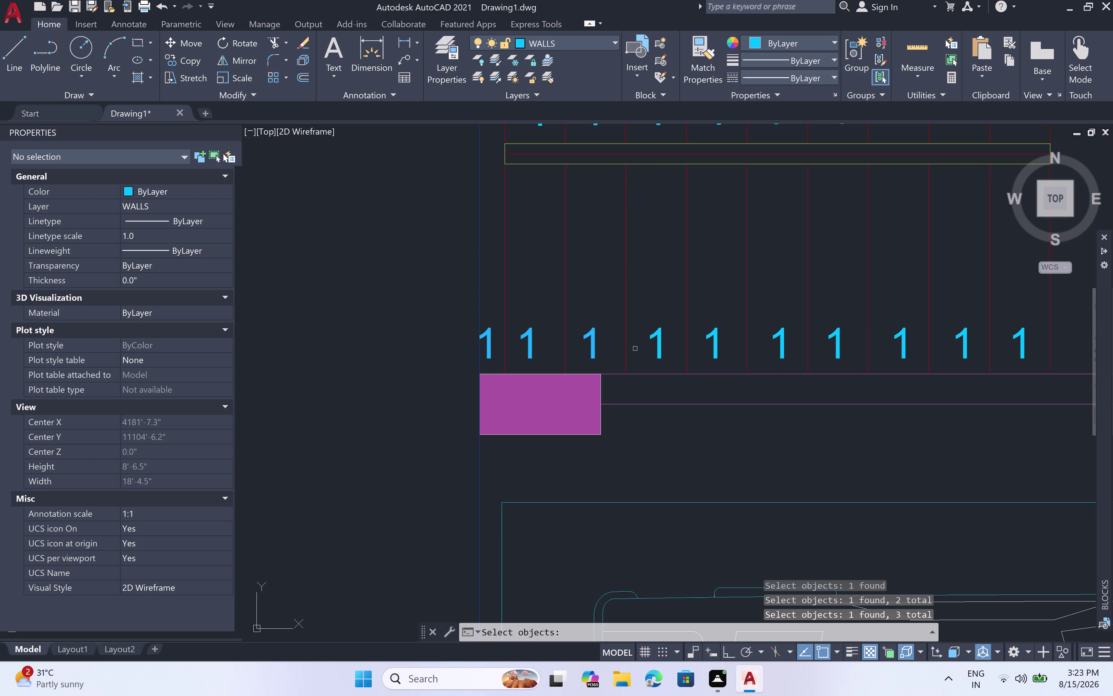
triple_click(658, 348)
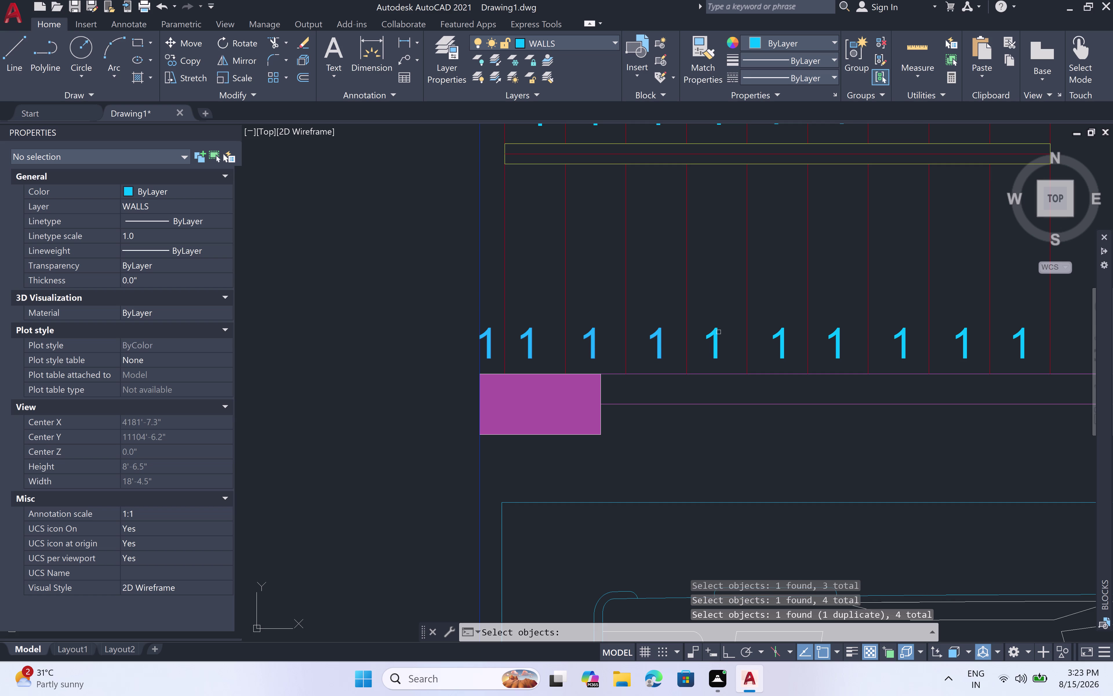
click(717, 335)
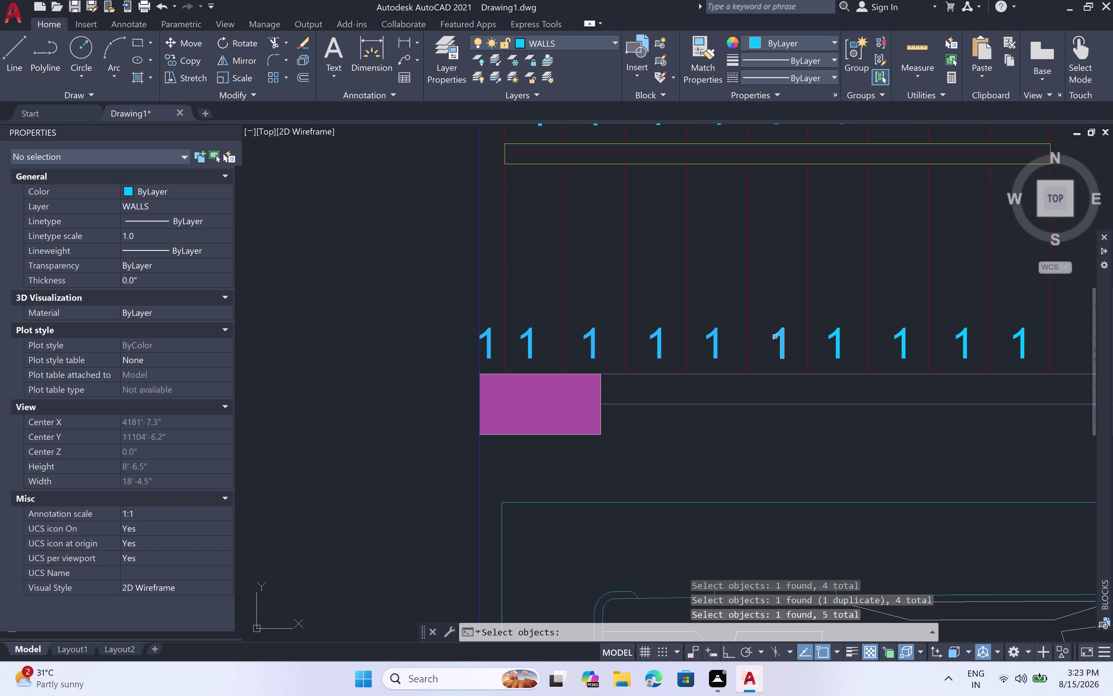
click(781, 340)
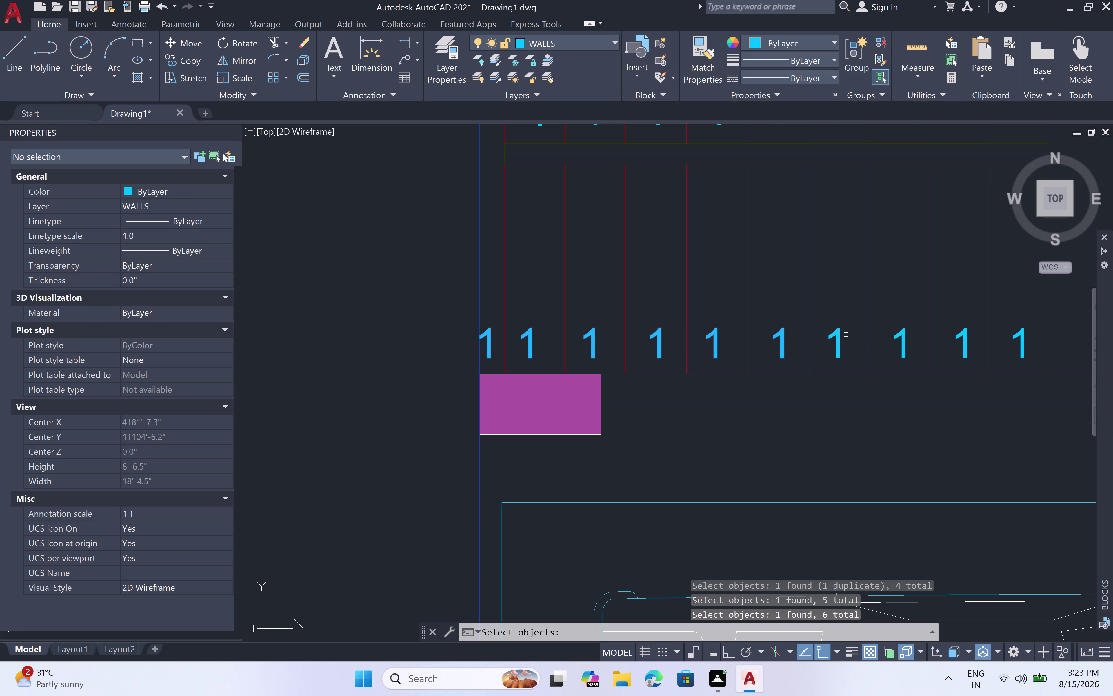
click(841, 335)
click(896, 335)
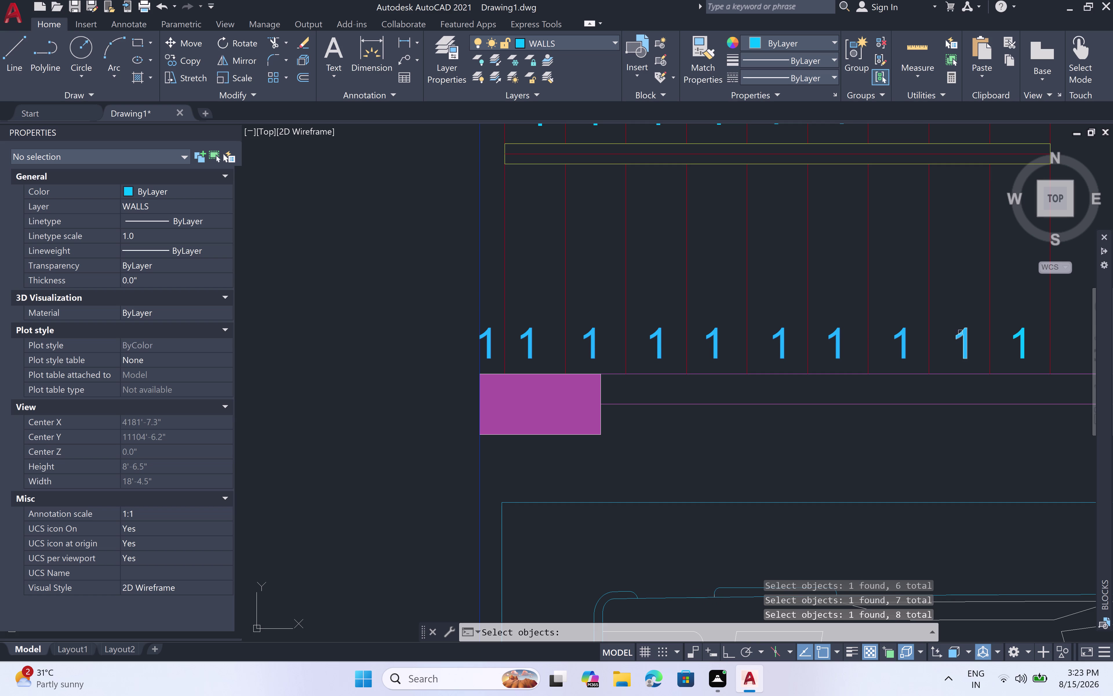
click(964, 333)
click(1024, 333)
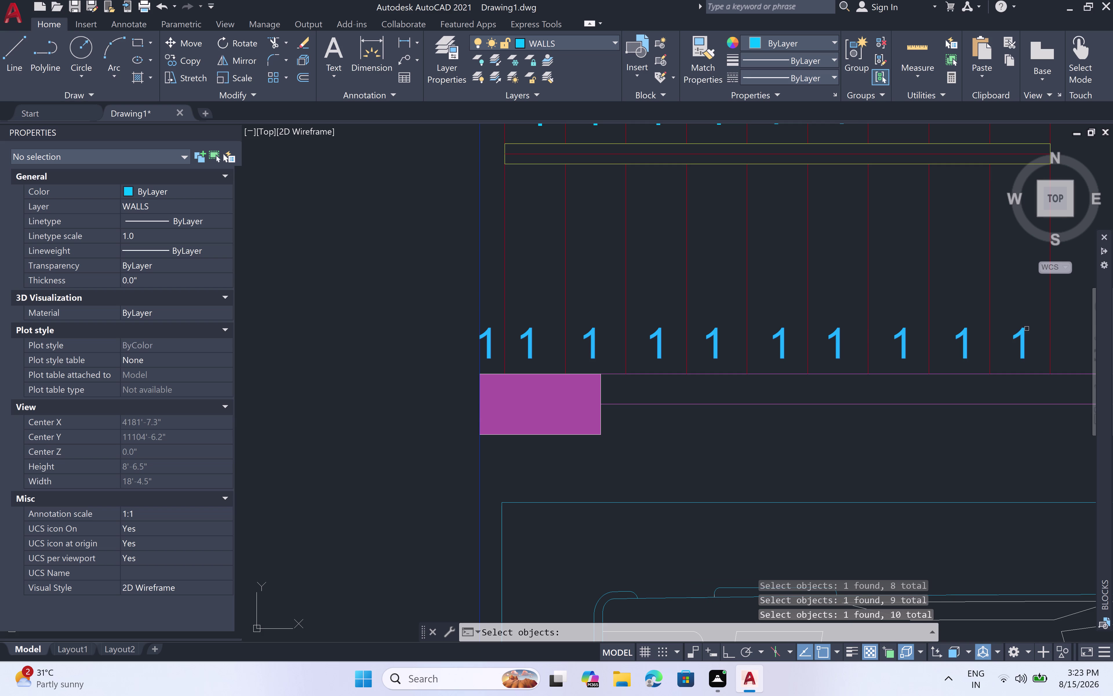
Pan to the upper row and pick its '1' labels in order.
scroll(down, 3)
middle_drag(1042, 319, 849, 427)
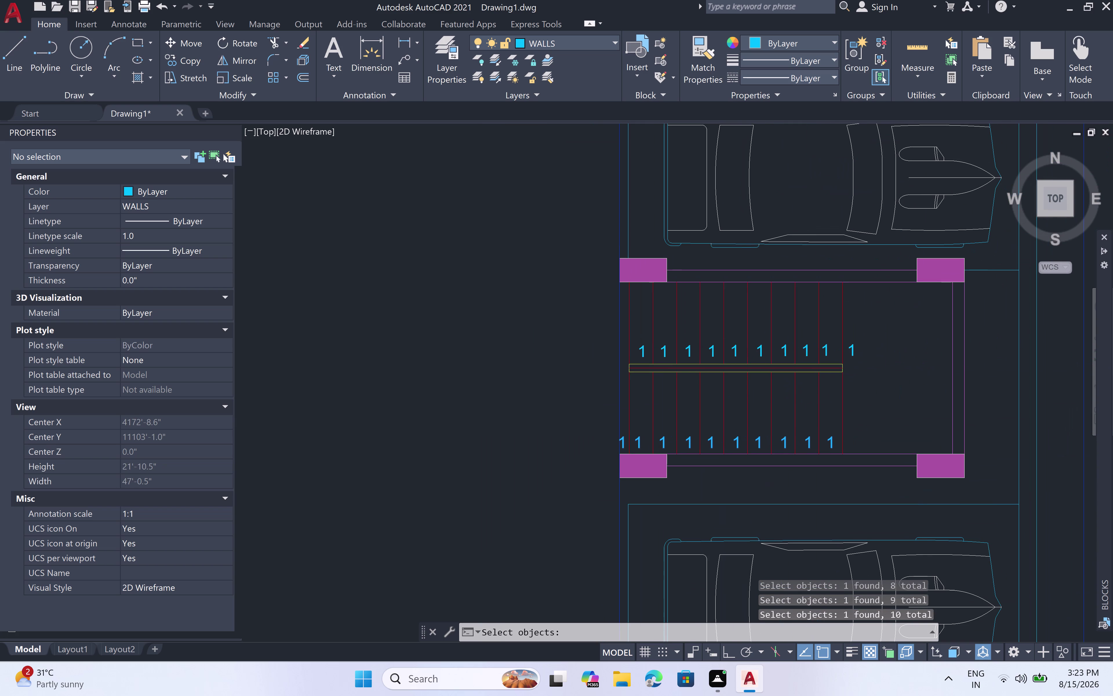
scroll(up, 3)
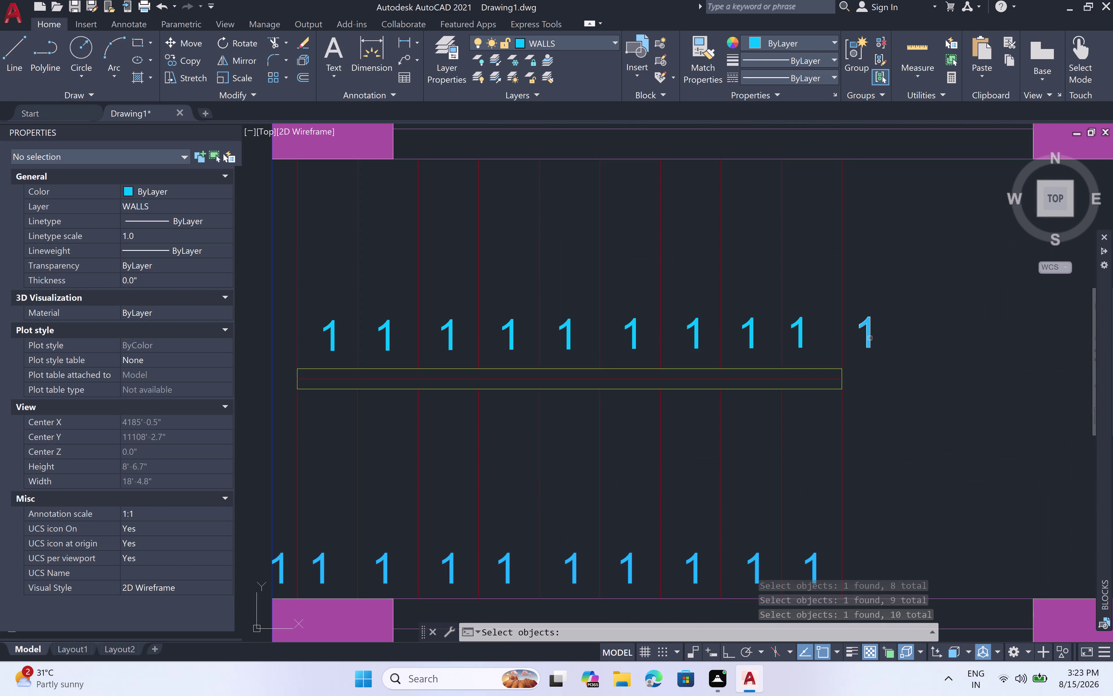
double_click(870, 338)
click(801, 346)
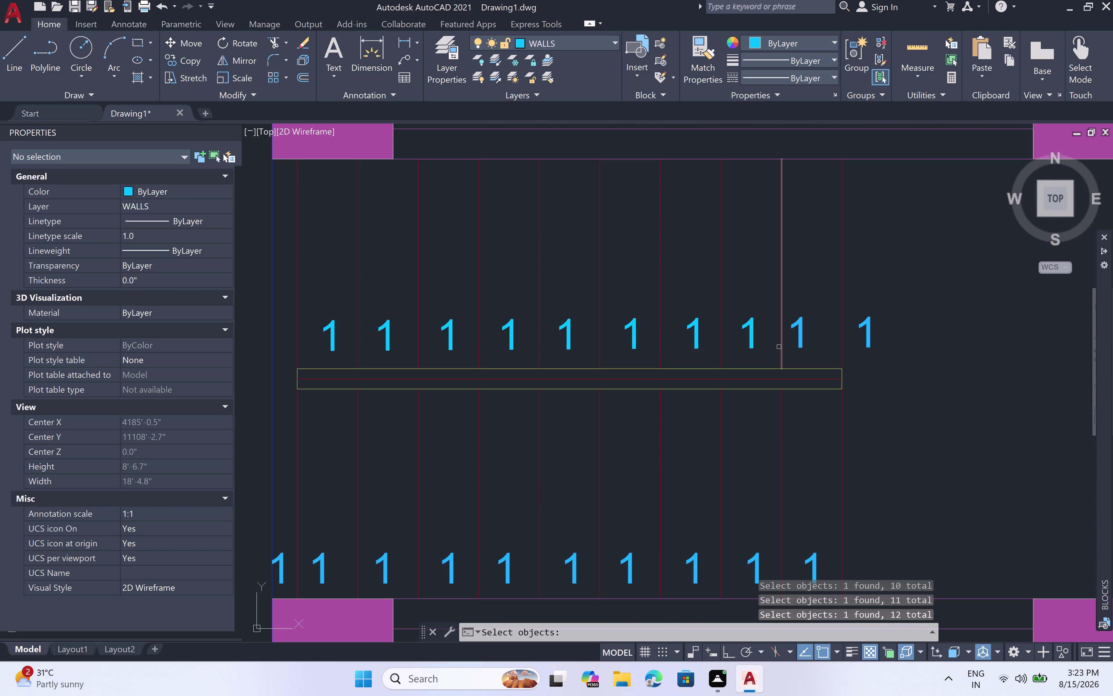
click(754, 346)
click(700, 347)
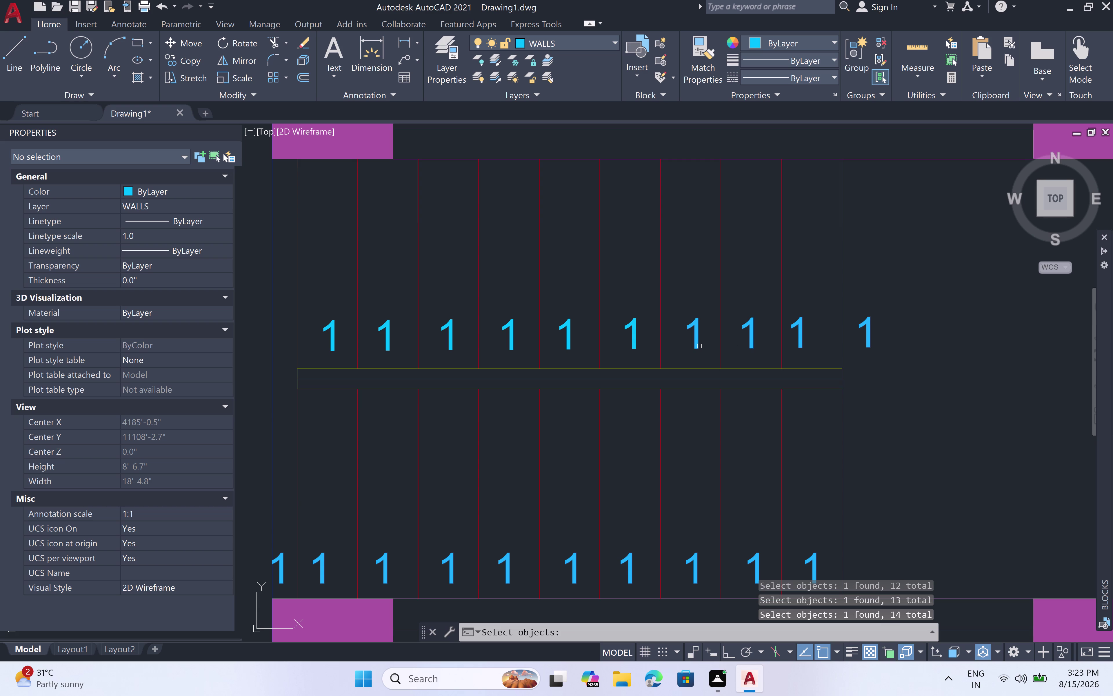
click(637, 345)
click(573, 346)
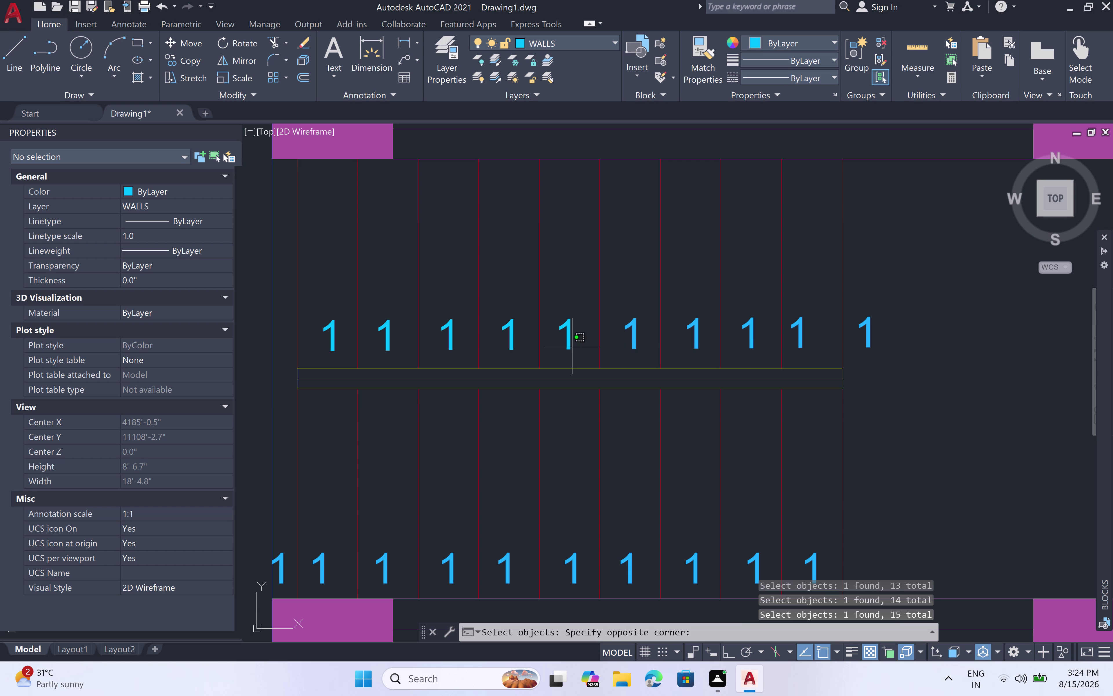
click(523, 347)
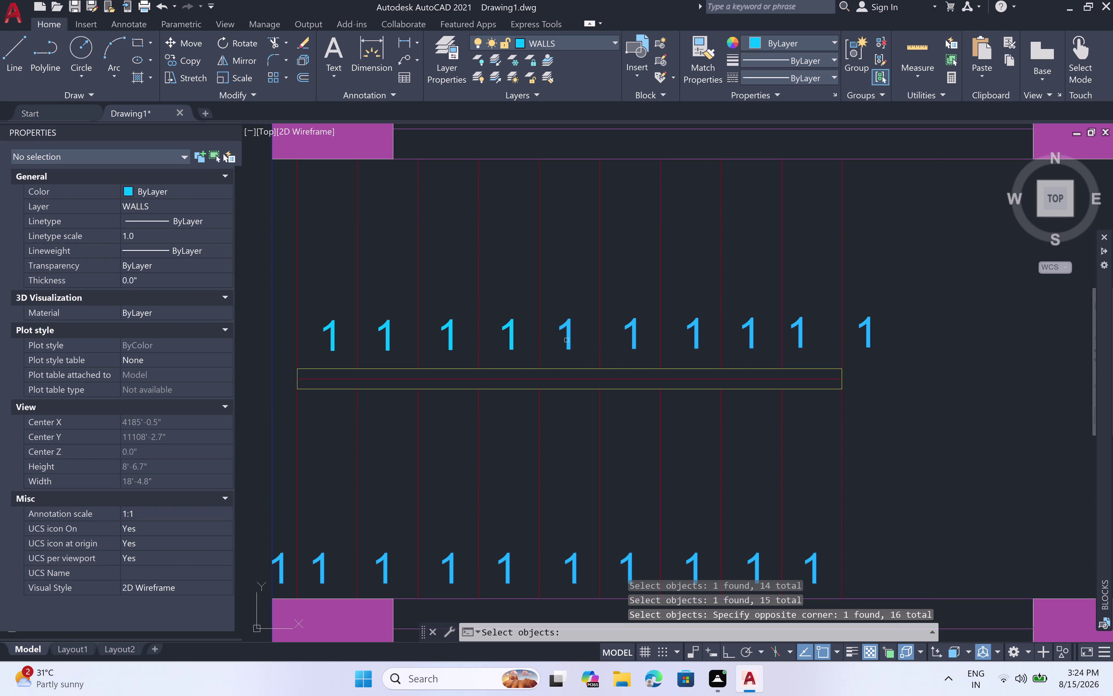
click(567, 340)
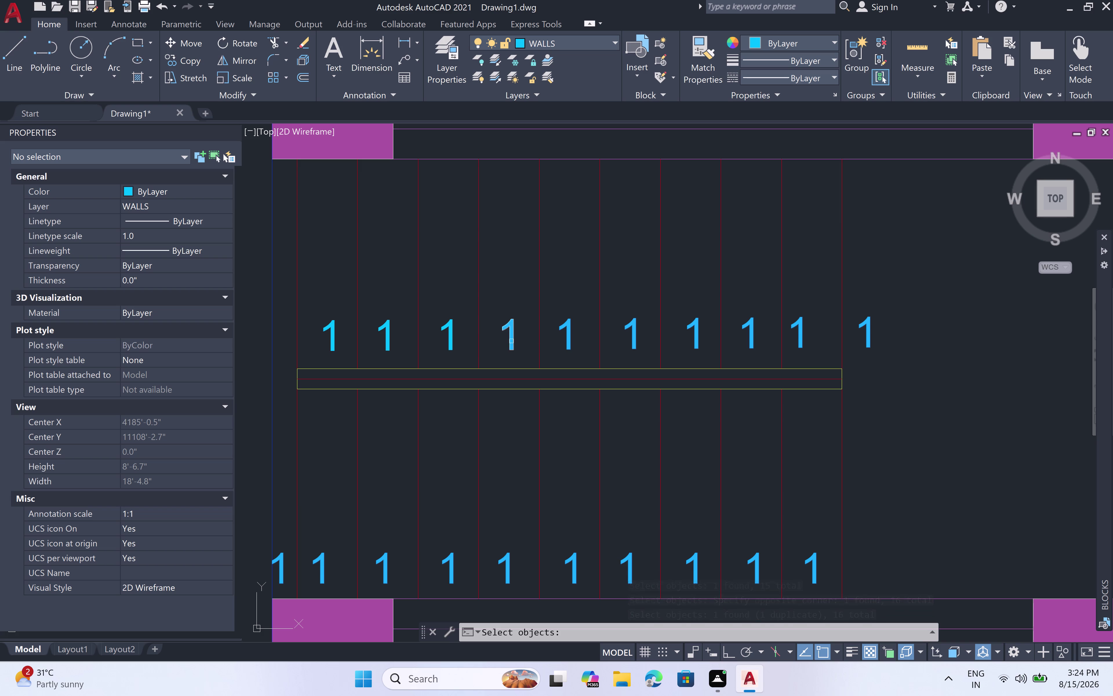
click(513, 342)
click(448, 341)
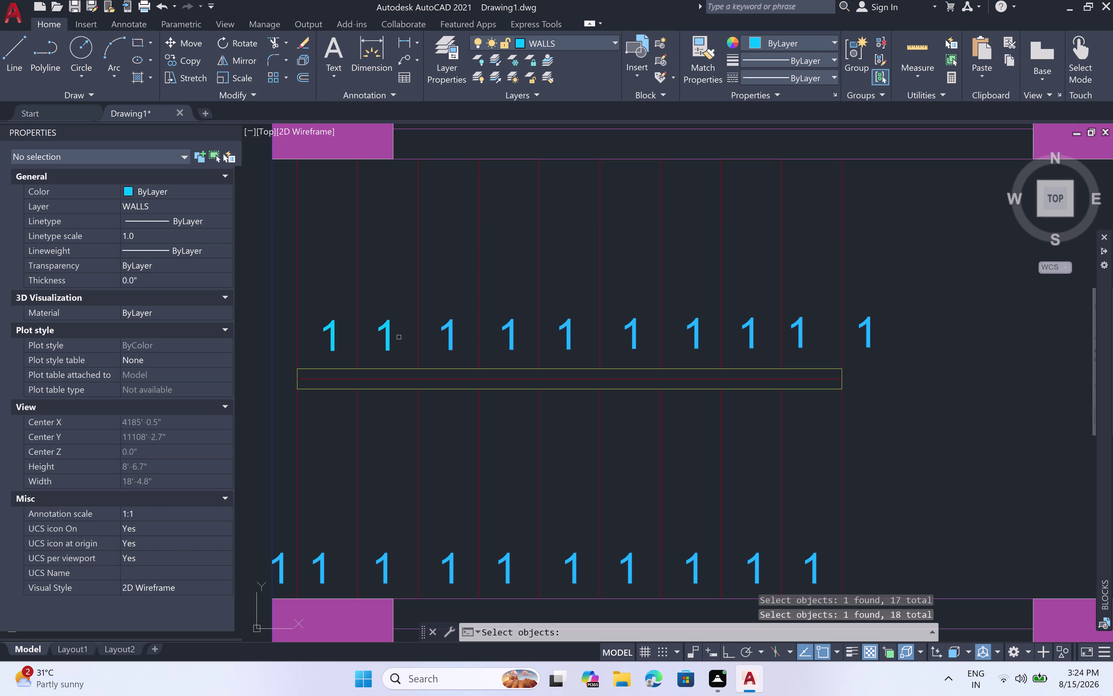
click(389, 341)
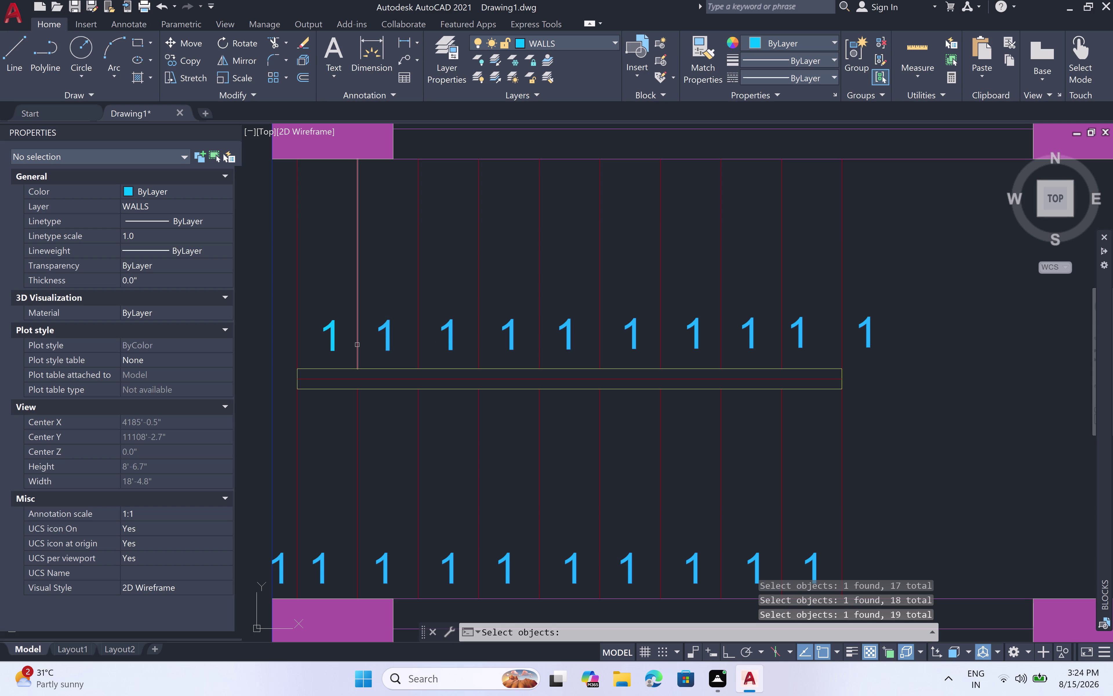
click(333, 349)
Number the picked labels by select order, starting at 1 with increment 1, overwriting the text.
key(space)
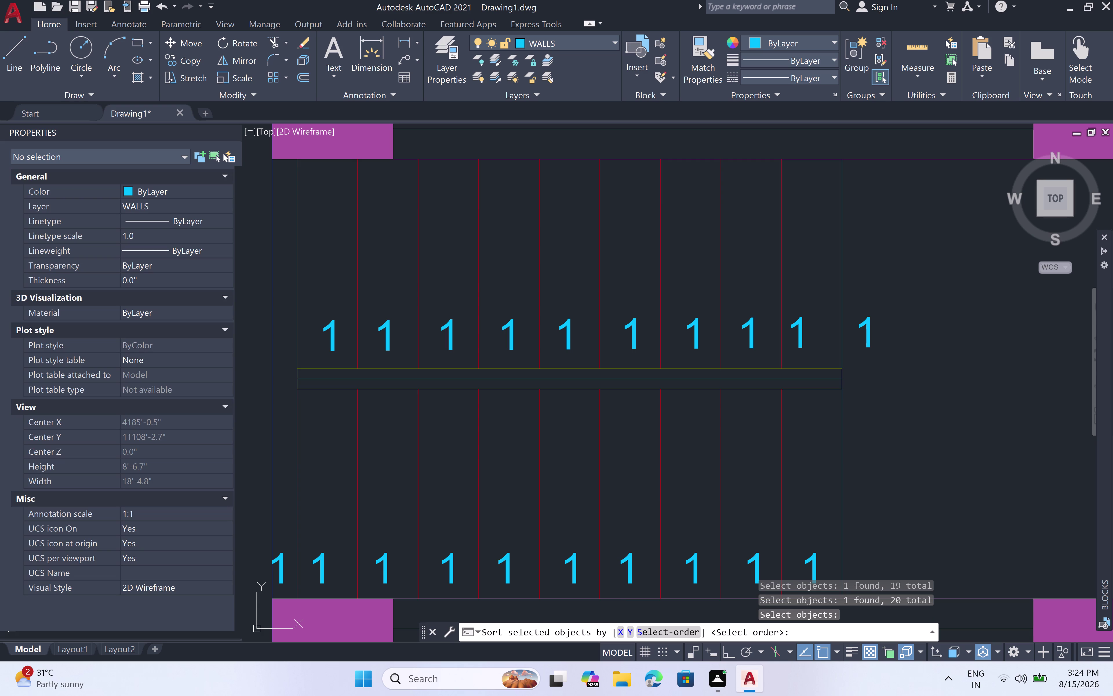
key(space)
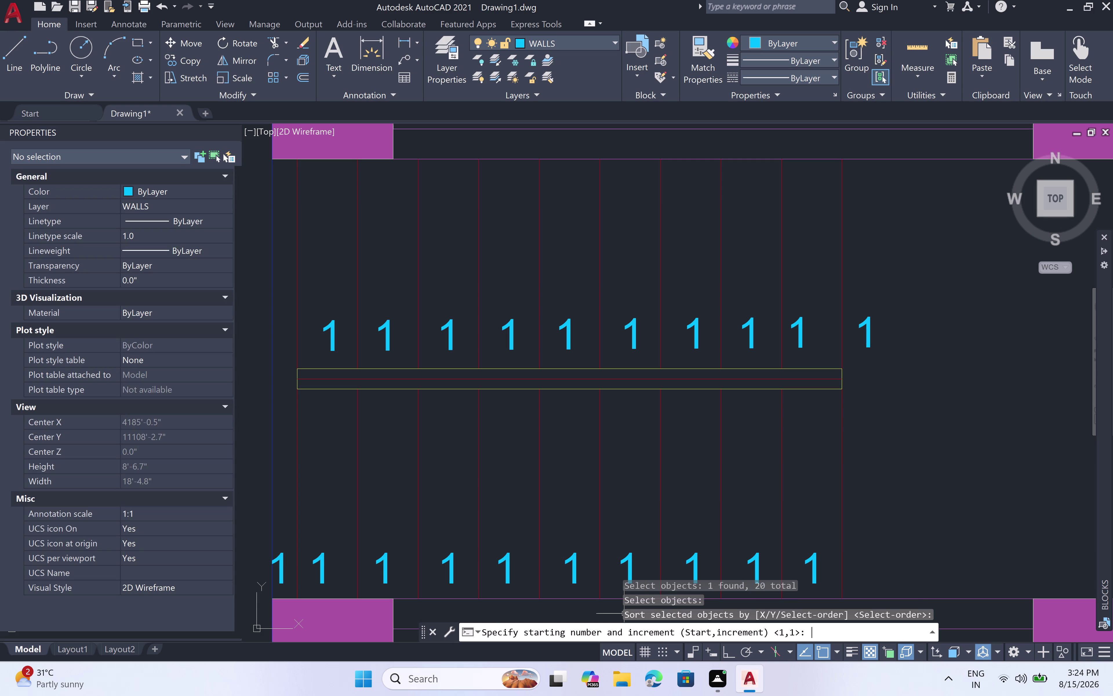
key(space)
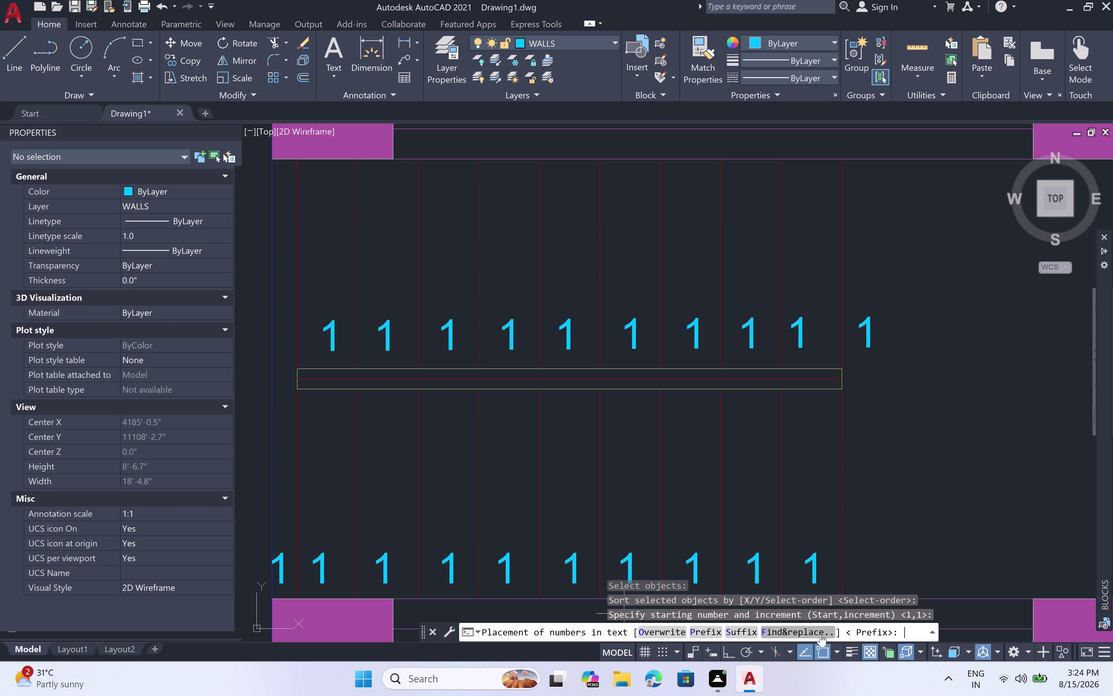
click(664, 634)
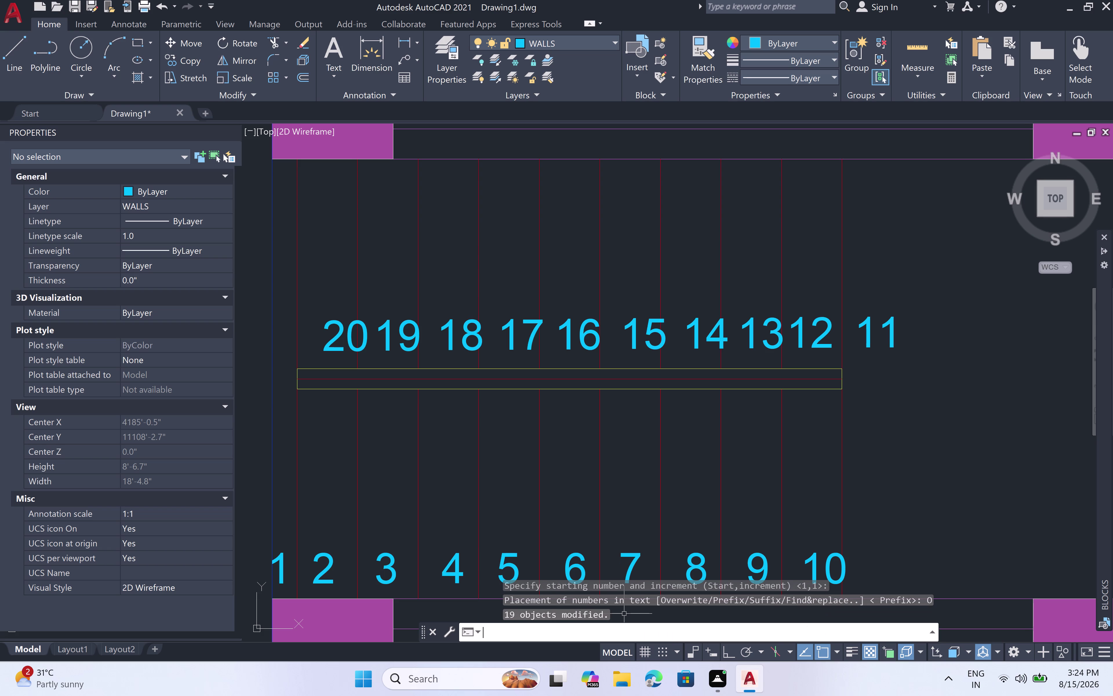
key(space)
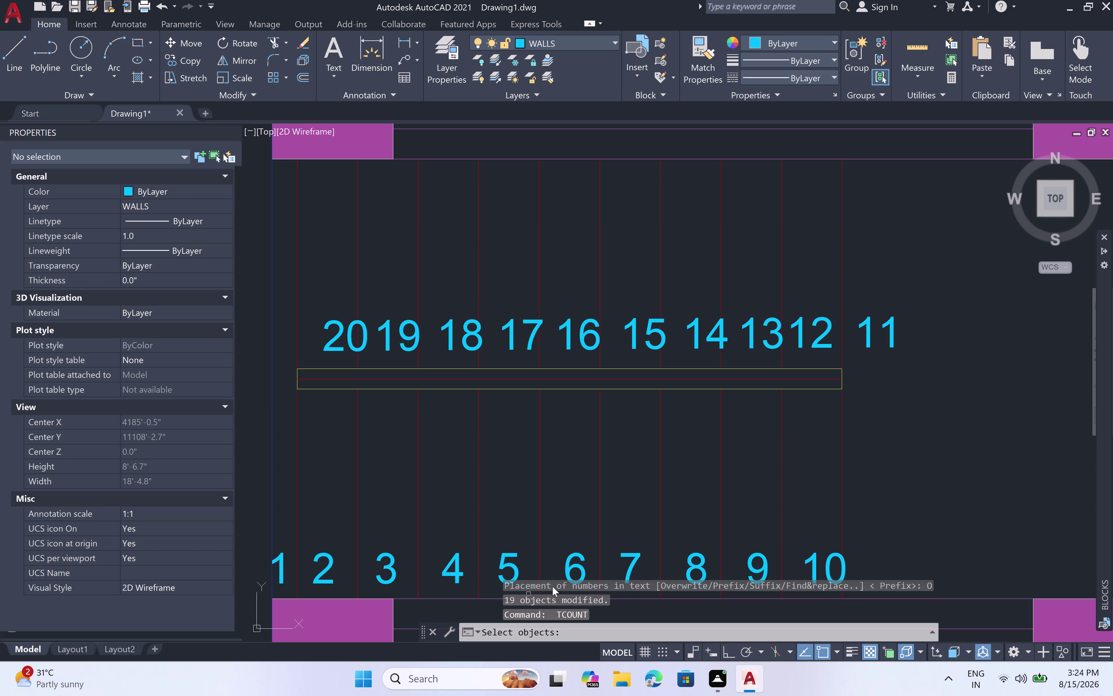
Cancel the repeated TCOUNT and select all tread numbers using Select Similar.
scroll(down, 3)
scroll(down, 3)
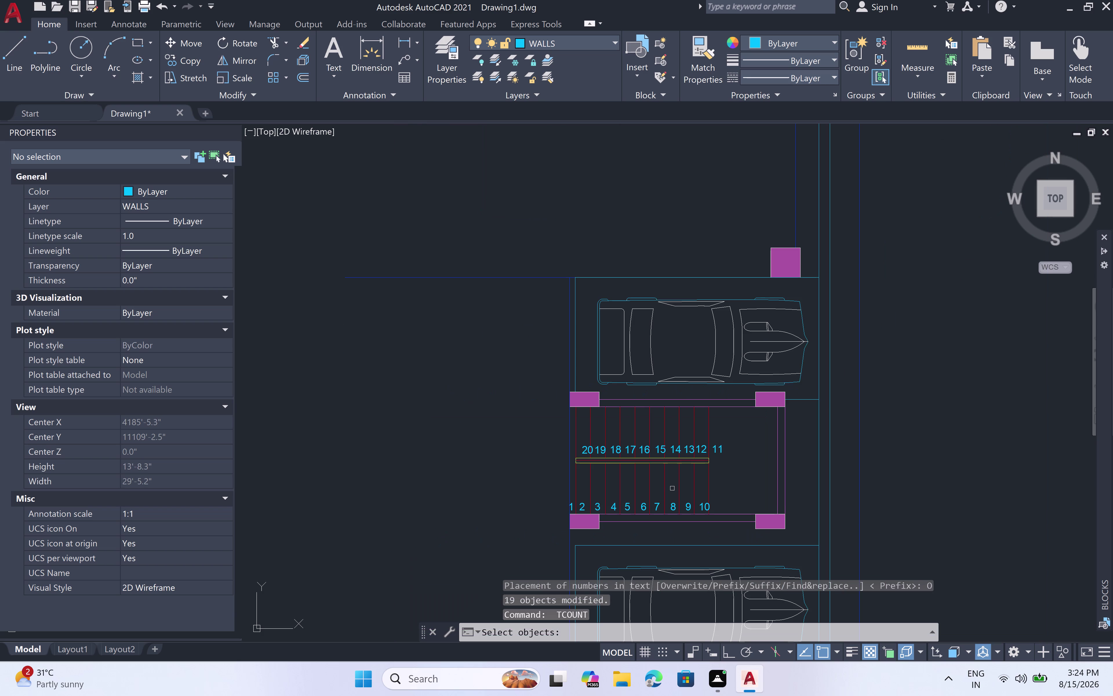
scroll(up, 3)
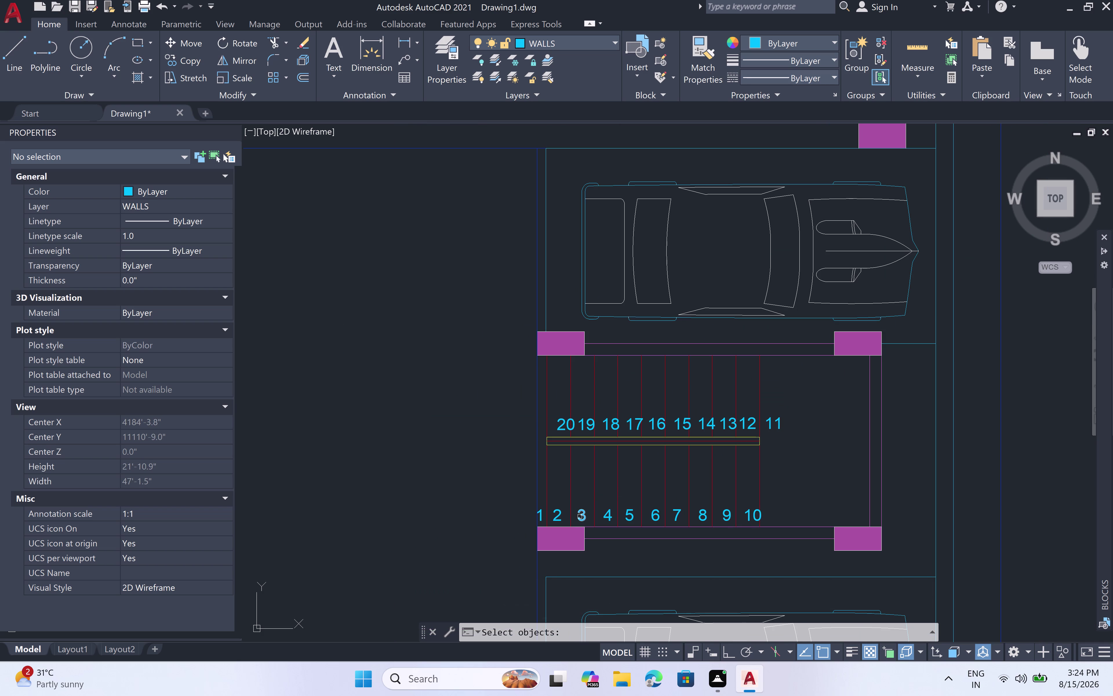
key(Escape)
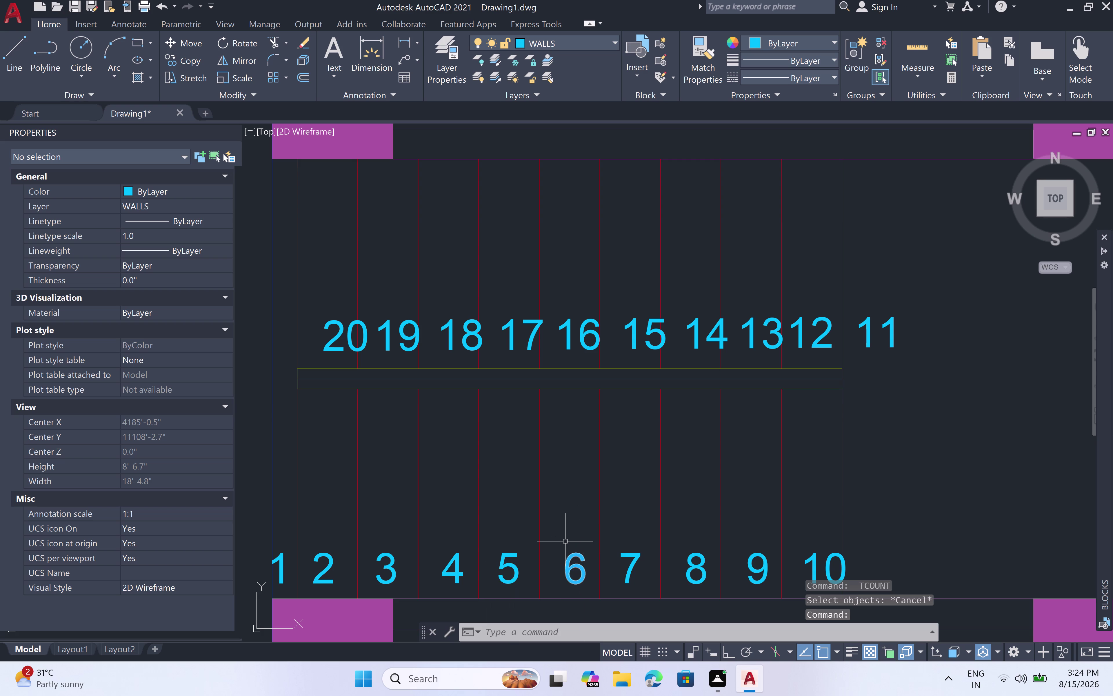
scroll(down, 3)
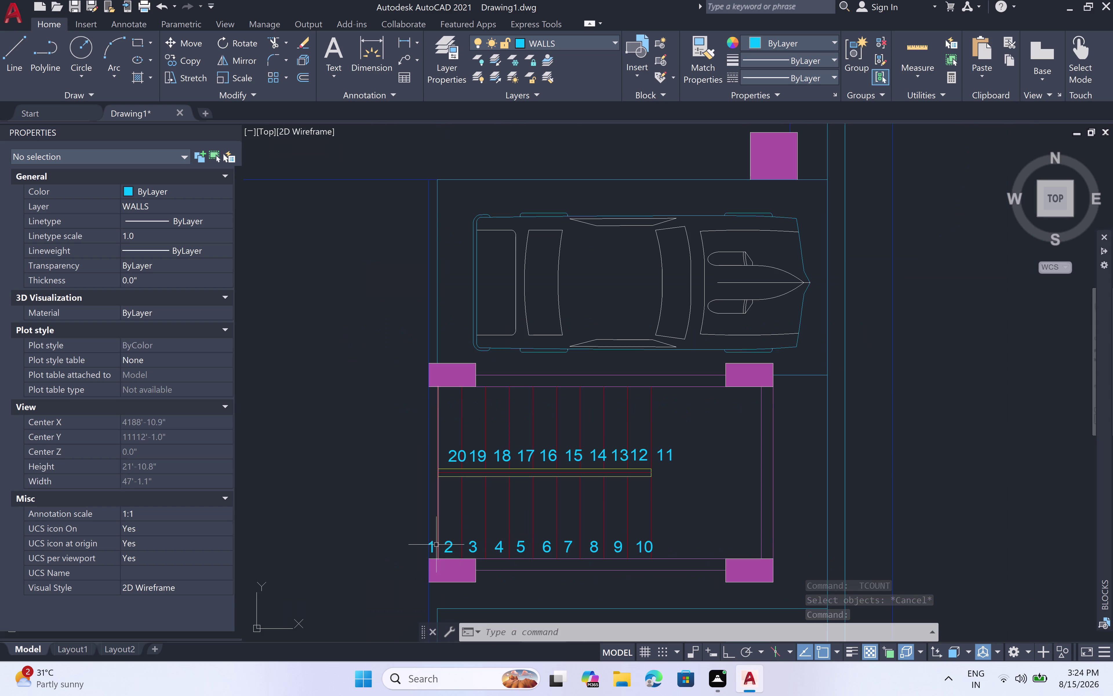
scroll(up, 3)
click(433, 545)
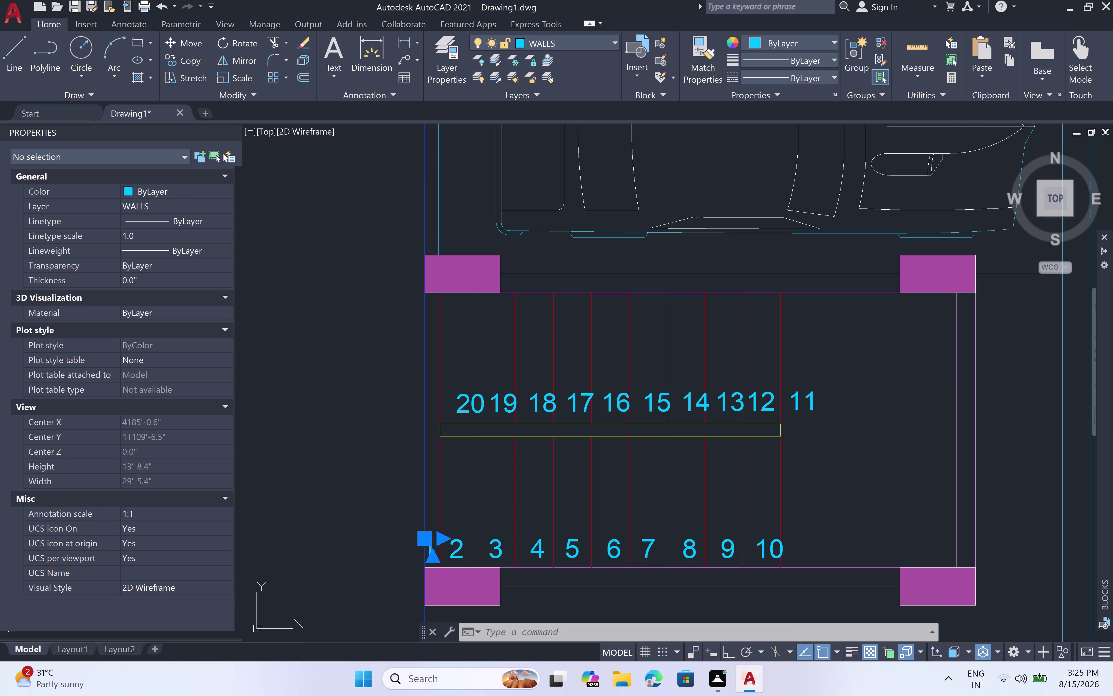
right_click(433, 545)
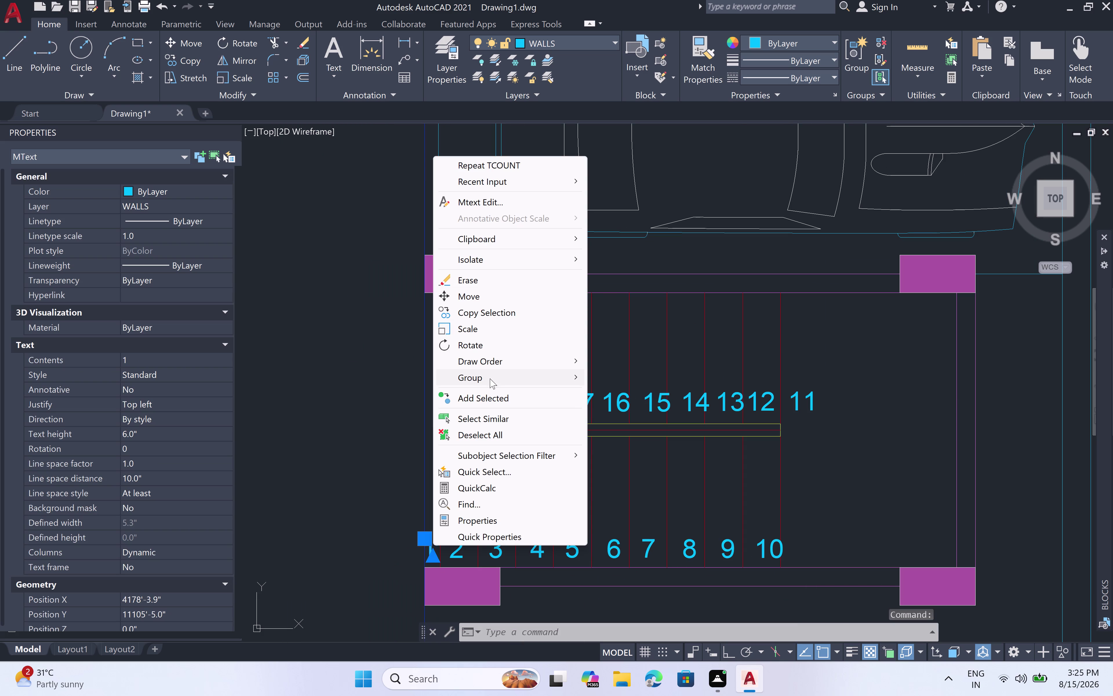
click(492, 417)
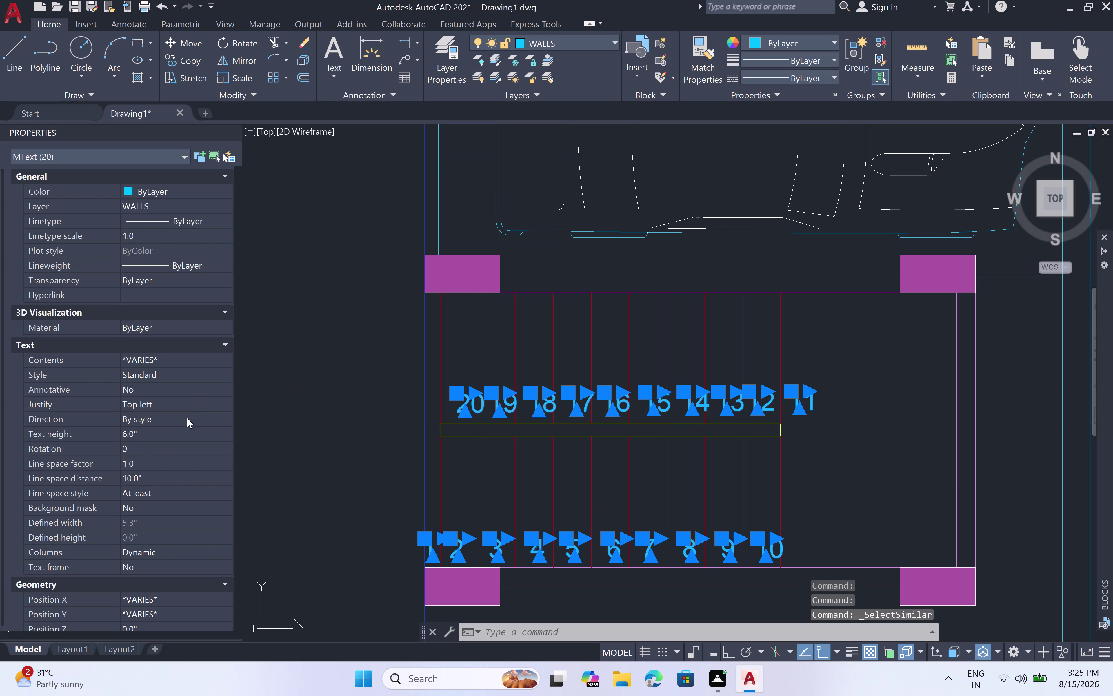
Set the selected tread numbers' text height to 4" in Properties.
click(140, 431)
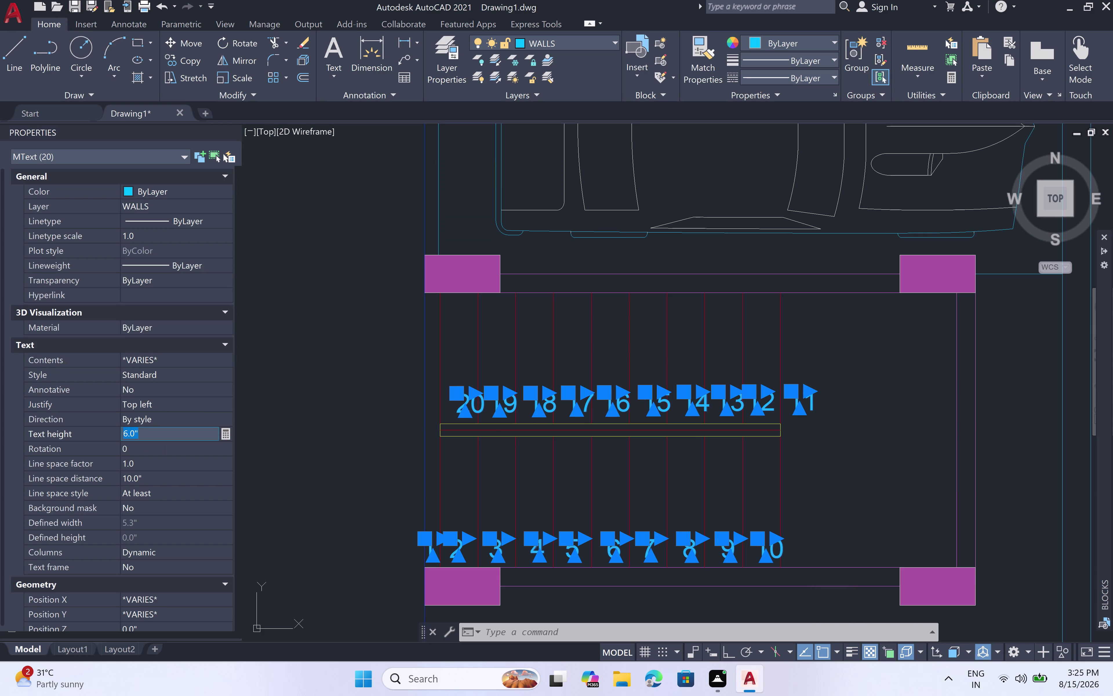
key(BackSpace)
key(4)
text(")
key(space)
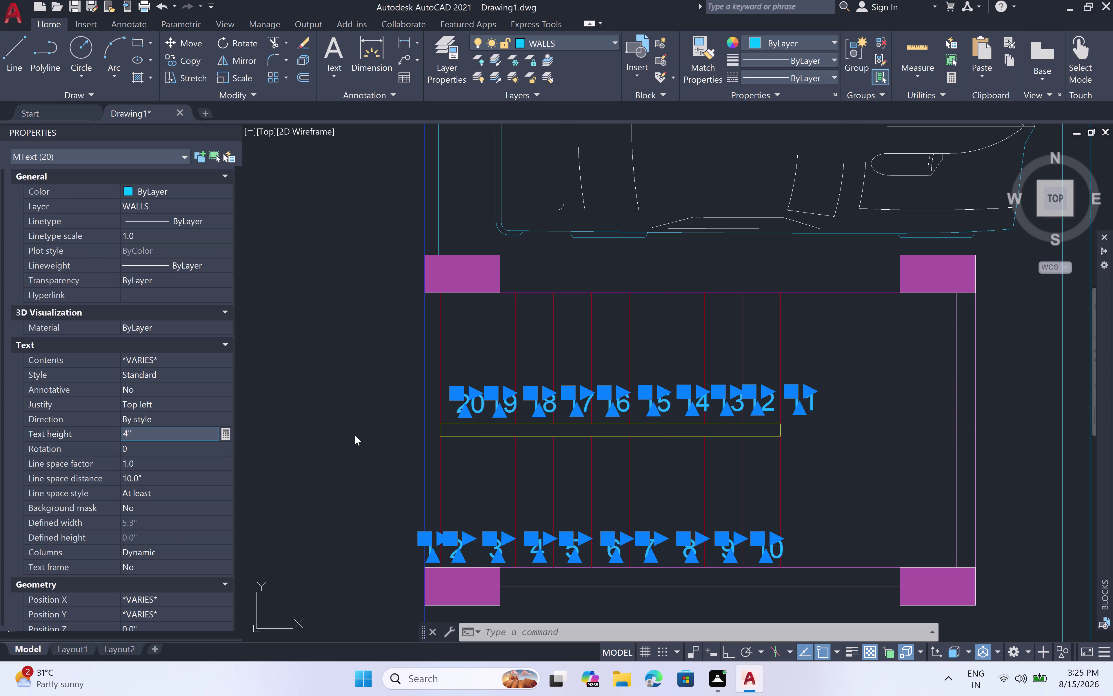
click(366, 437)
key(Escape)
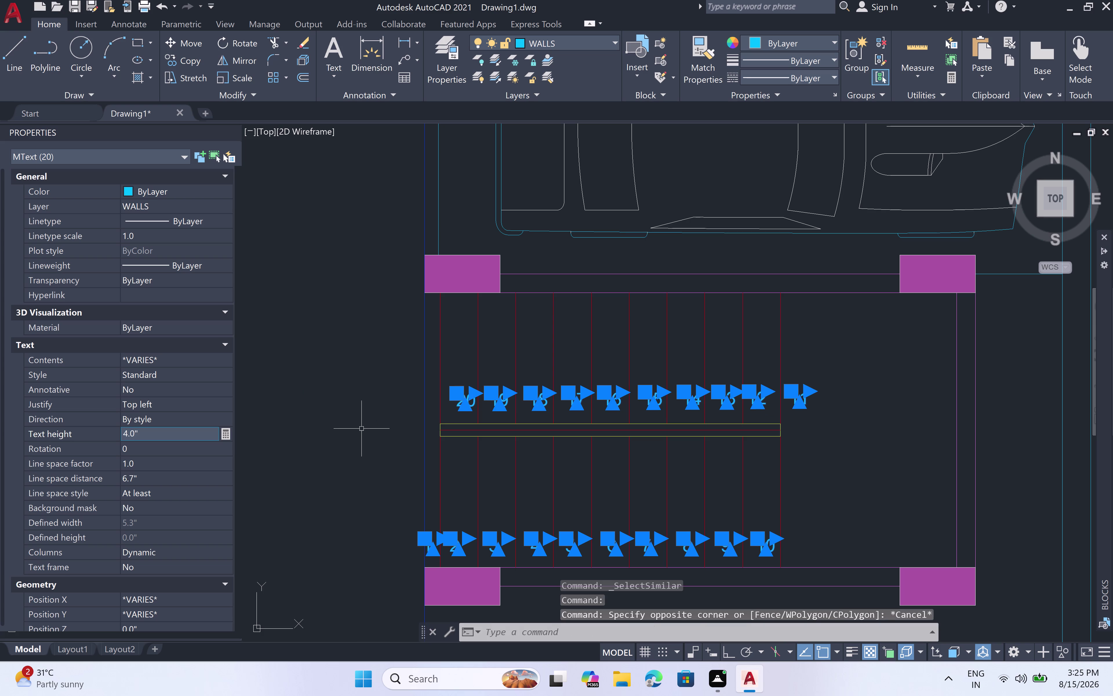
key(Escape)
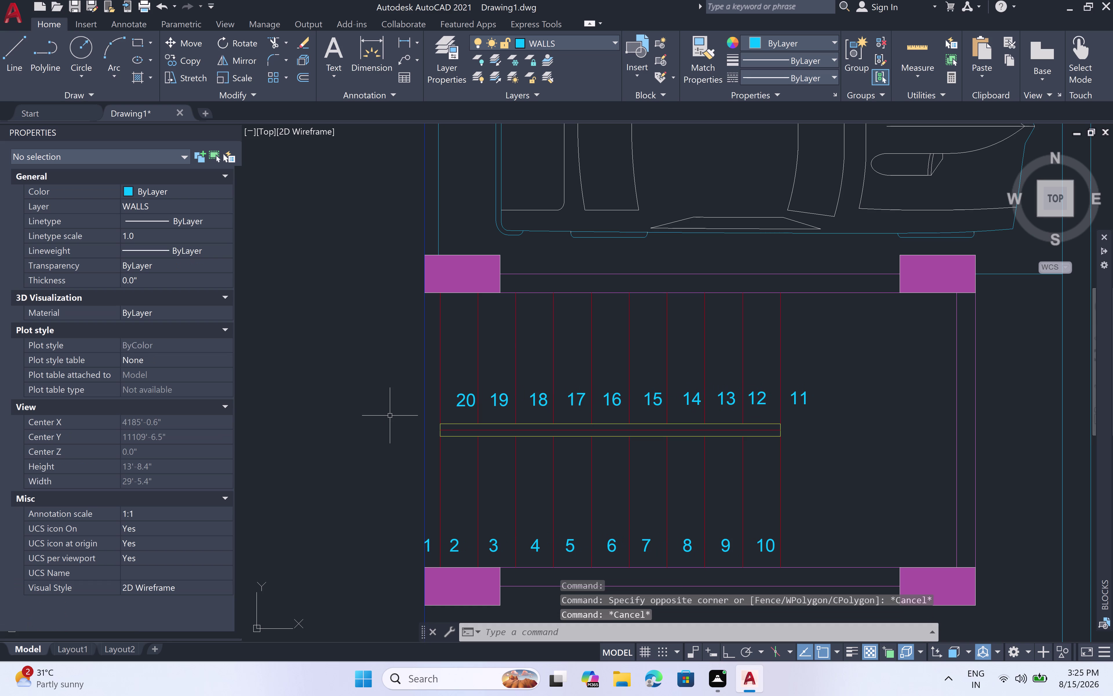
click(687, 399)
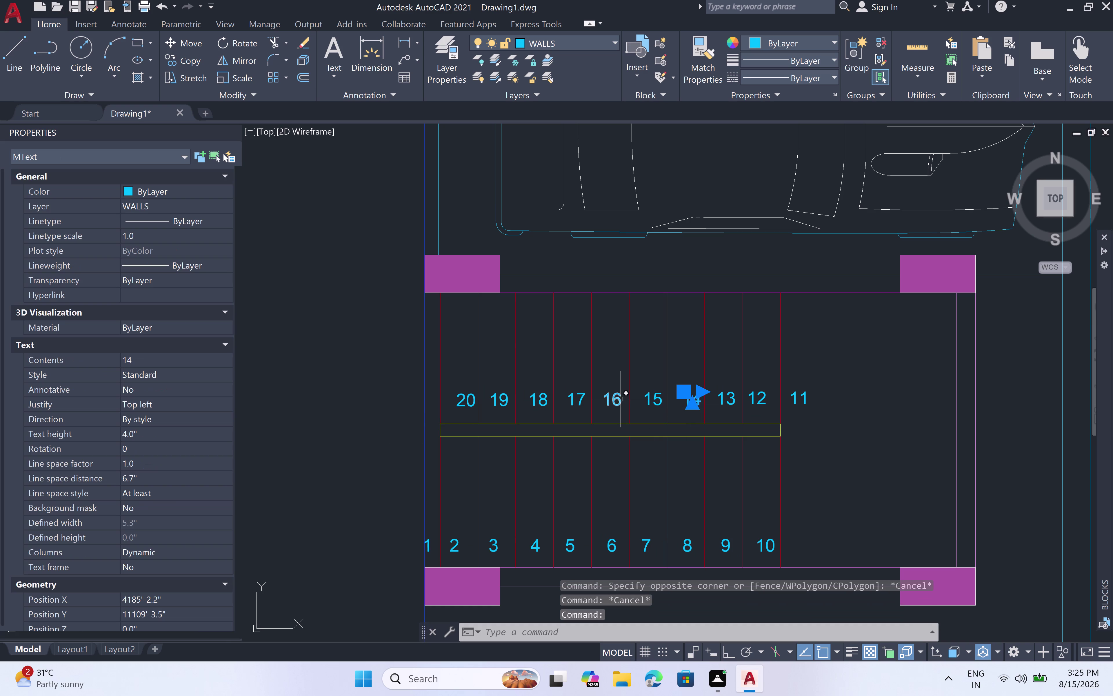
Move tread numbers 14 and 15, then nudge 15 into its tread space.
click(646, 402)
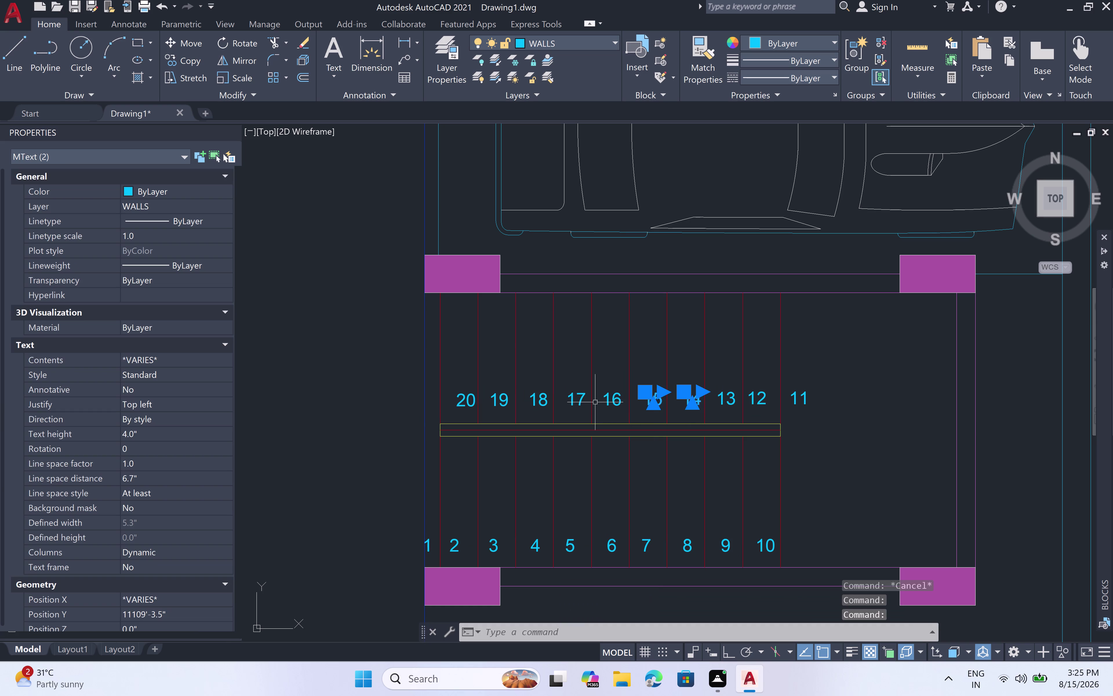
key(m)
key(space)
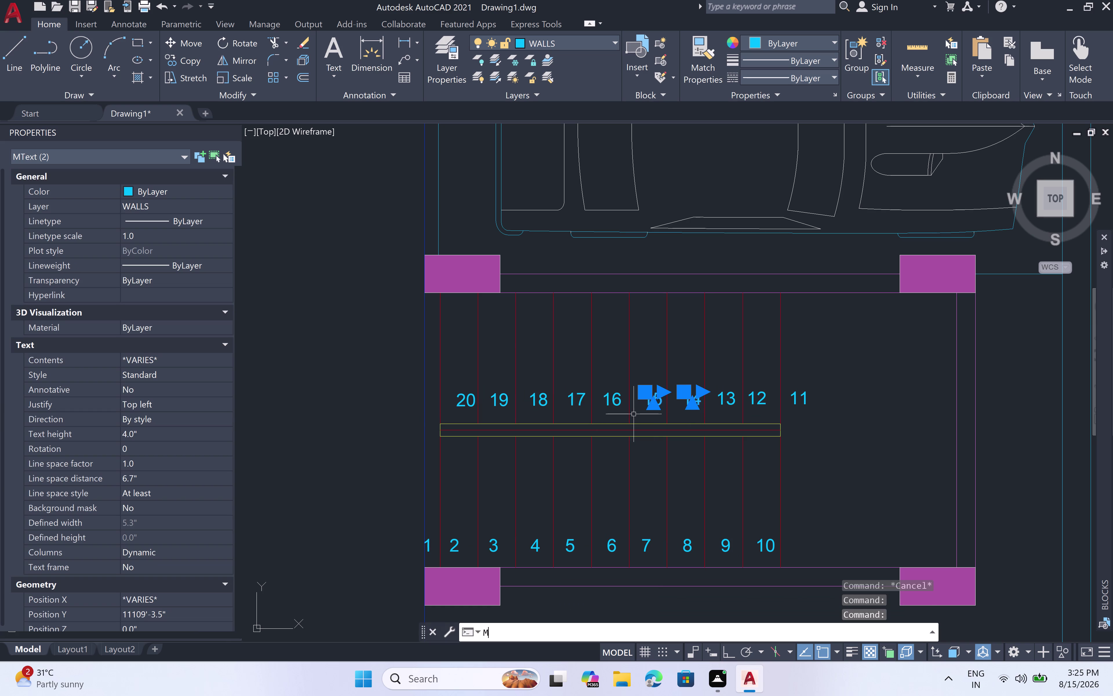
click(660, 398)
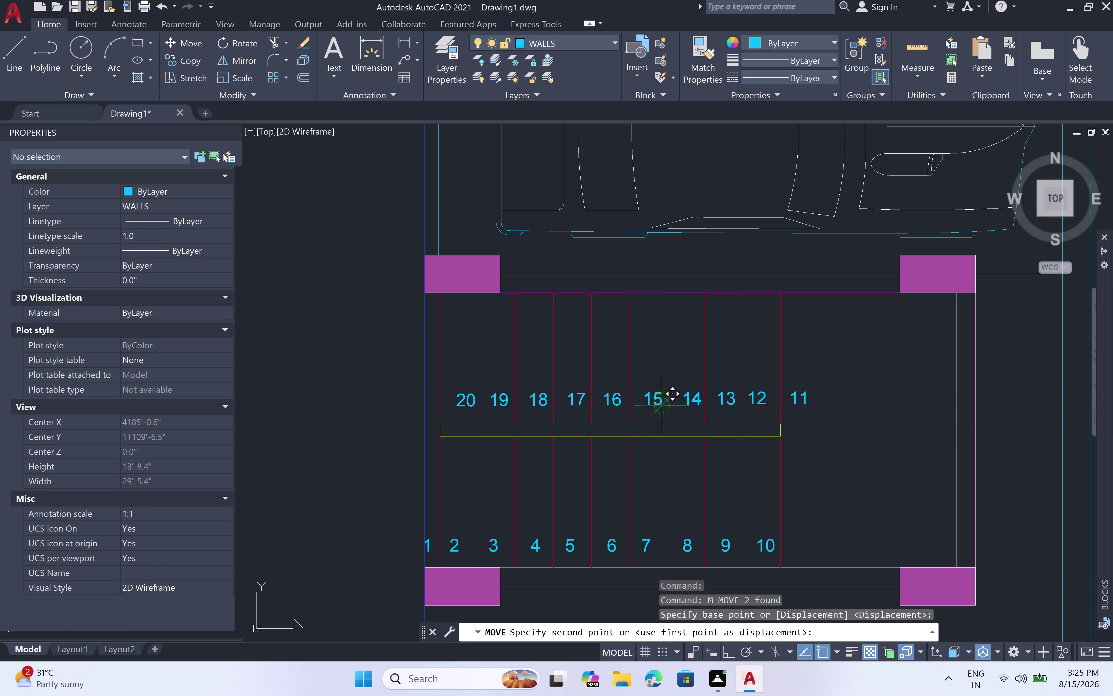
scroll(up, 3)
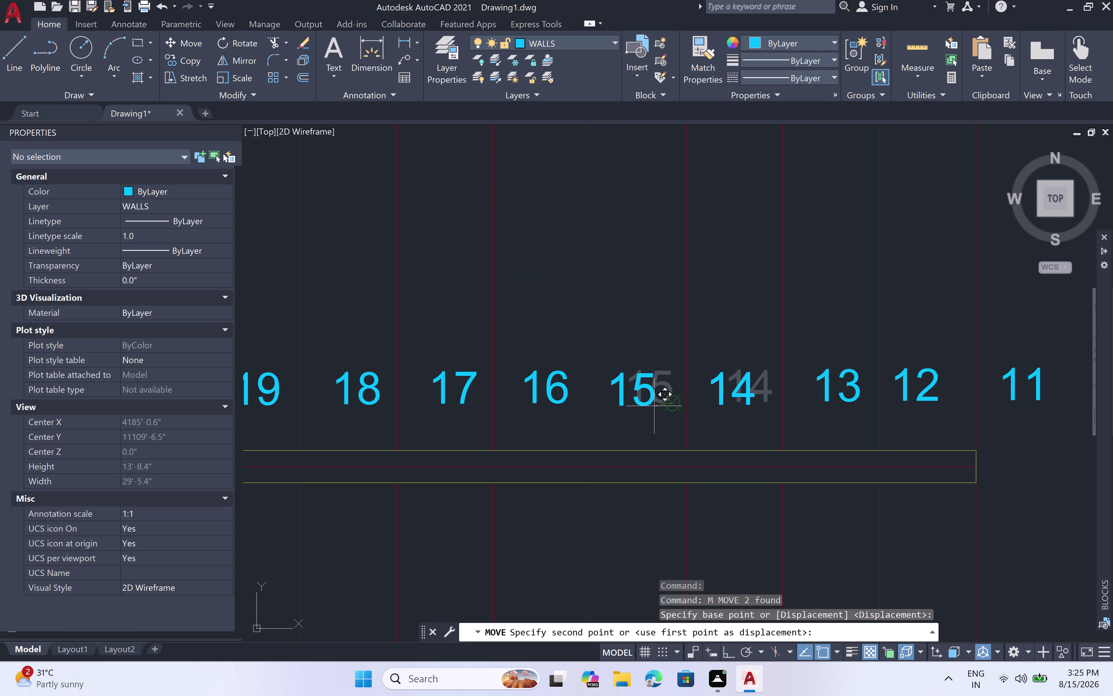
click(654, 406)
click(656, 404)
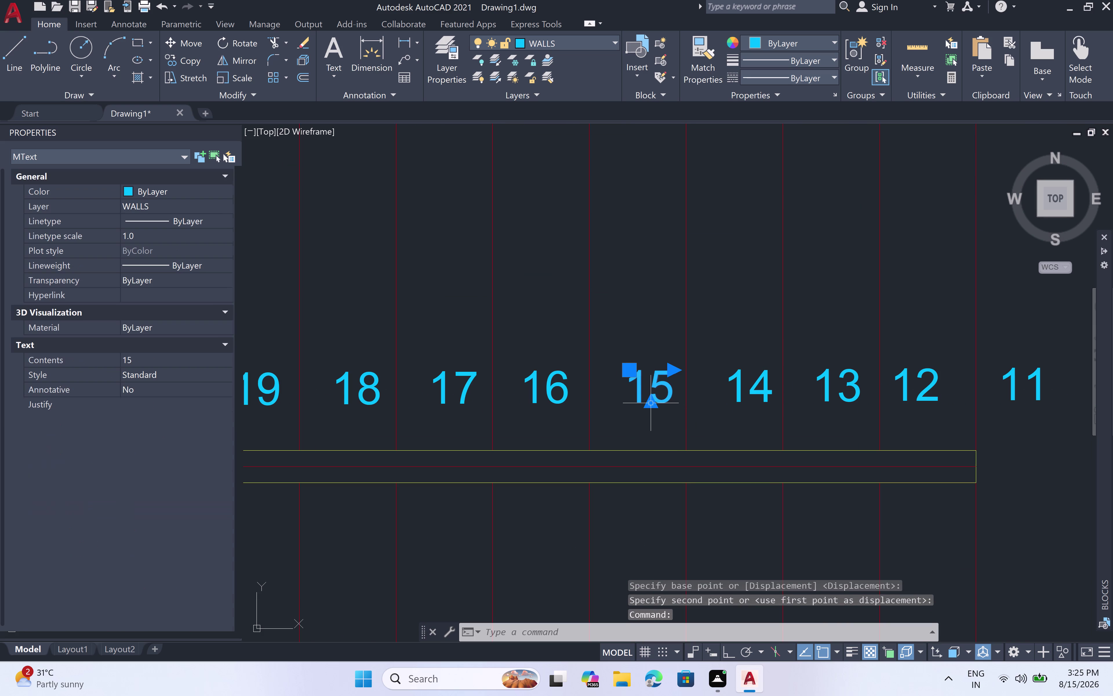
key(m)
key(space)
click(655, 403)
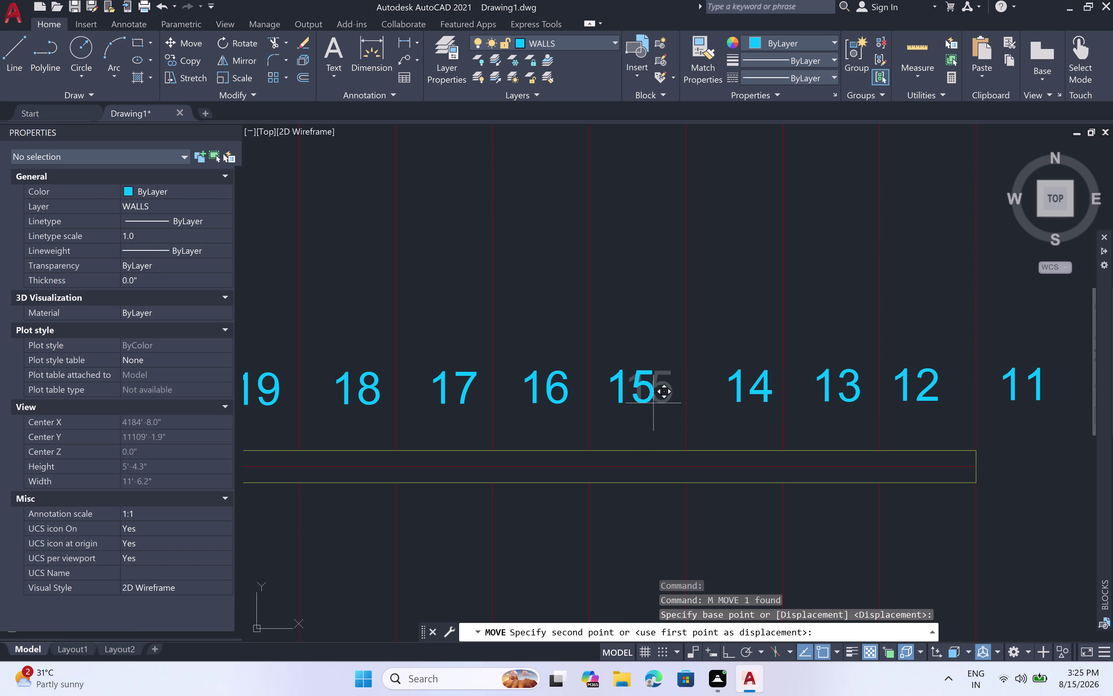
scroll(up, 3)
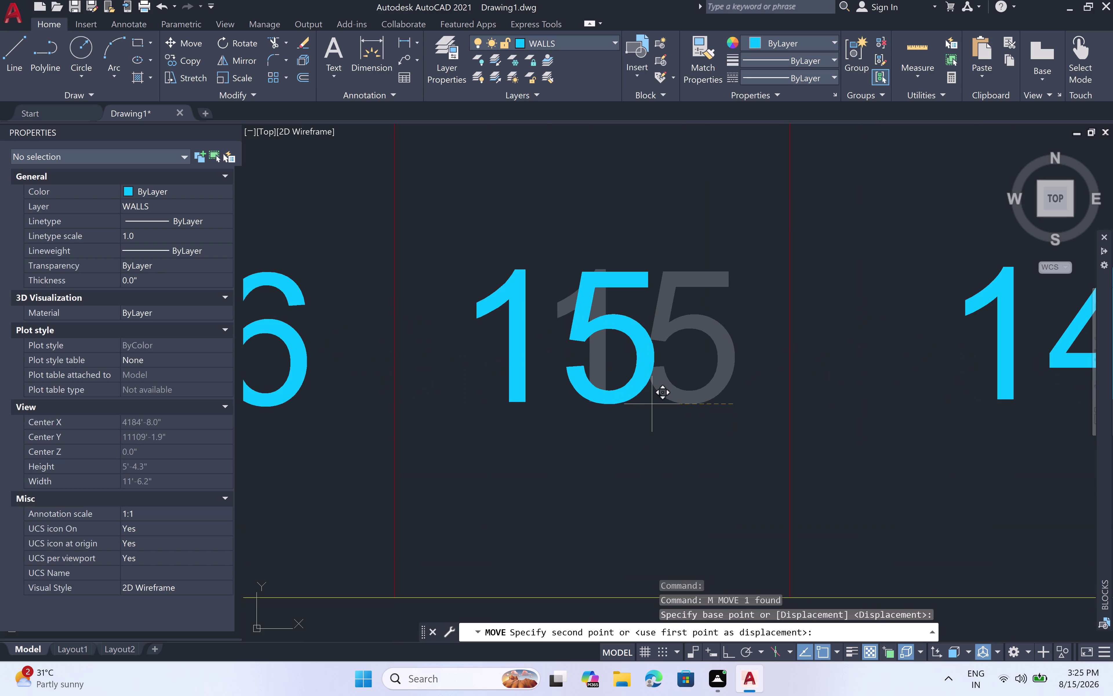
click(652, 403)
scroll(down, 3)
scroll(down, 3)
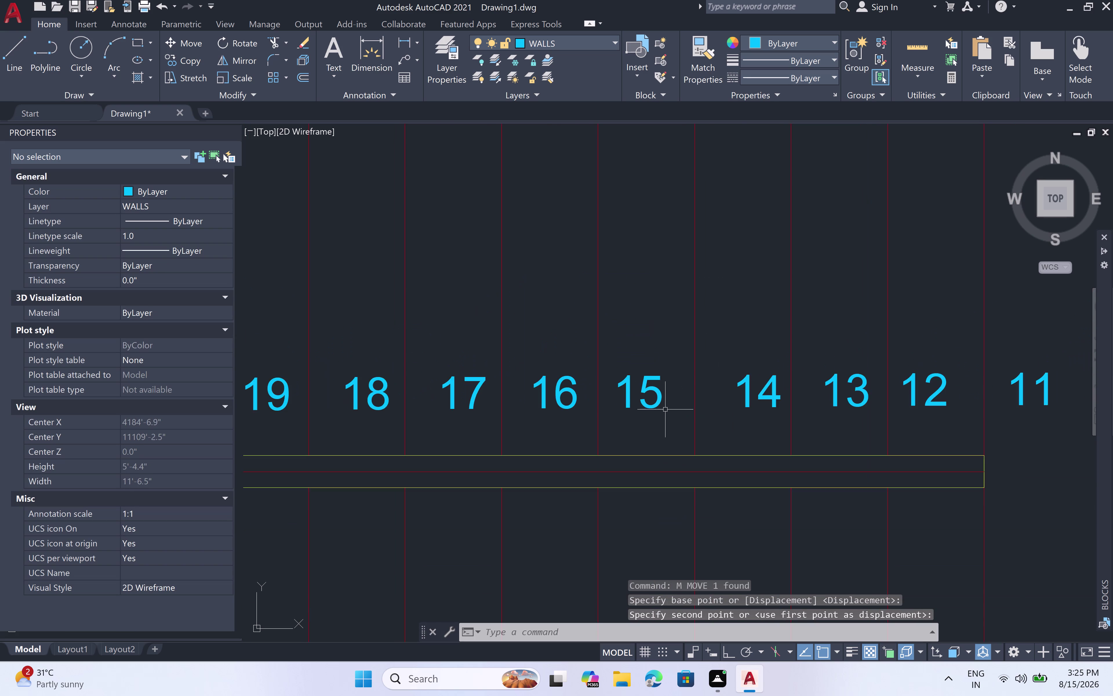
scroll(down, 3)
scroll(up, 3)
Move tread number 14 so it sits centred in its tread.
click(713, 389)
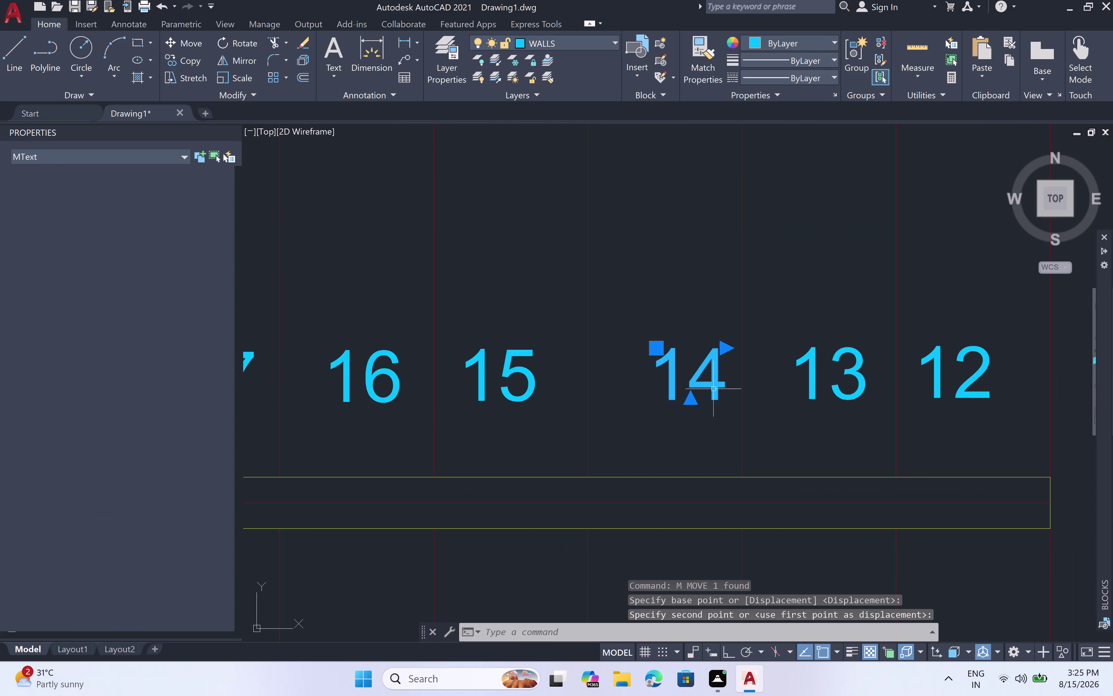
key(m)
key(space)
click(694, 397)
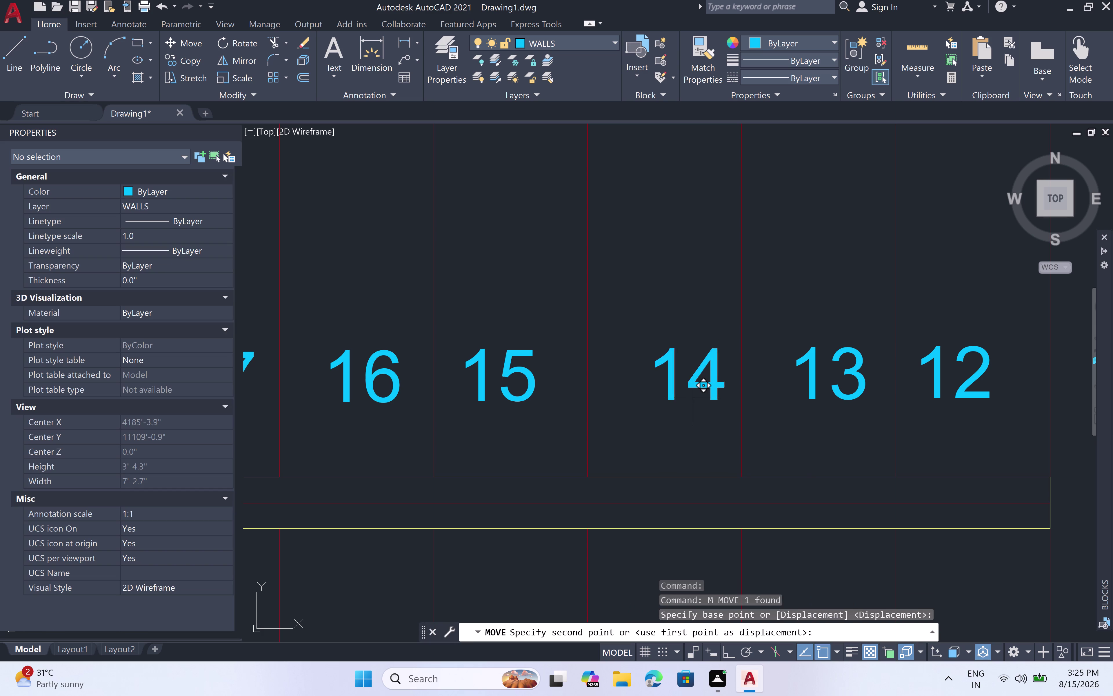
scroll(up, 3)
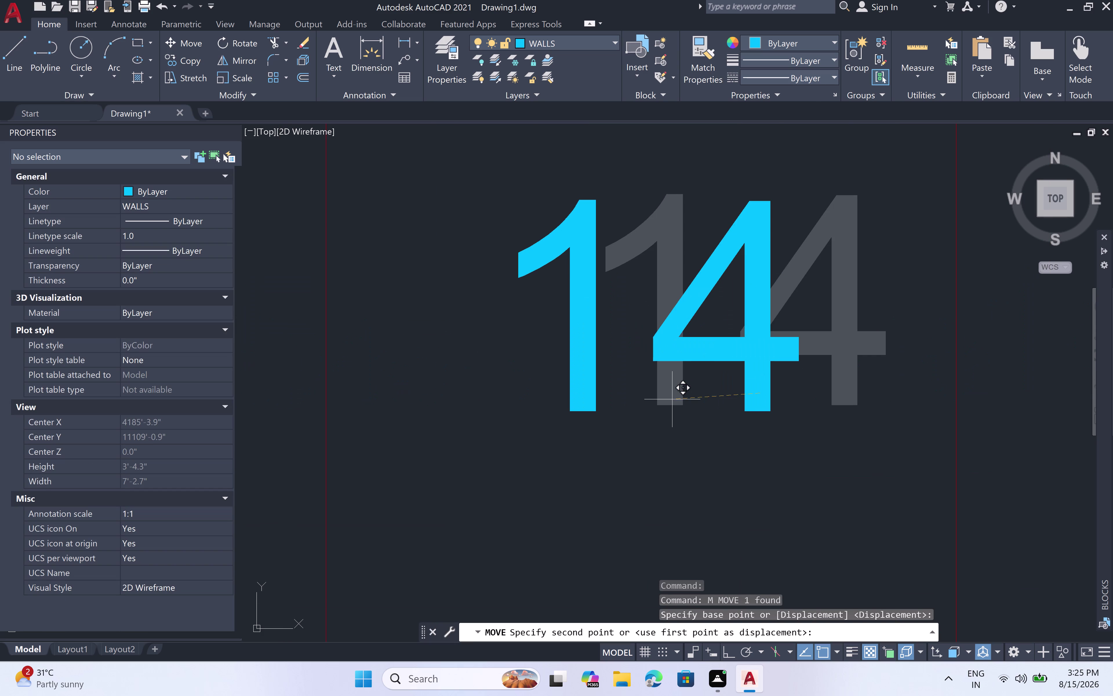
click(673, 399)
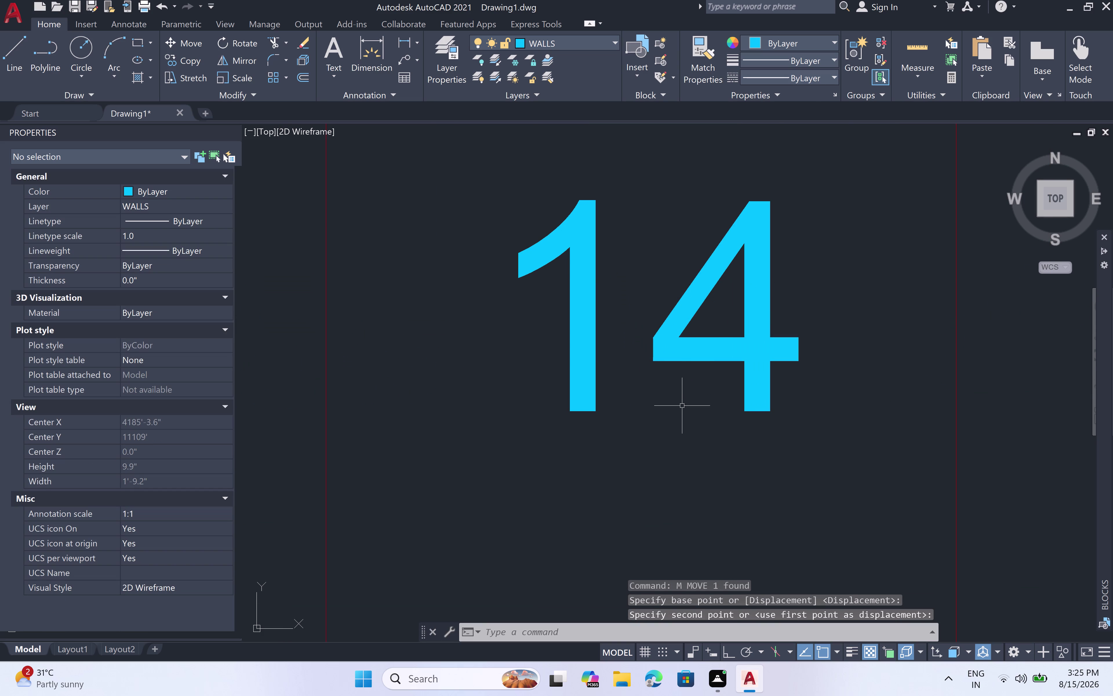
scroll(down, 3)
scroll(down, 3)
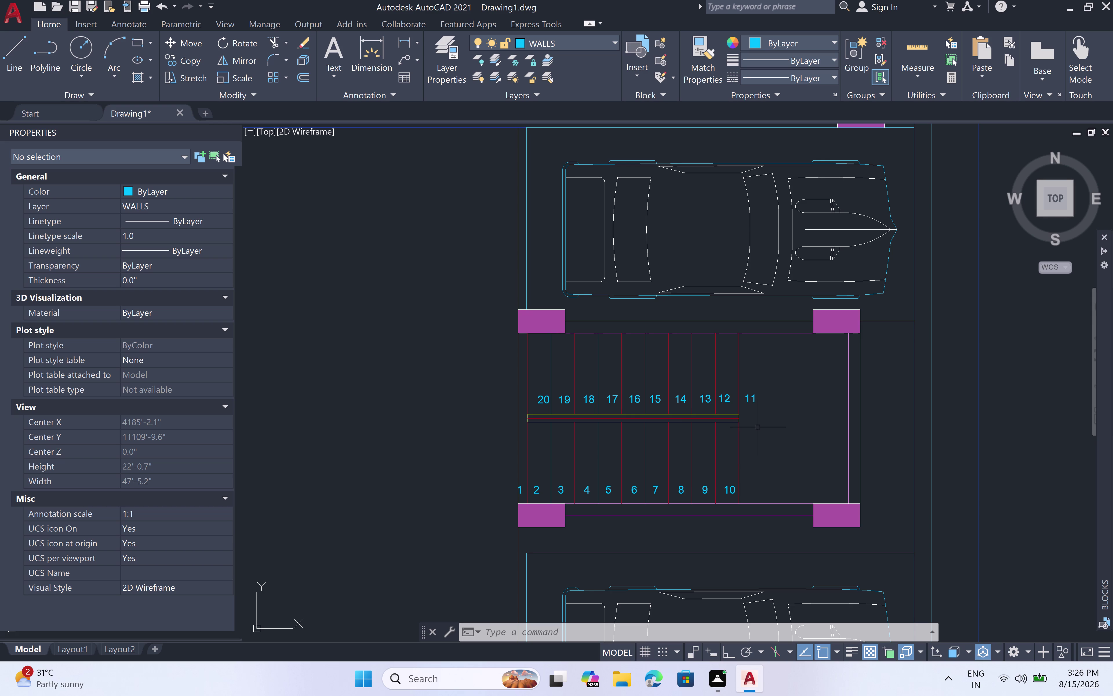
Start TCIRCLE and select tread numbers 1 and 2.
key(Escape)
key(t)
key(c)
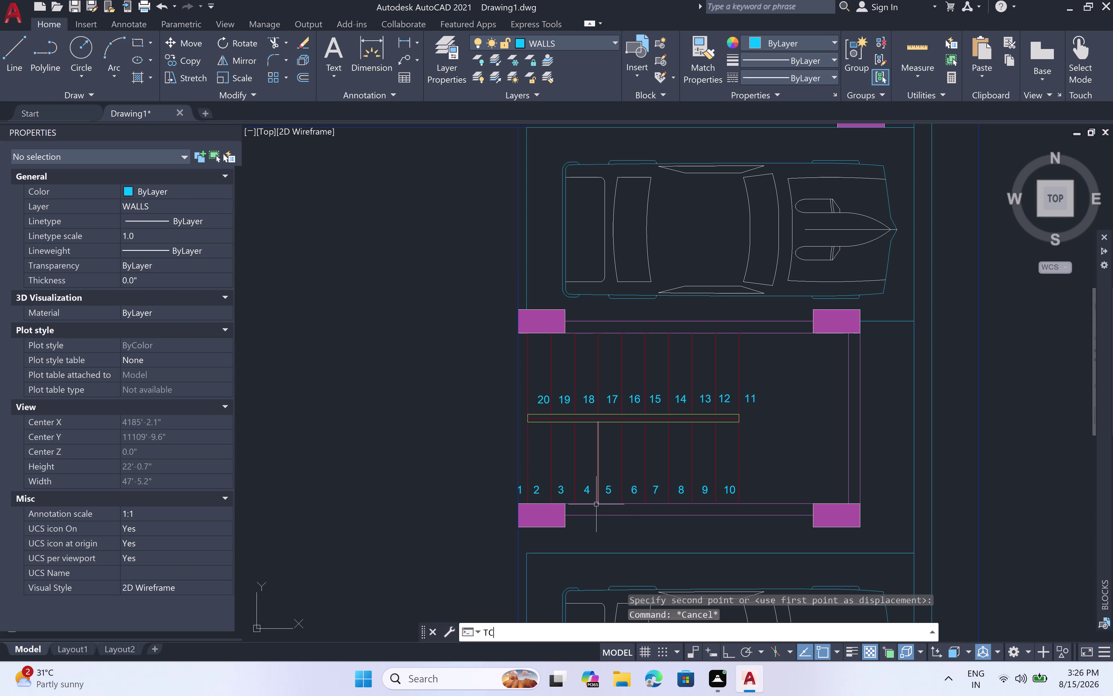
key(i)
text(RC)
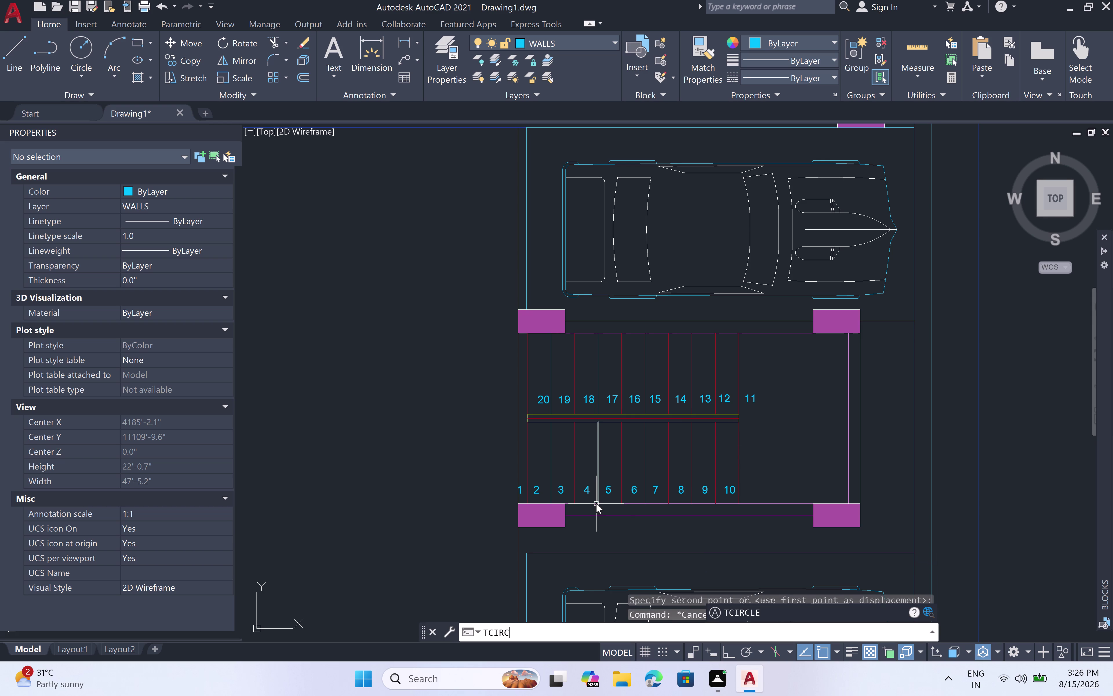
text(L)
key(space)
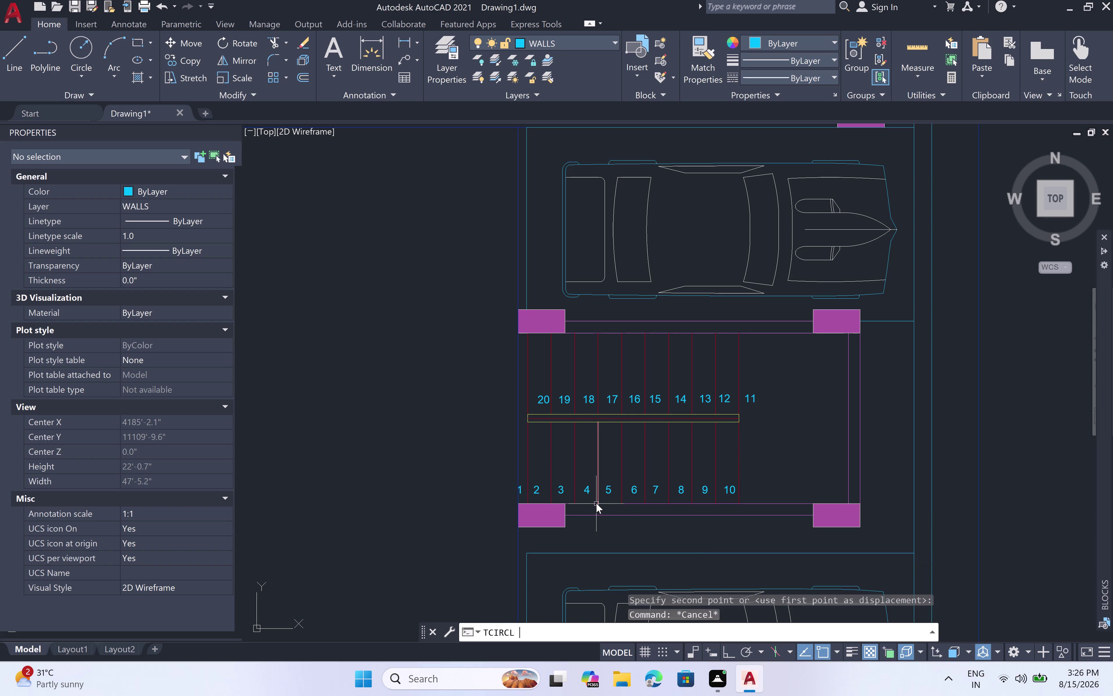
scroll(up, 3)
click(512, 491)
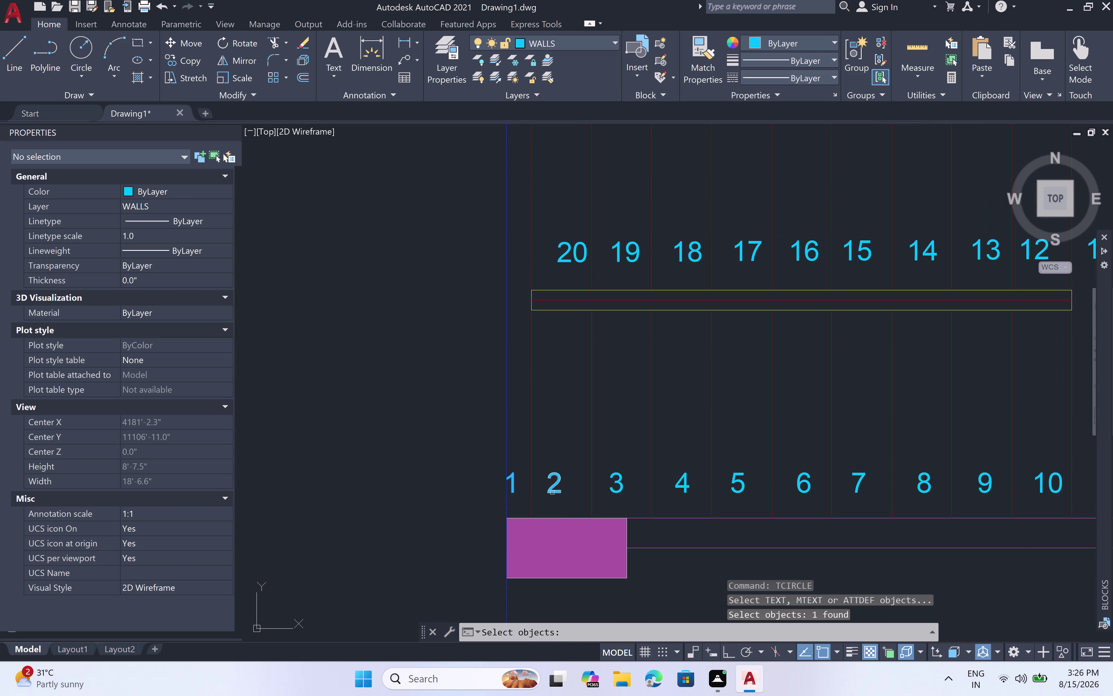
click(553, 492)
right_click(553, 492)
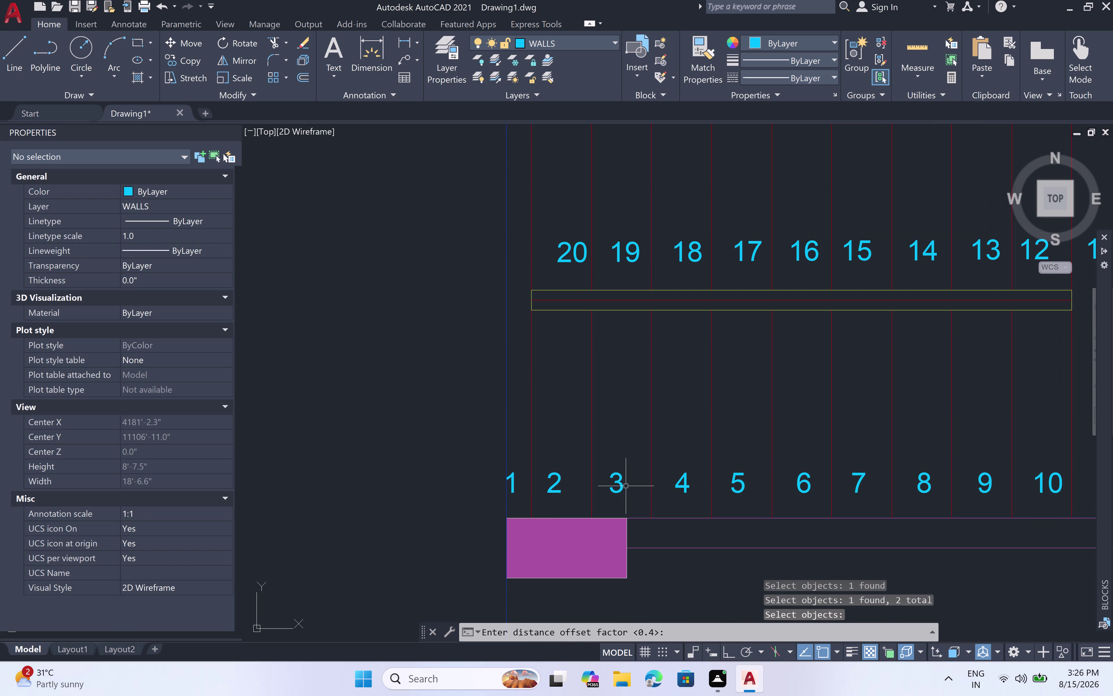
Click across tread numbers 3–19 in both rows, attempting to add them.
click(620, 485)
click(680, 487)
click(740, 491)
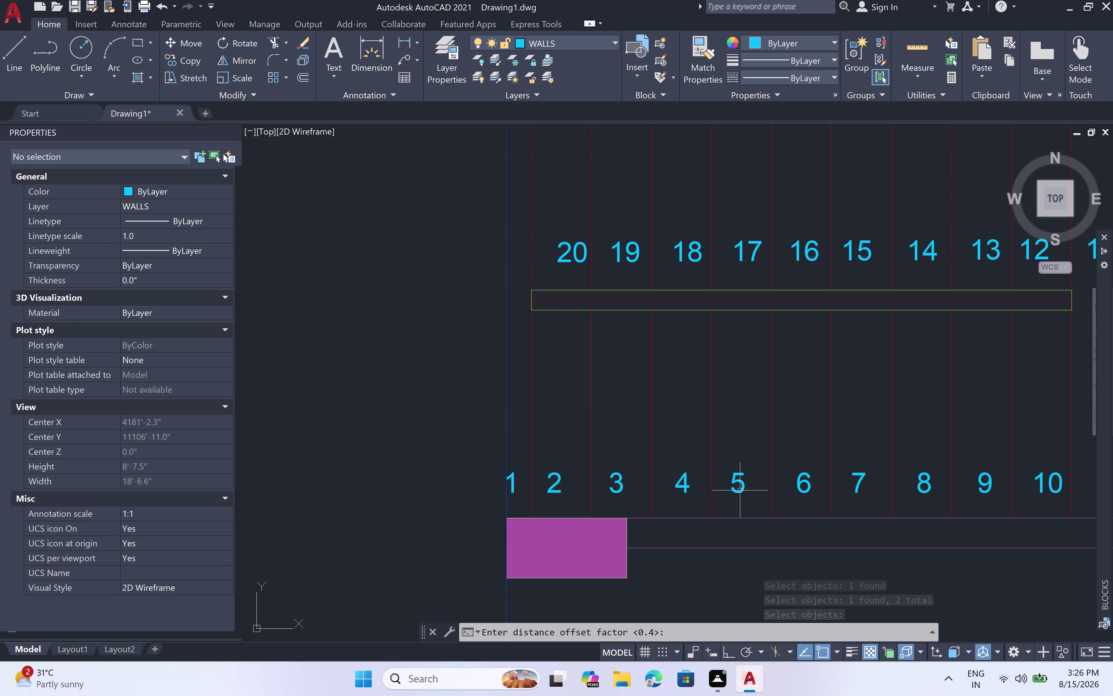
click(806, 487)
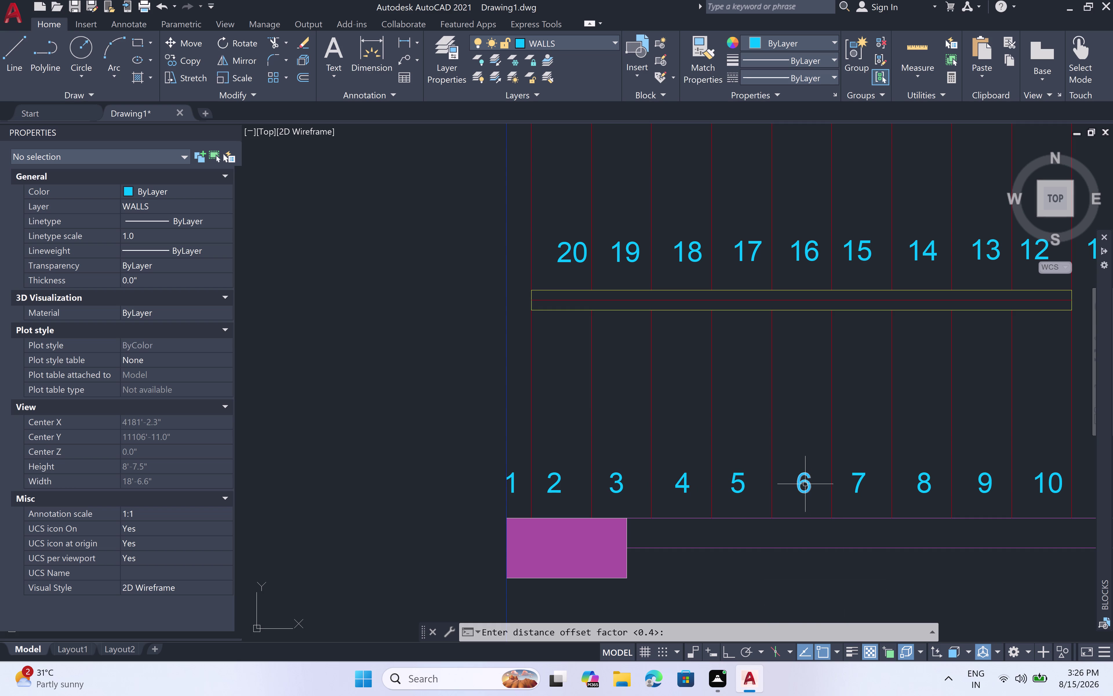
click(853, 488)
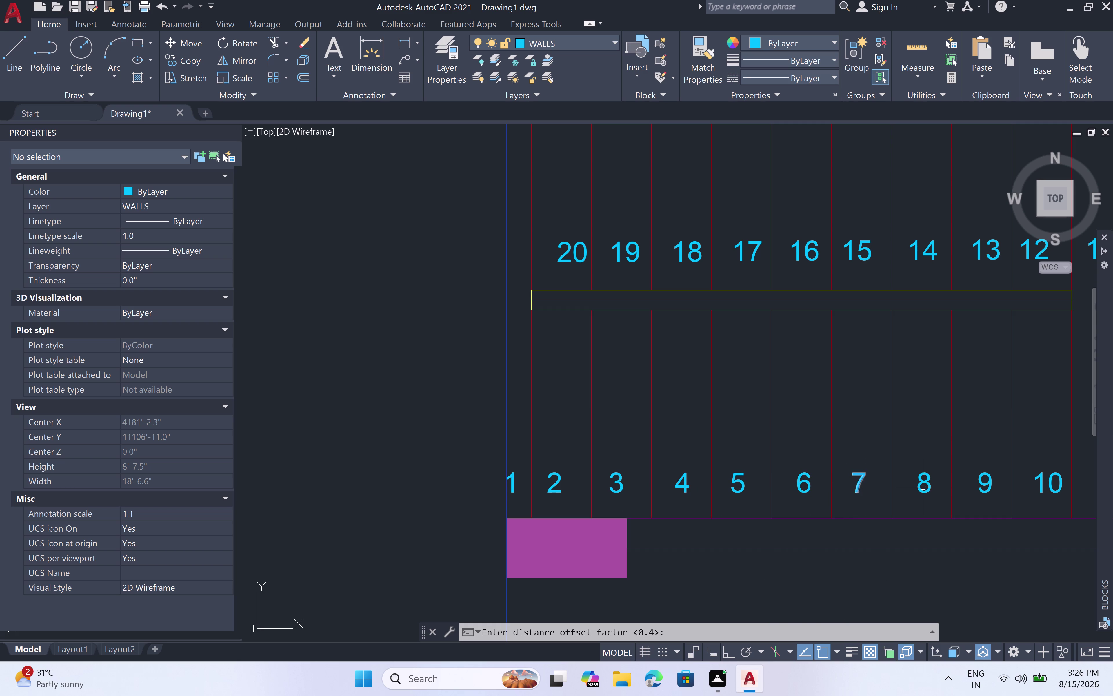
click(929, 487)
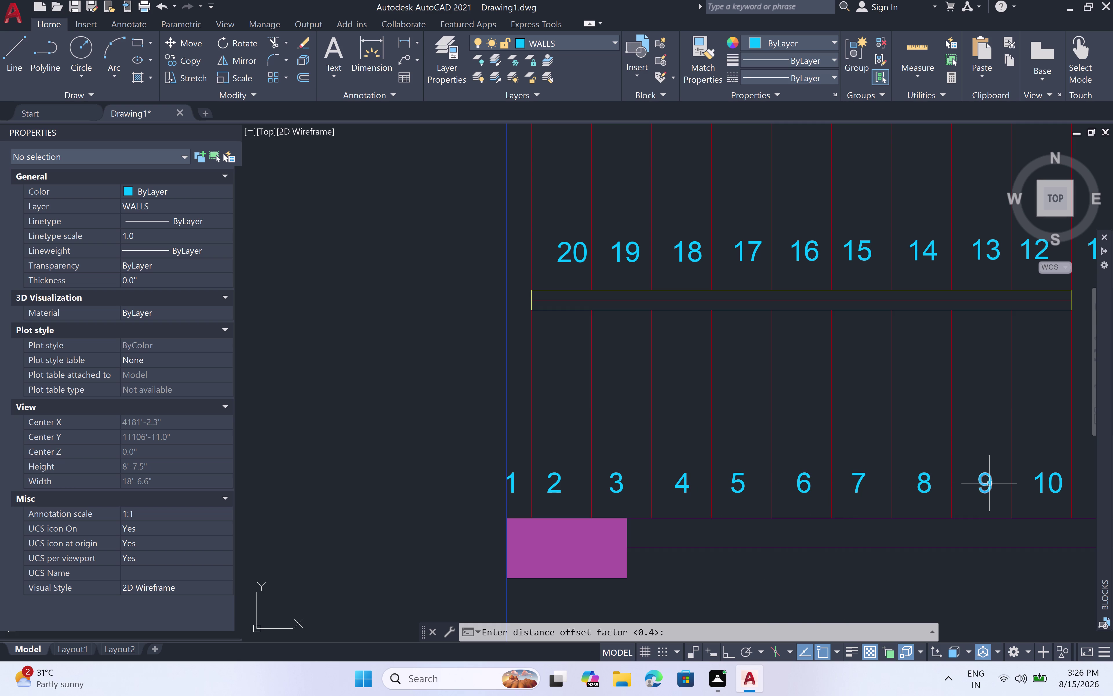
click(990, 484)
middle_drag(987, 480, 773, 476)
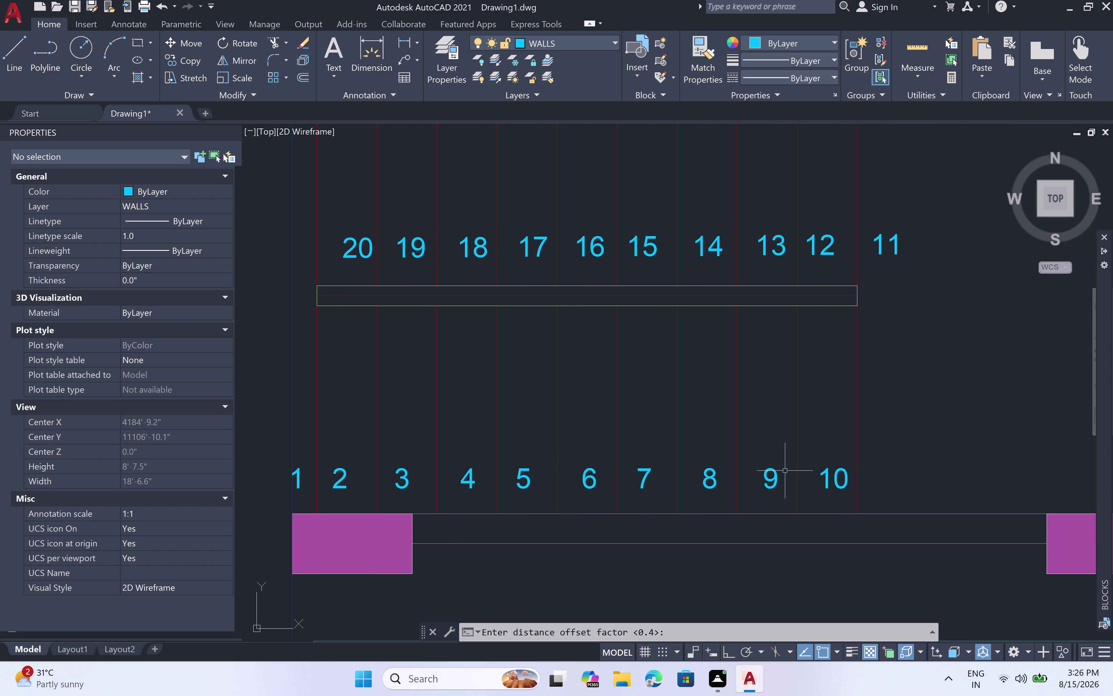
click(827, 473)
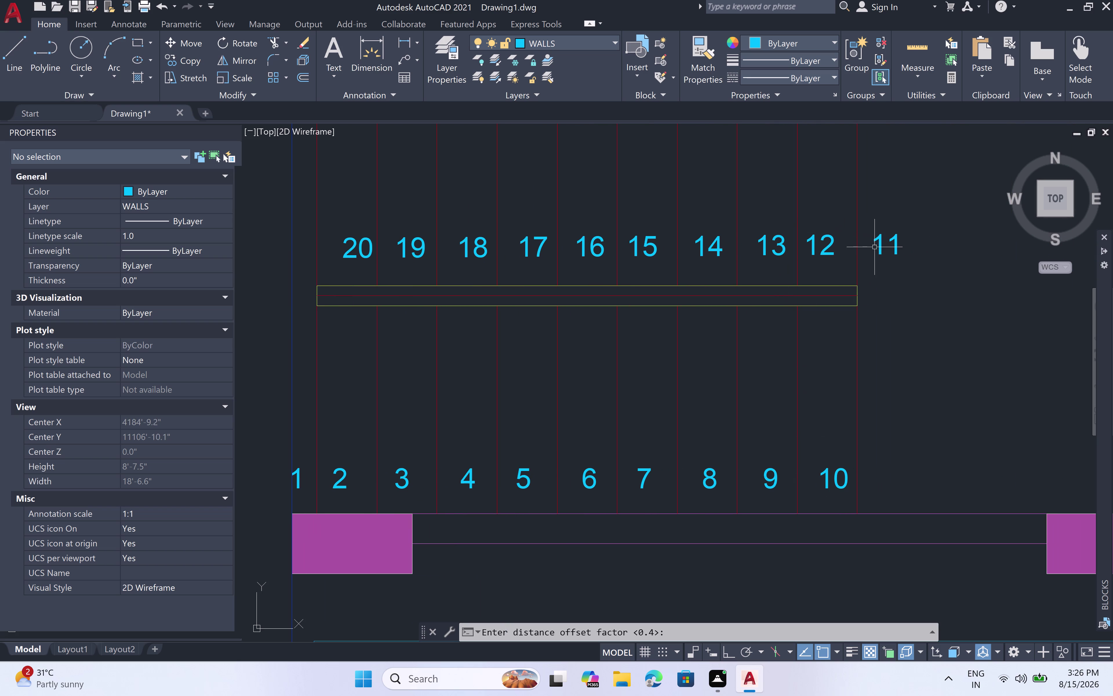
click(881, 247)
double_click(818, 252)
click(774, 253)
click(704, 253)
click(631, 242)
click(591, 255)
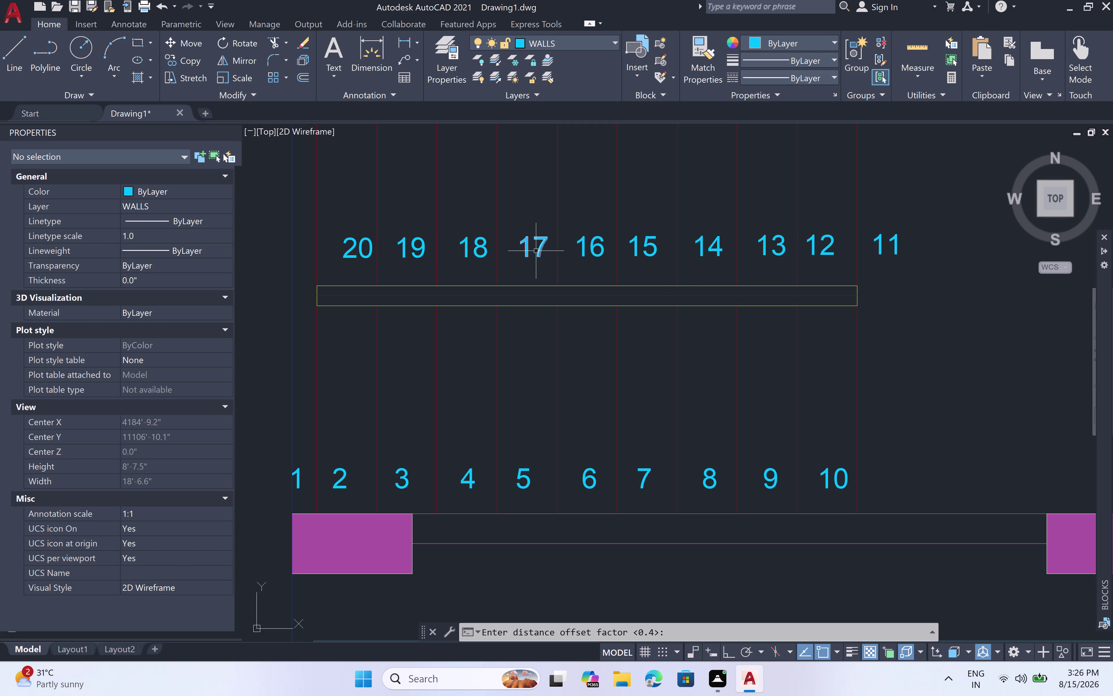
click(536, 251)
click(468, 257)
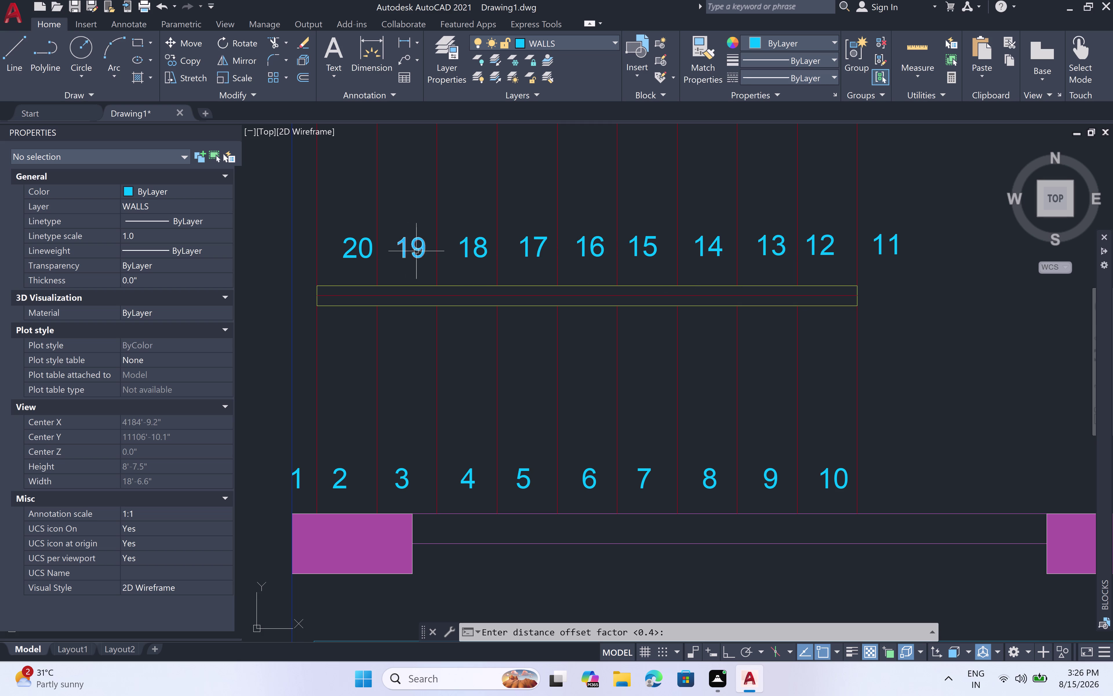
click(417, 251)
click(359, 251)
Circle the numbers with the default 0.4 offset, Circles shape and variable size.
key(space)
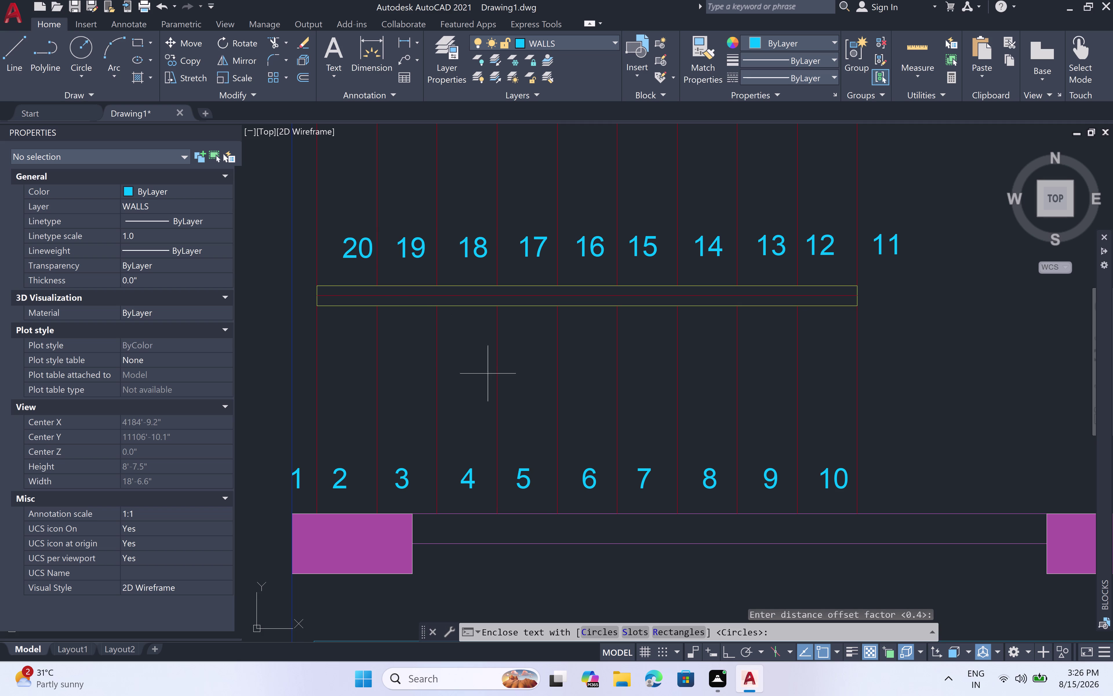
key(c)
key(space)
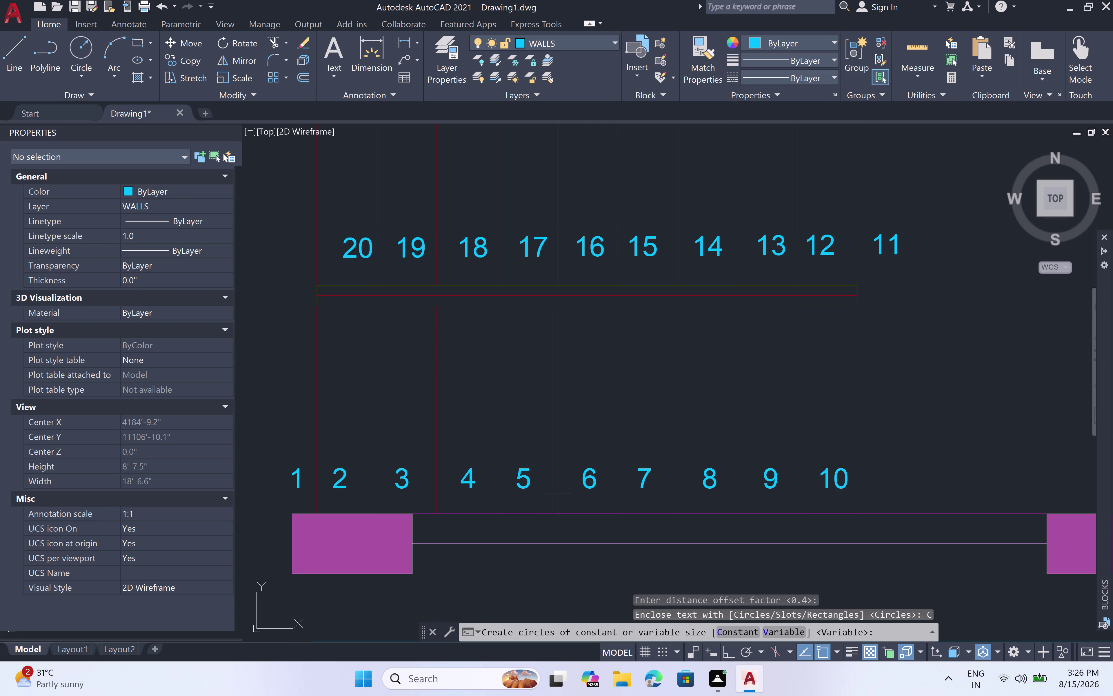
key(space)
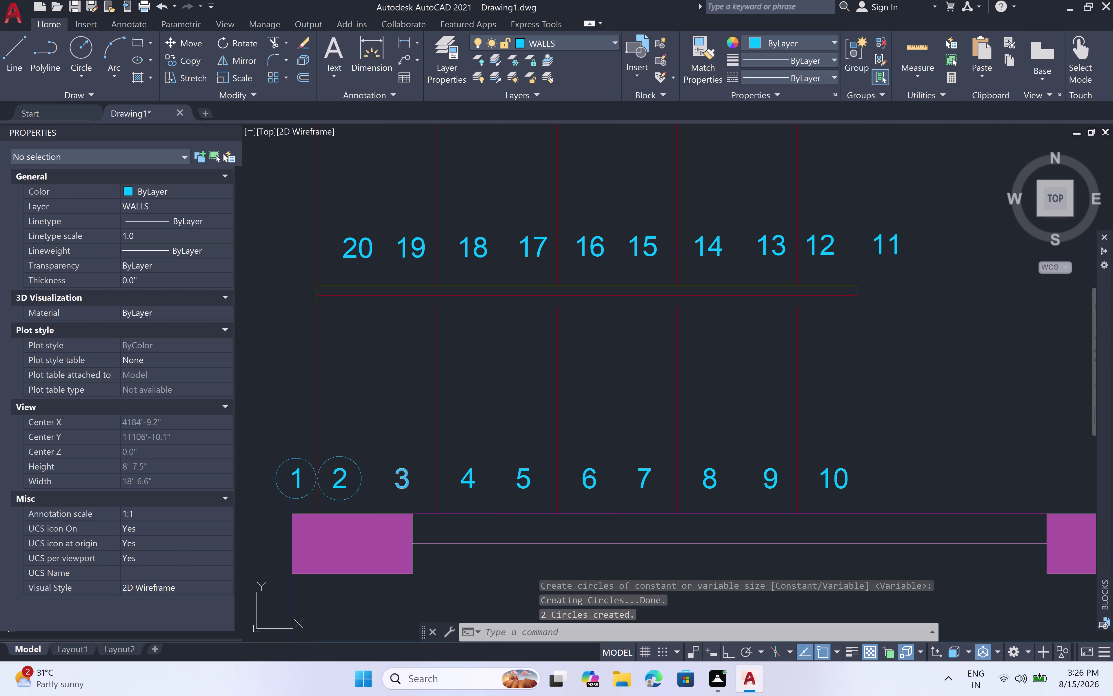
key(space)
Select lower-row tread numbers 3–5 and 7–12 for circling, skipping 6.
click(408, 475)
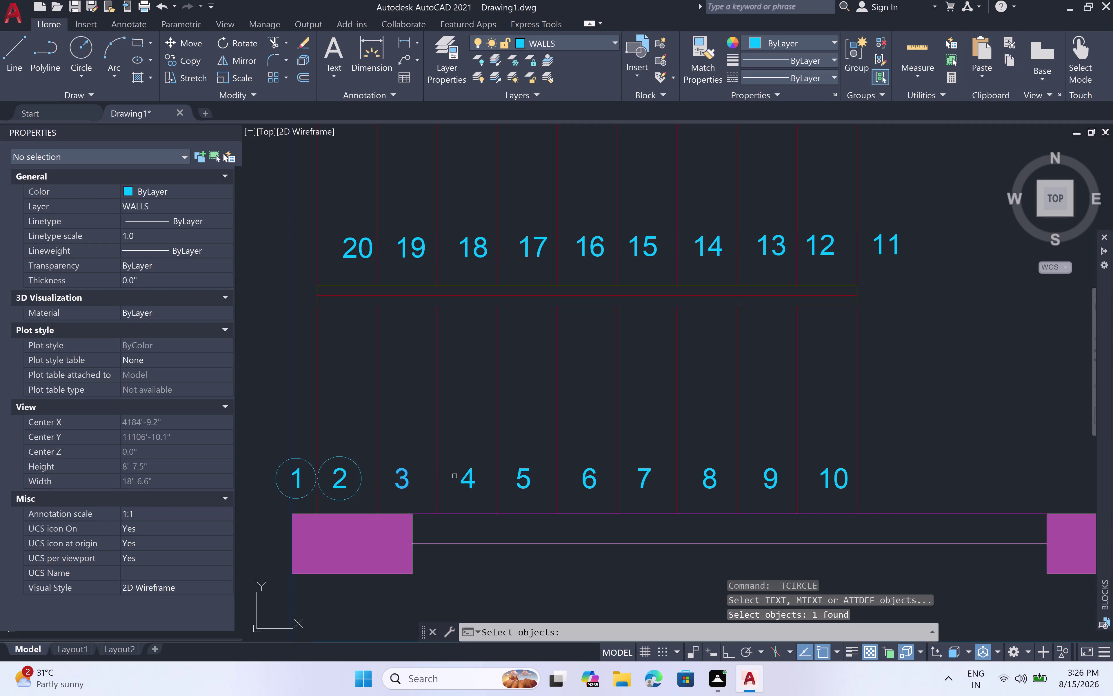
double_click(472, 478)
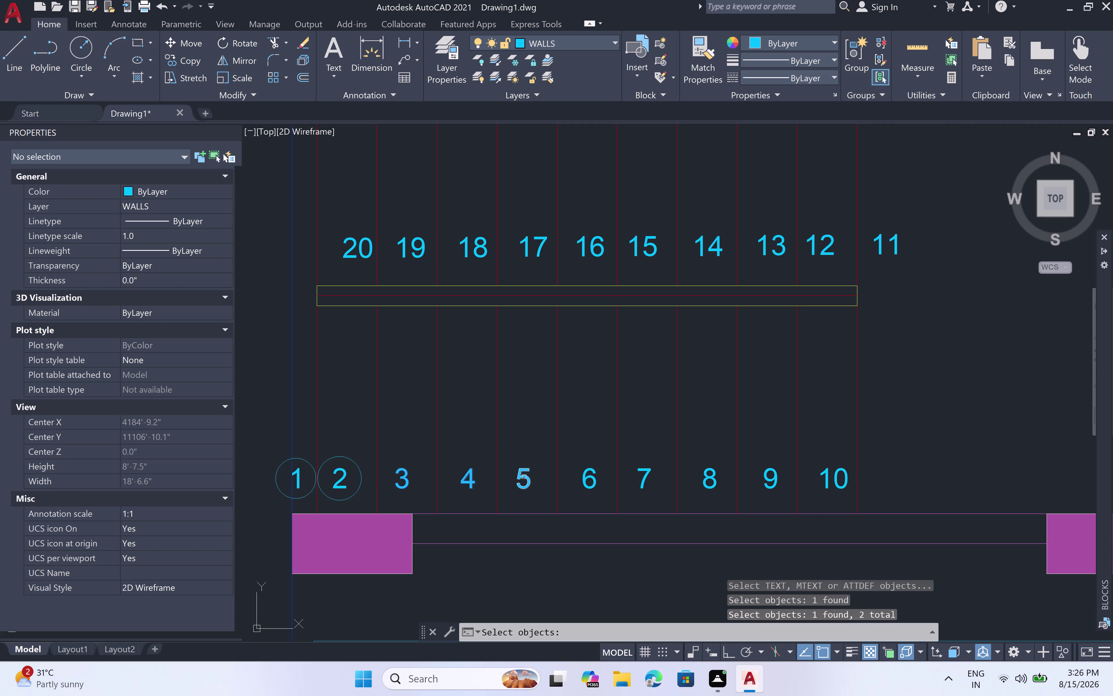
click(524, 477)
click(580, 480)
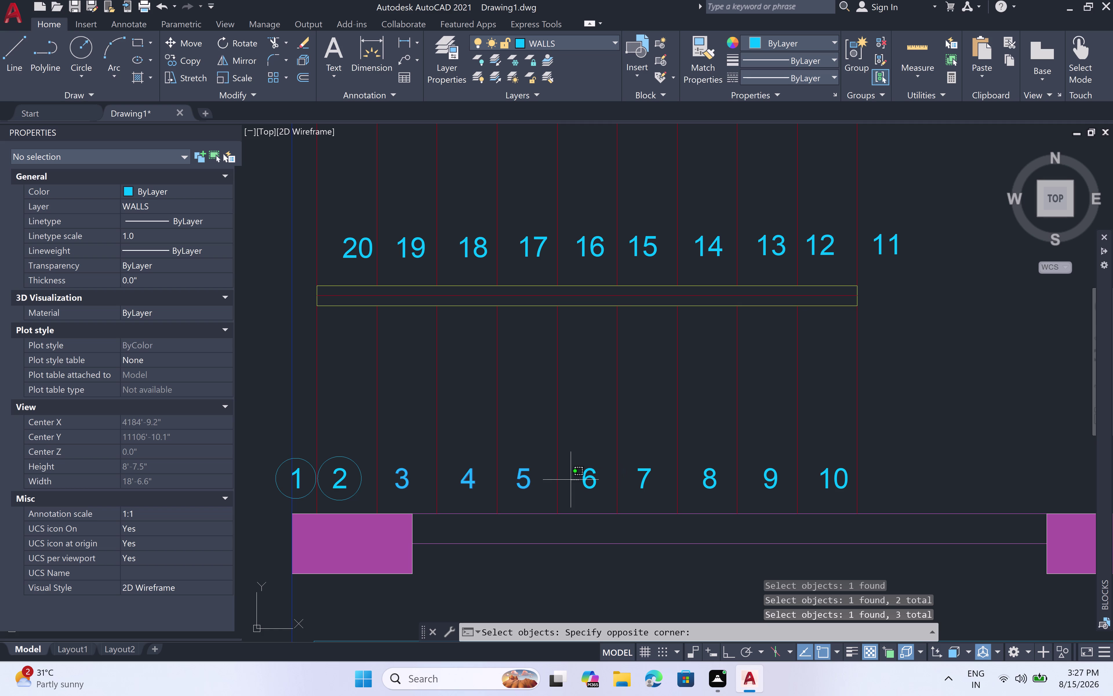
click(592, 469)
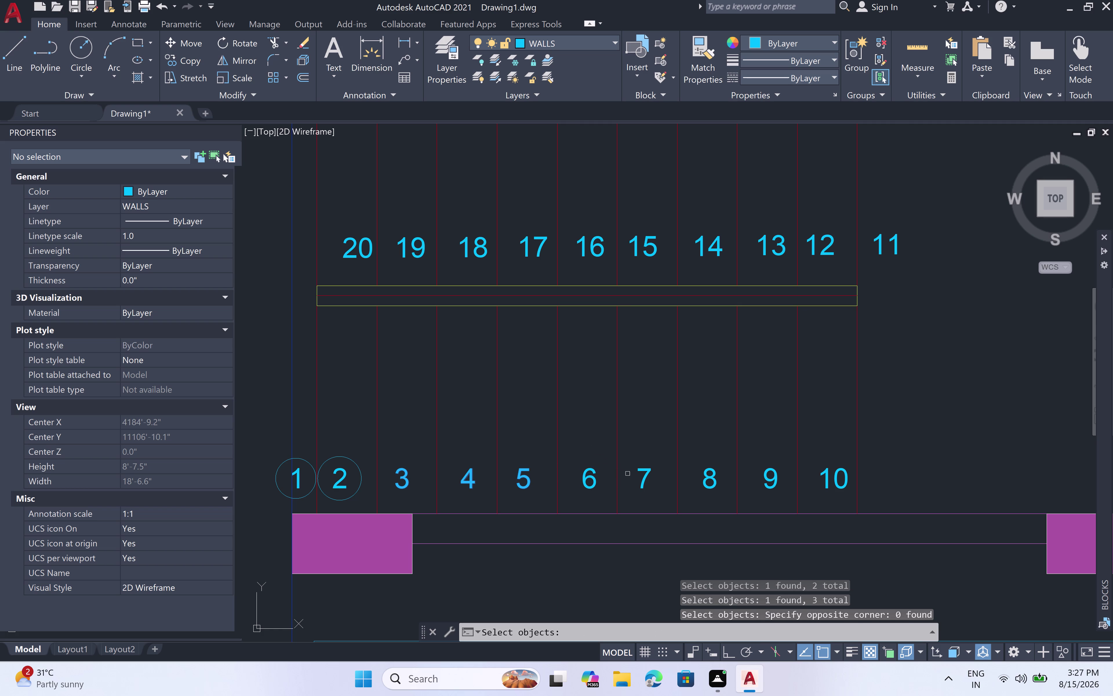
click(644, 467)
click(712, 468)
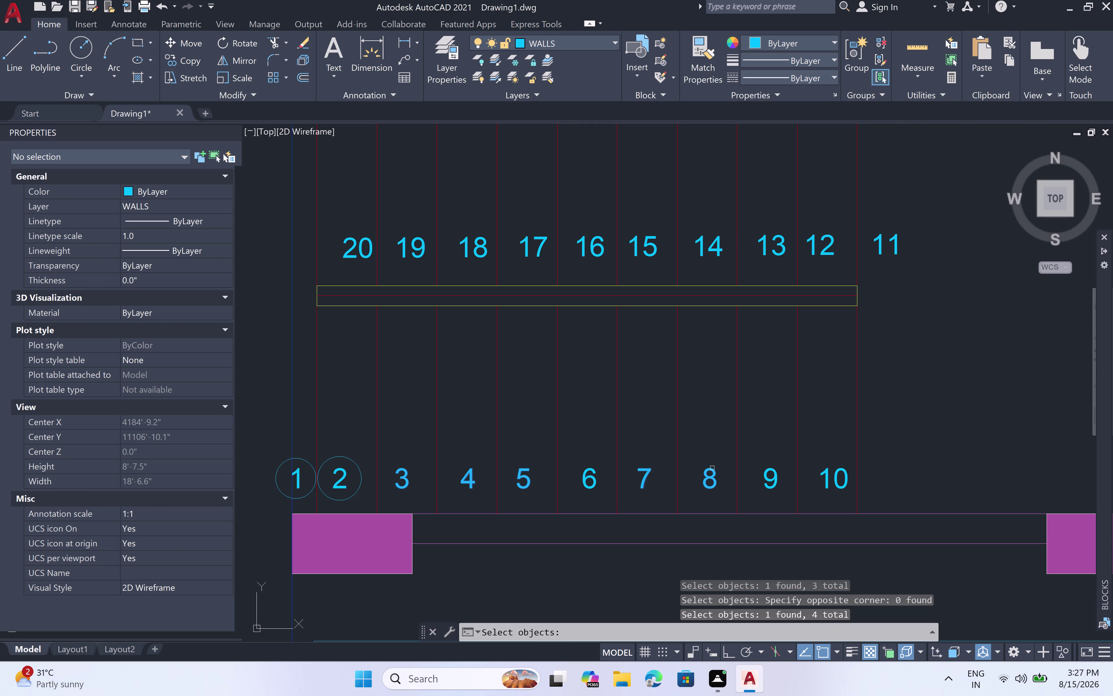
click(768, 473)
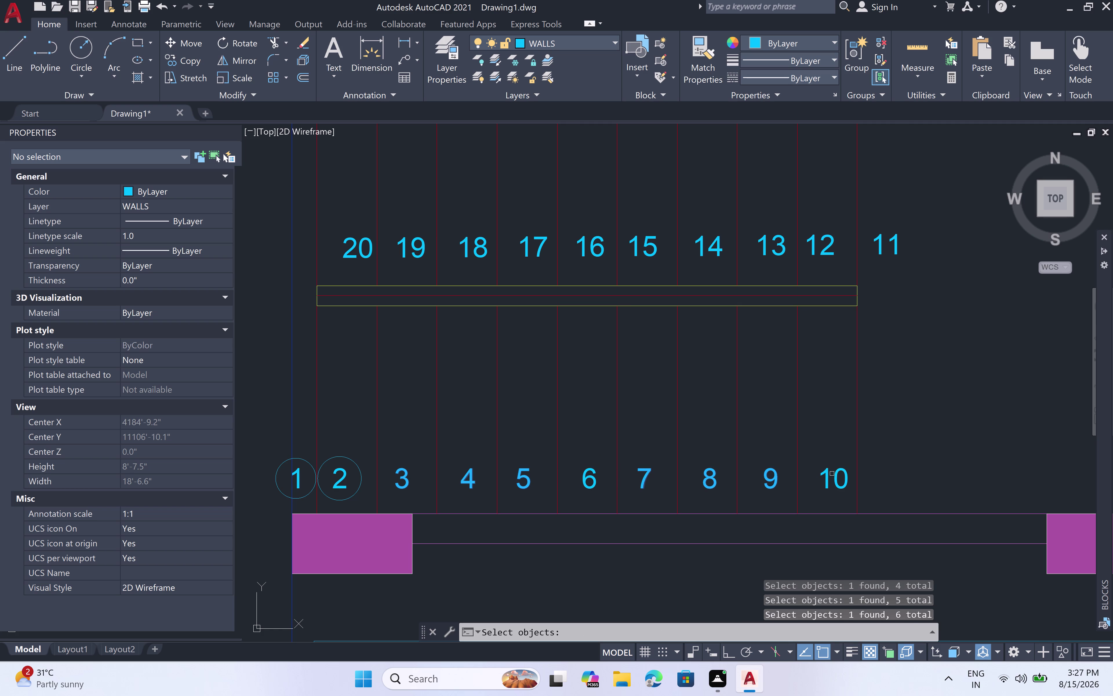
click(840, 477)
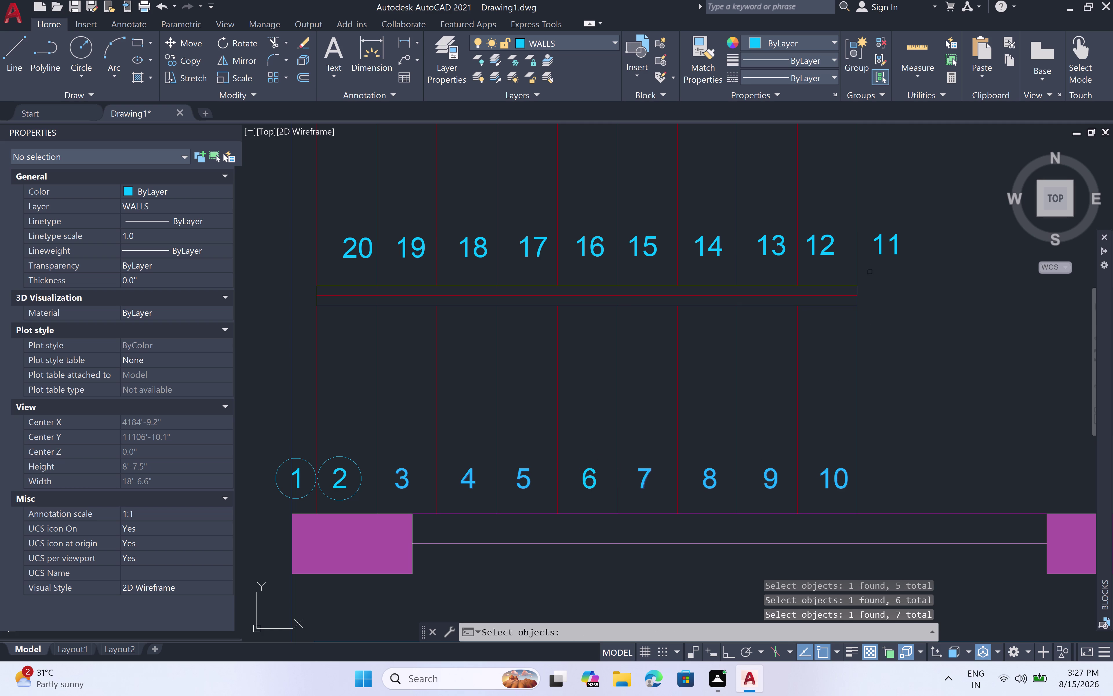
Add upper-row tread numbers 14–20 to the selection, skipping 13.
click(881, 255)
click(832, 257)
click(769, 250)
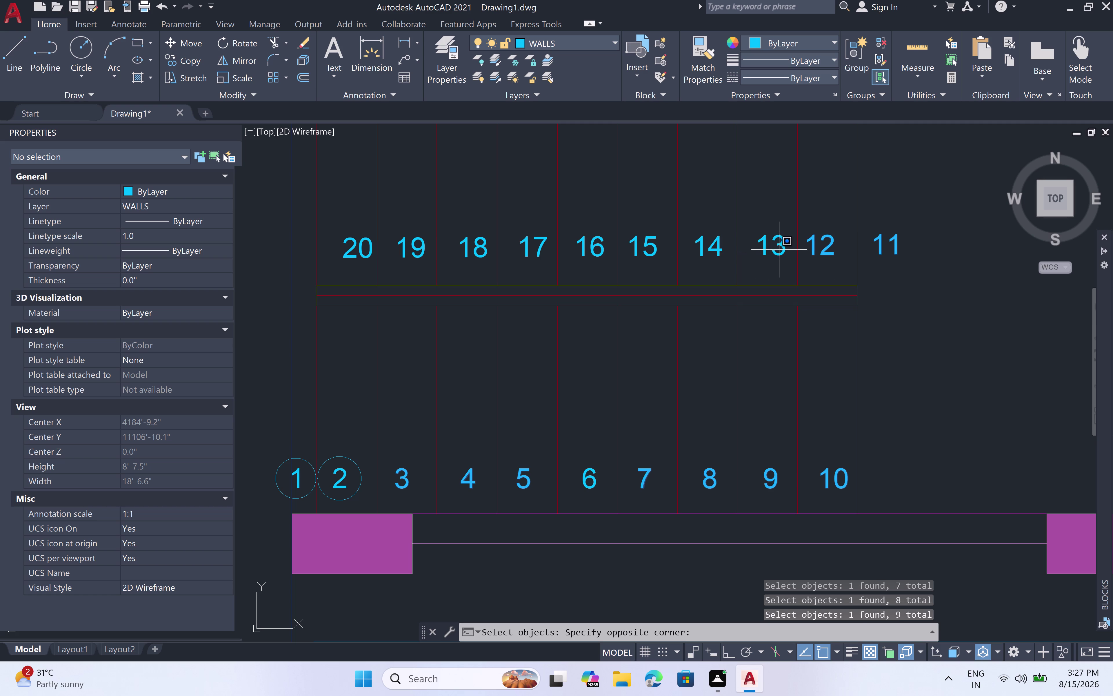
click(777, 251)
click(706, 252)
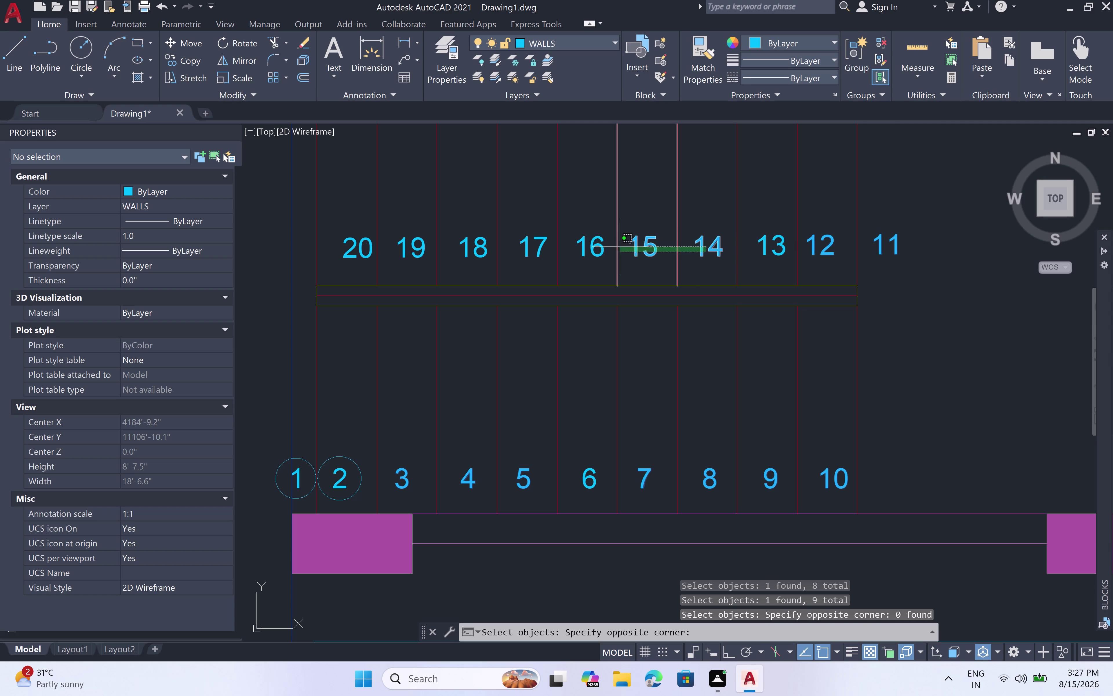
click(701, 250)
click(655, 252)
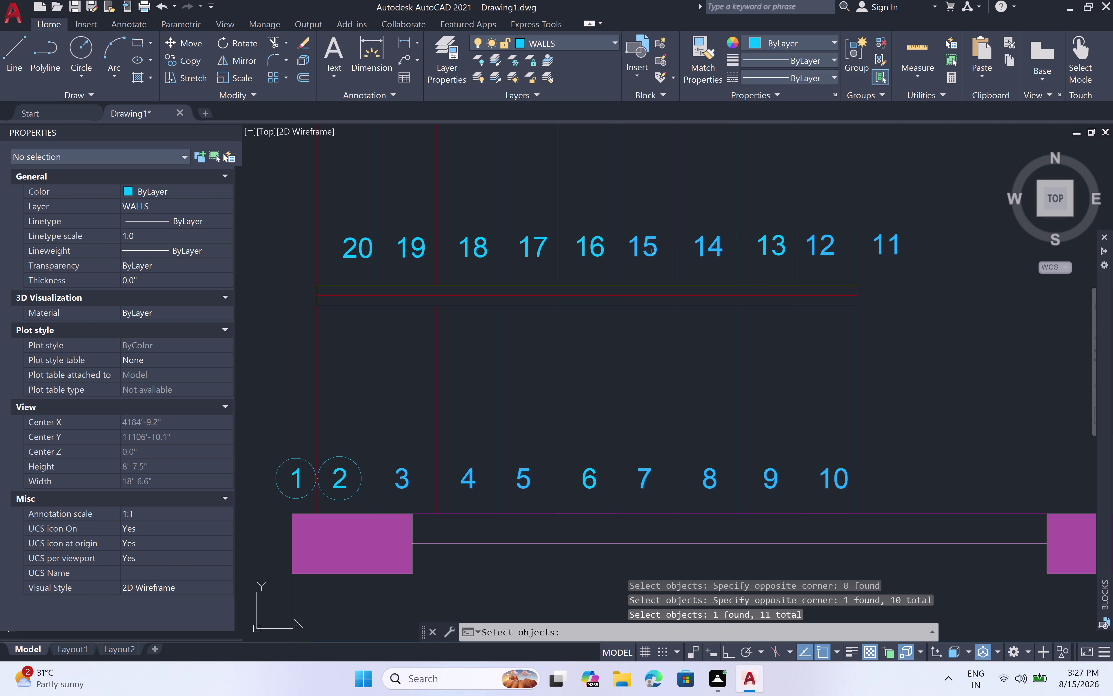
click(600, 257)
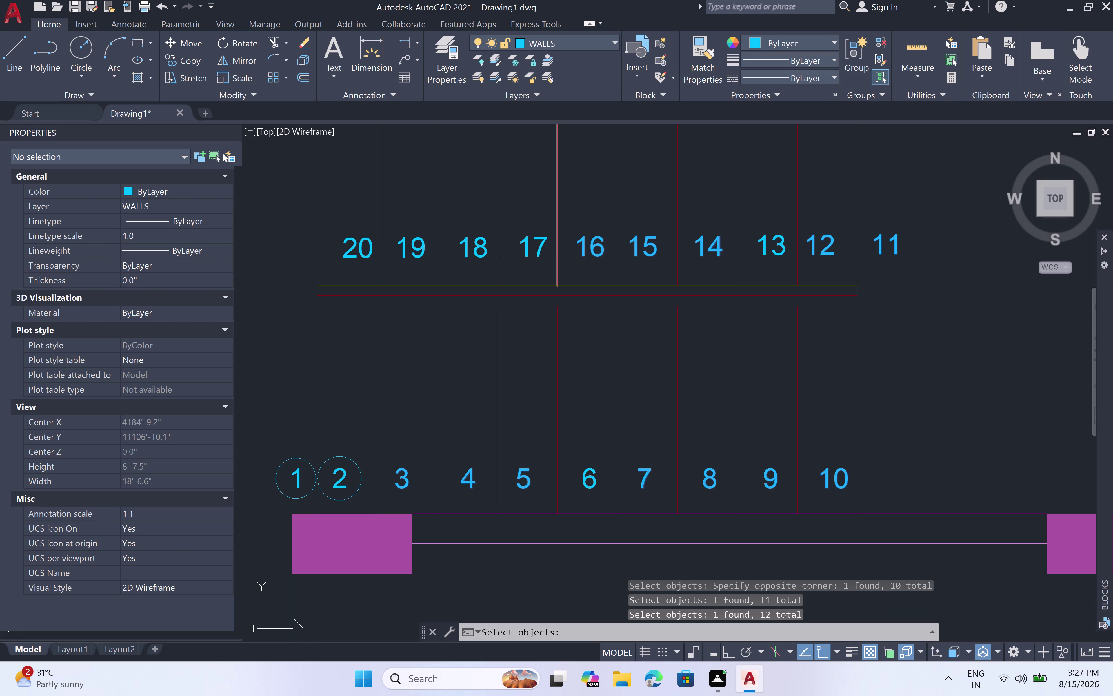
click(530, 249)
click(479, 247)
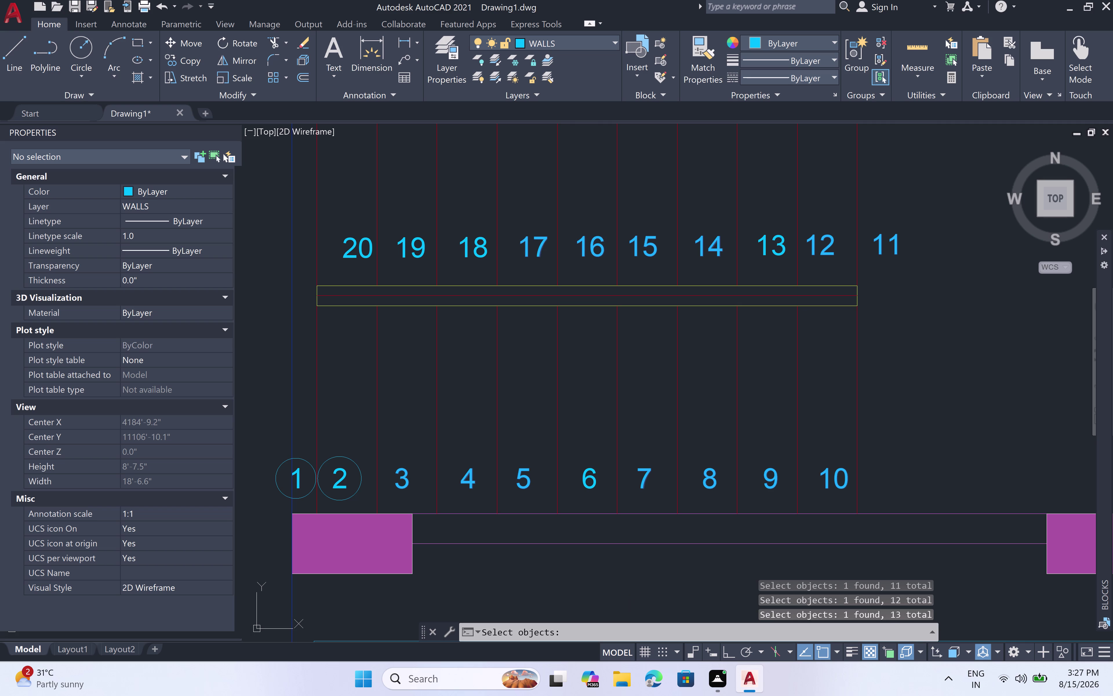
click(421, 246)
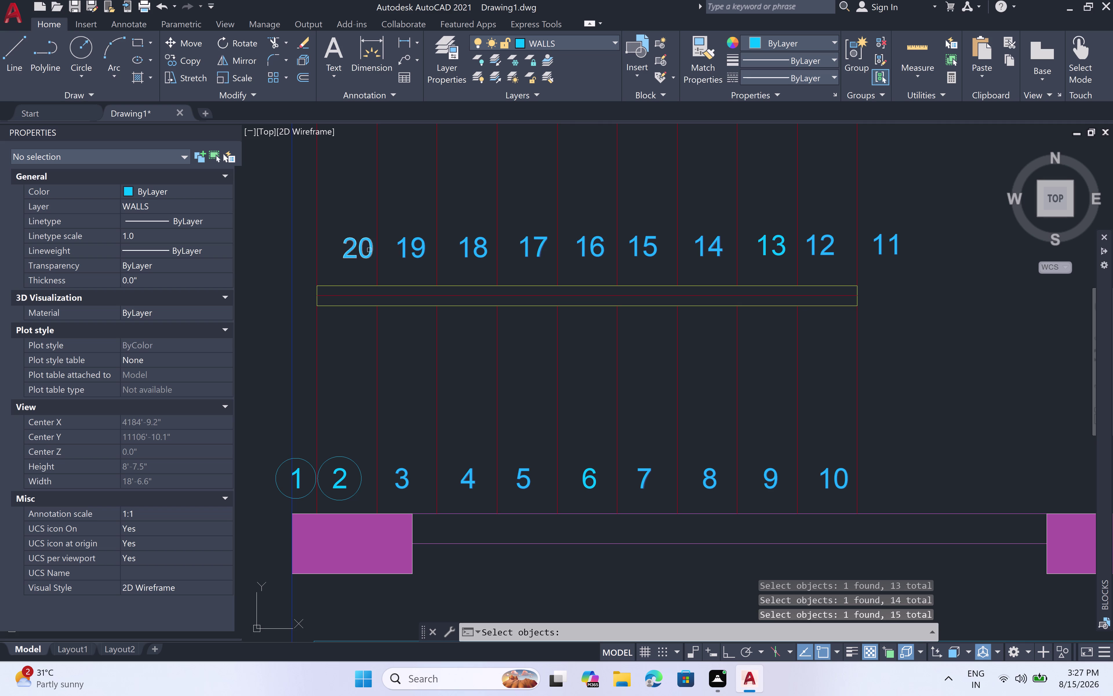
click(369, 250)
click(611, 39)
click(581, 129)
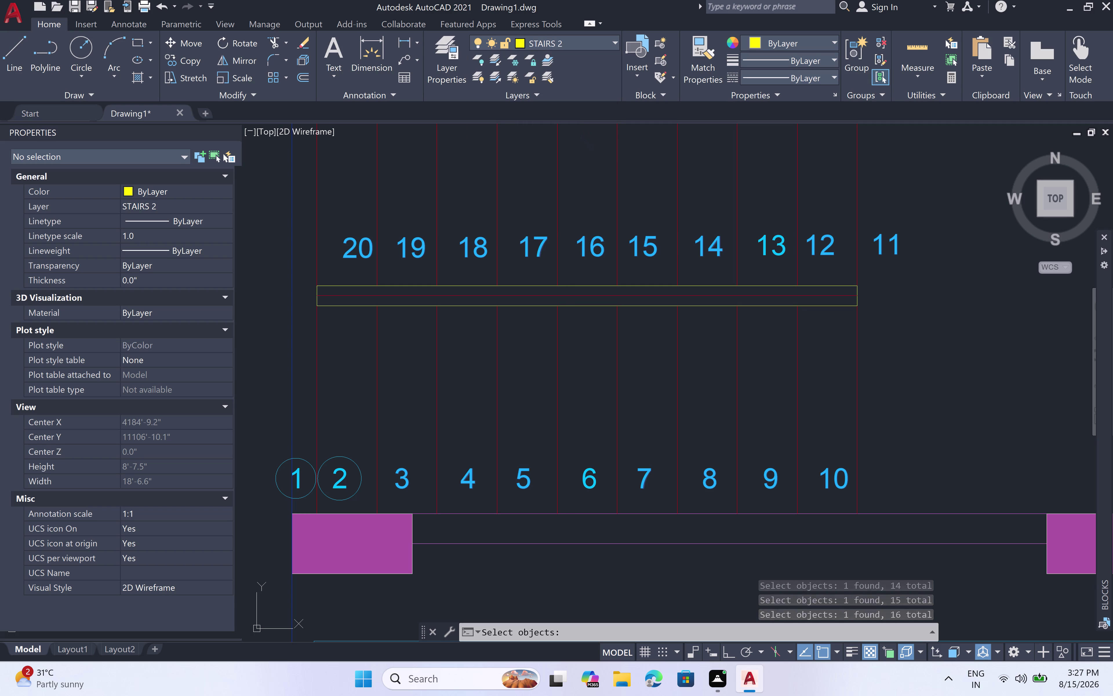
Accept the default offset and enclose the selected numbers in variable-size circles.
key(space)
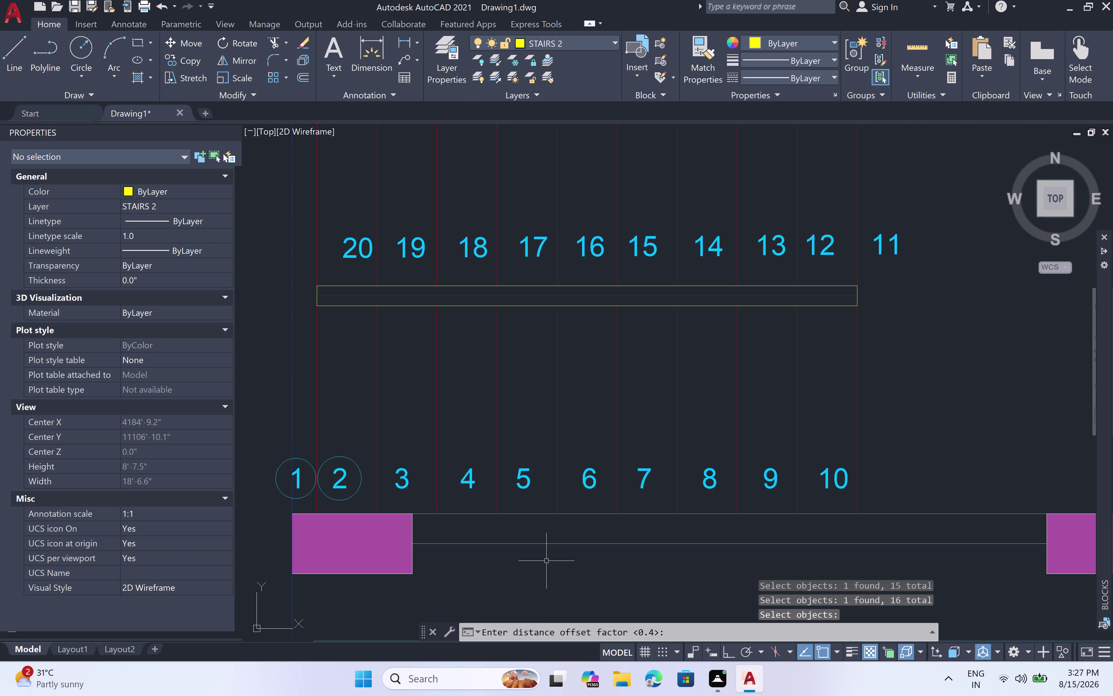
key(space)
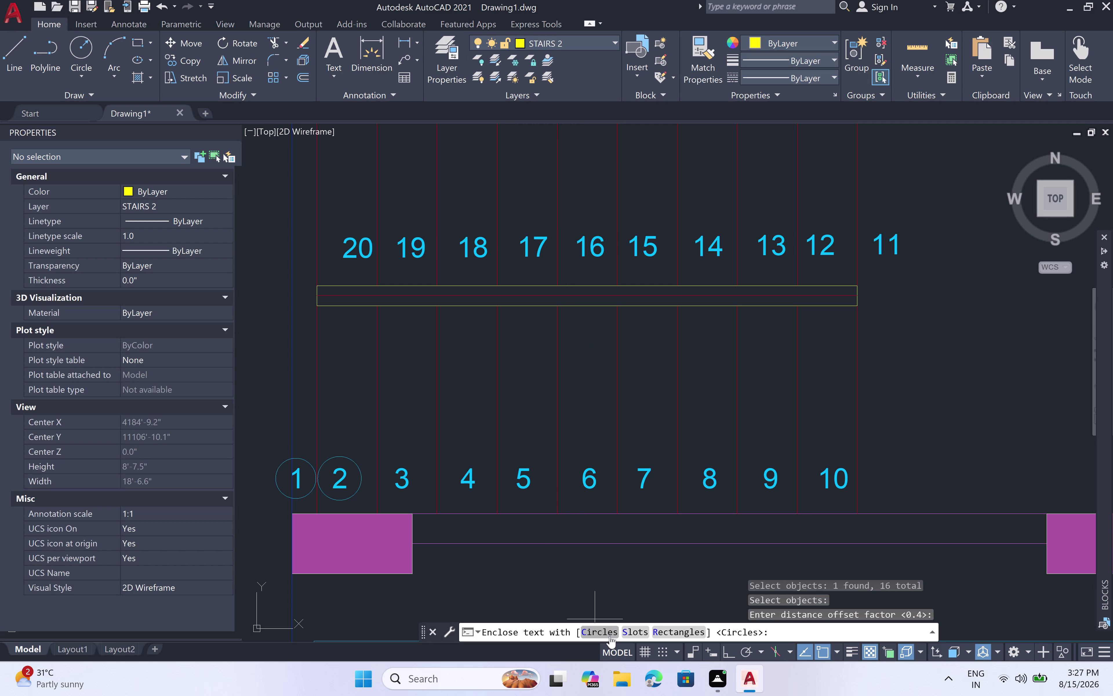
click(610, 635)
key(space)
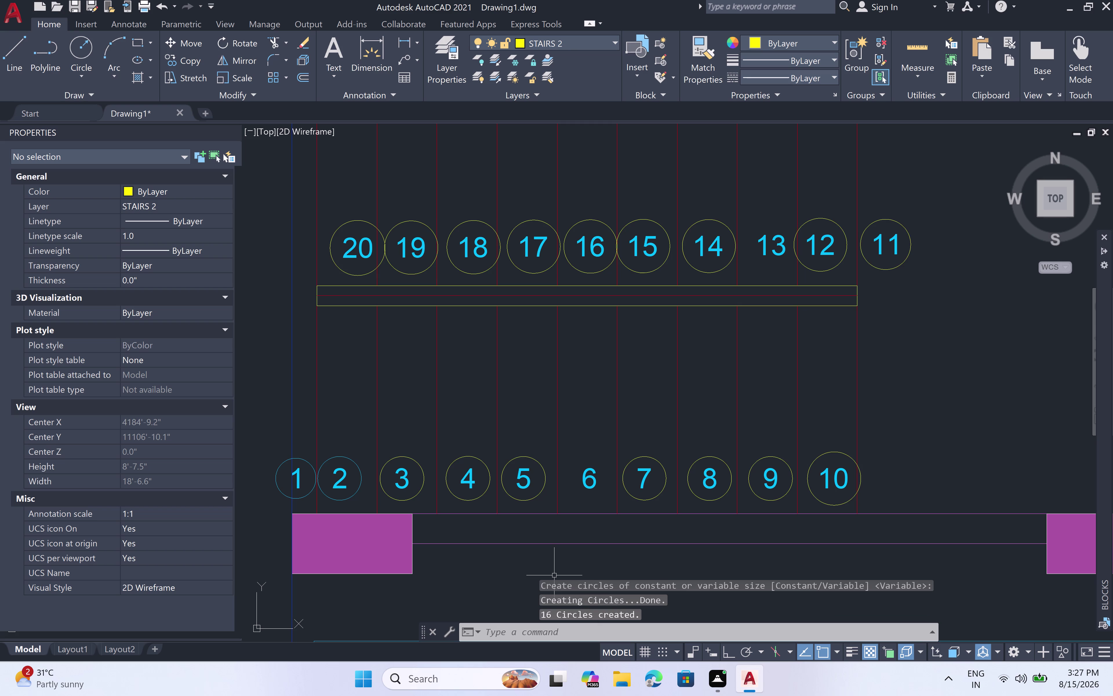
key(Escape)
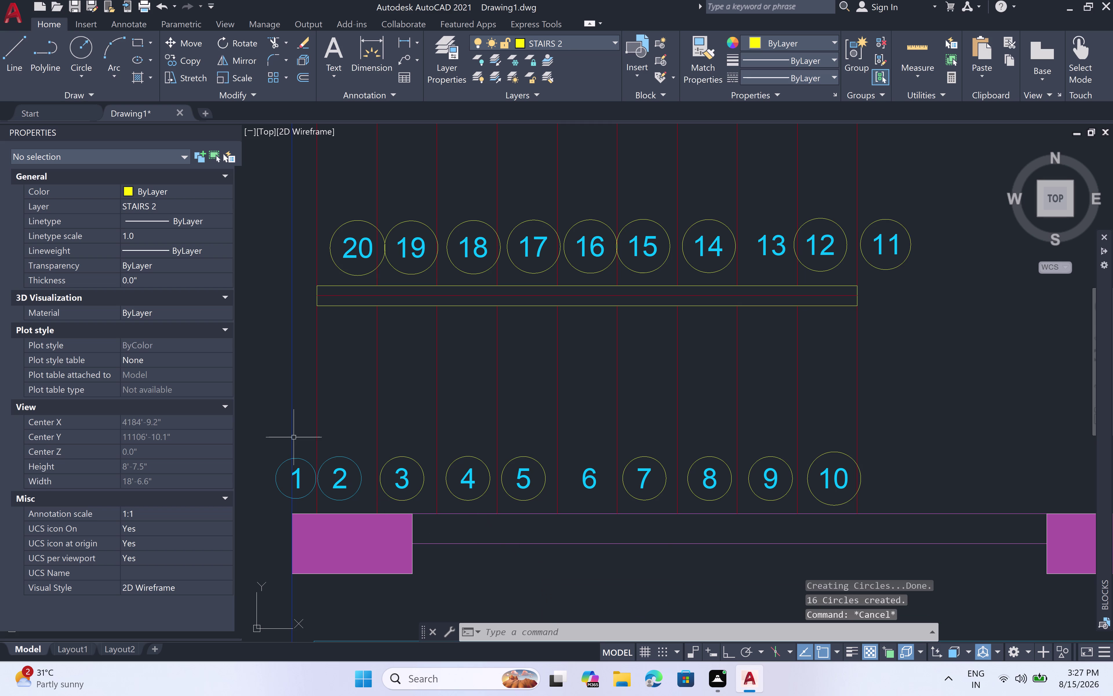
Delete the old circles around tread numbers 1 and 2.
scroll(up, 3)
click(298, 462)
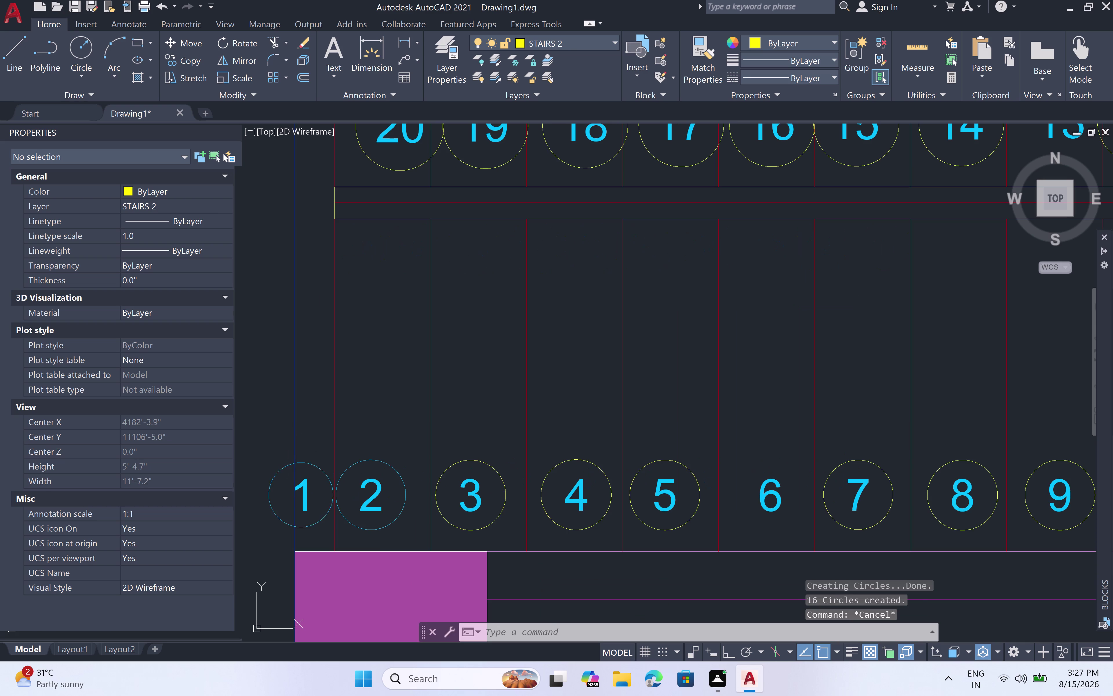
click(364, 461)
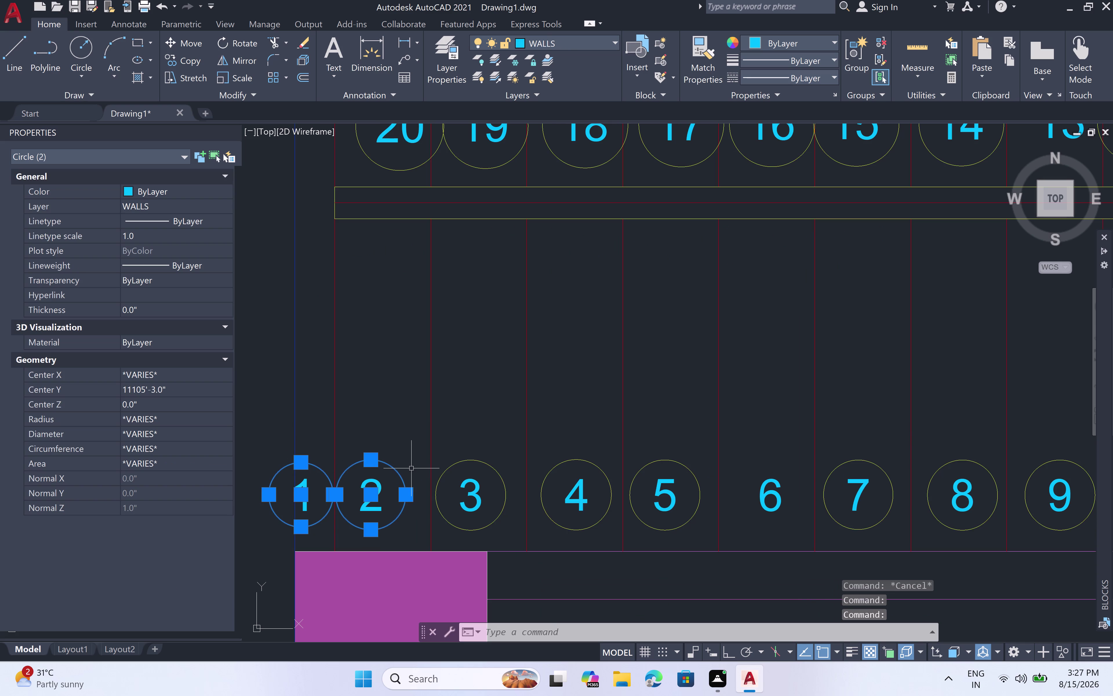
key(Delete)
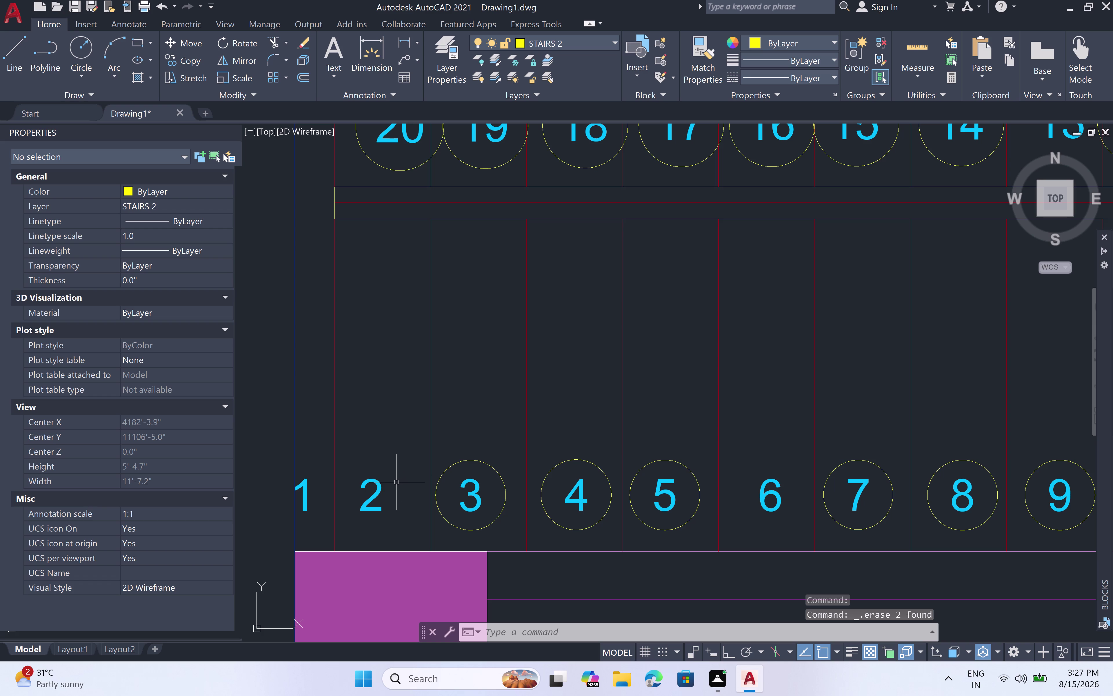
Start TCIRCLE and select tread numbers 1, 2, 6 and 13.
key(t)
key(c)
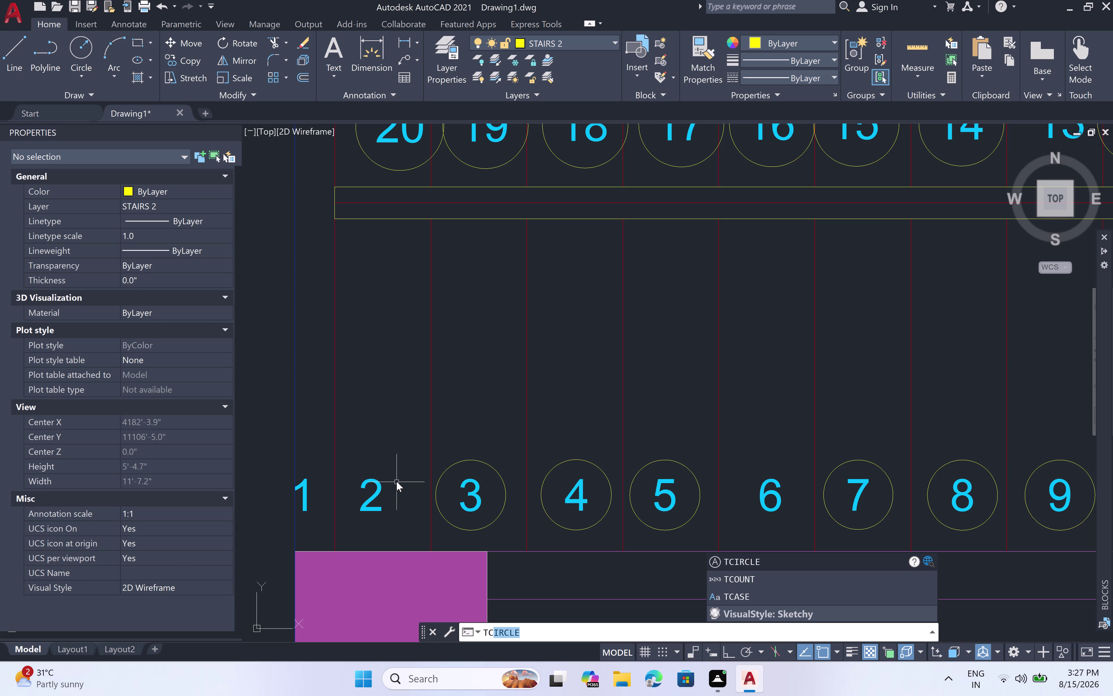
key(i)
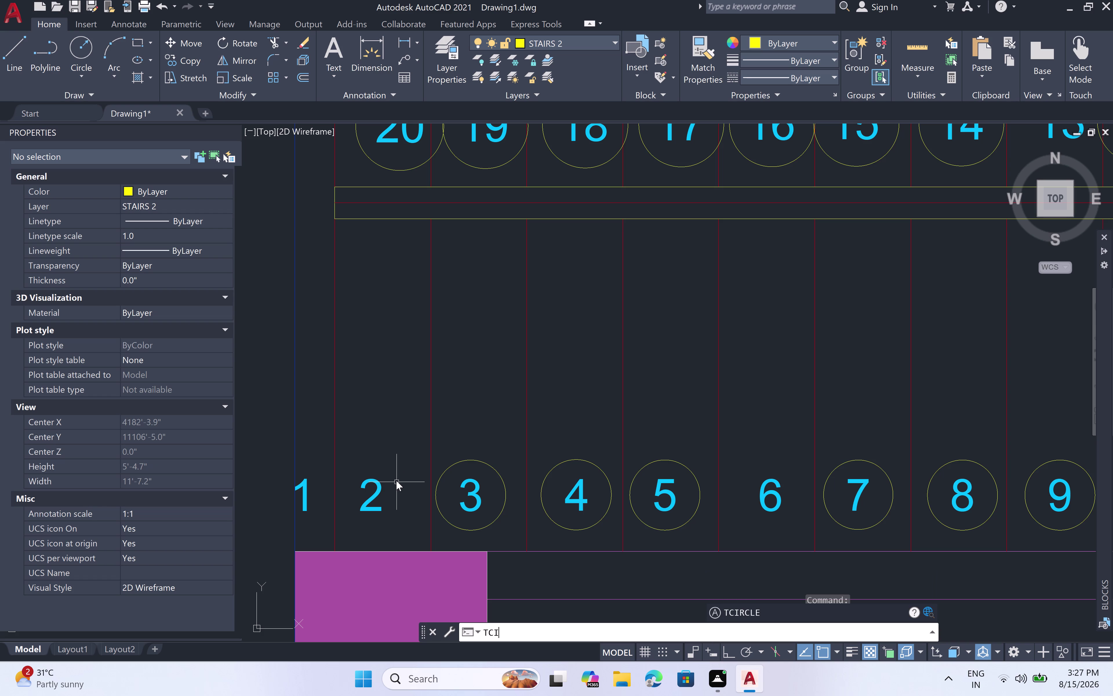
key(space)
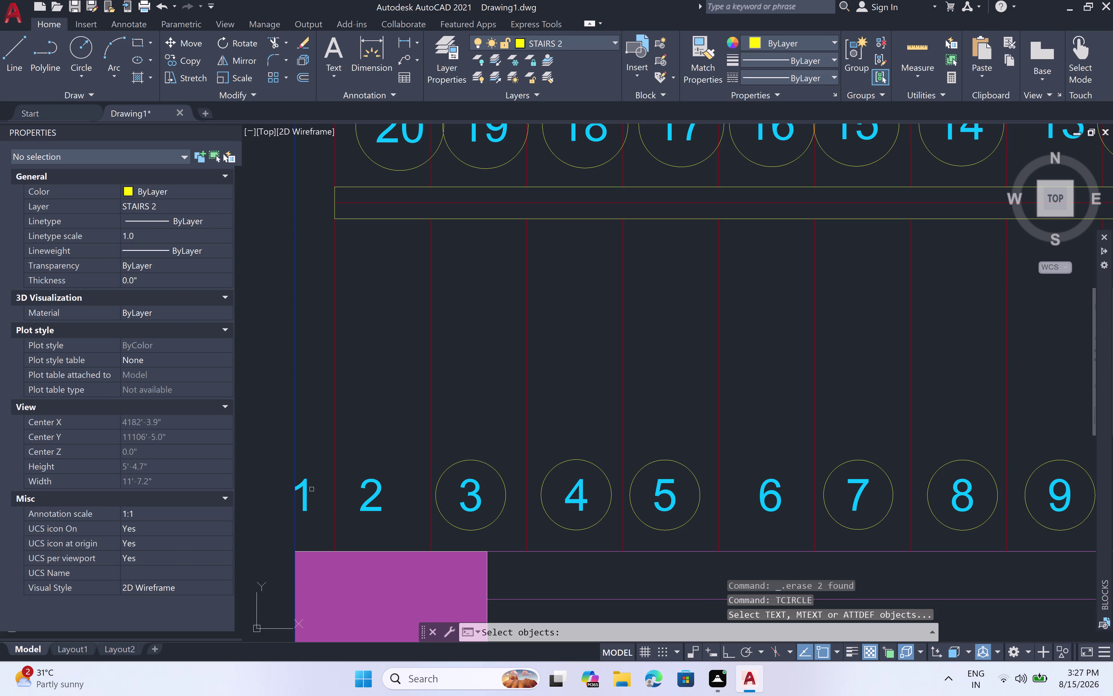
click(307, 490)
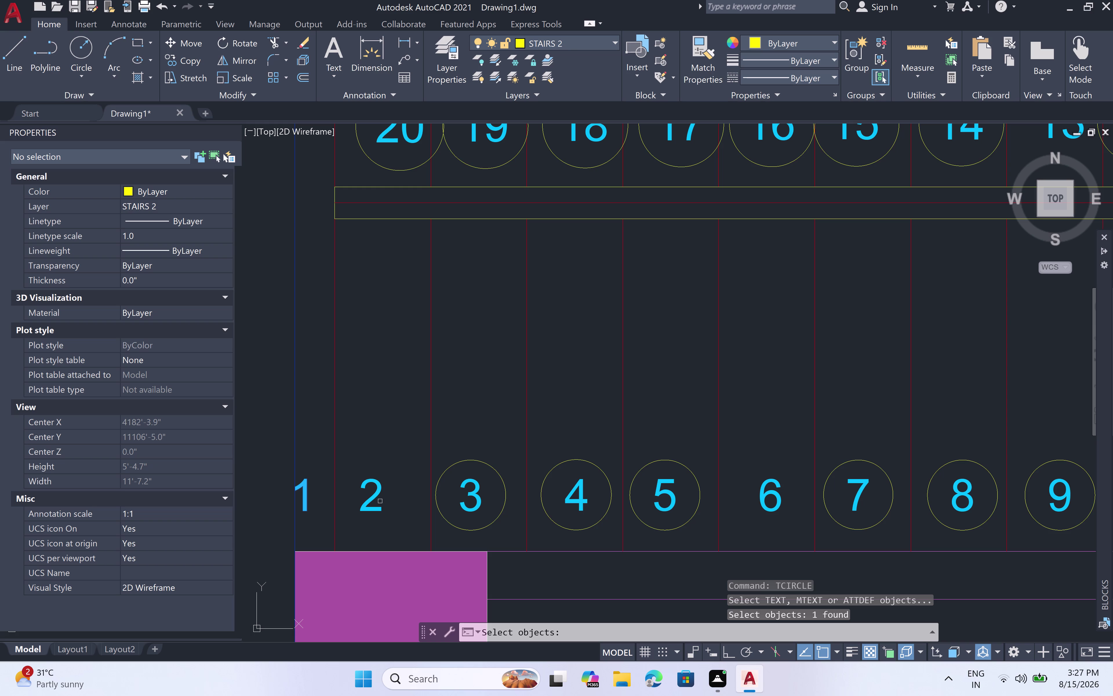
click(376, 494)
scroll(down, 3)
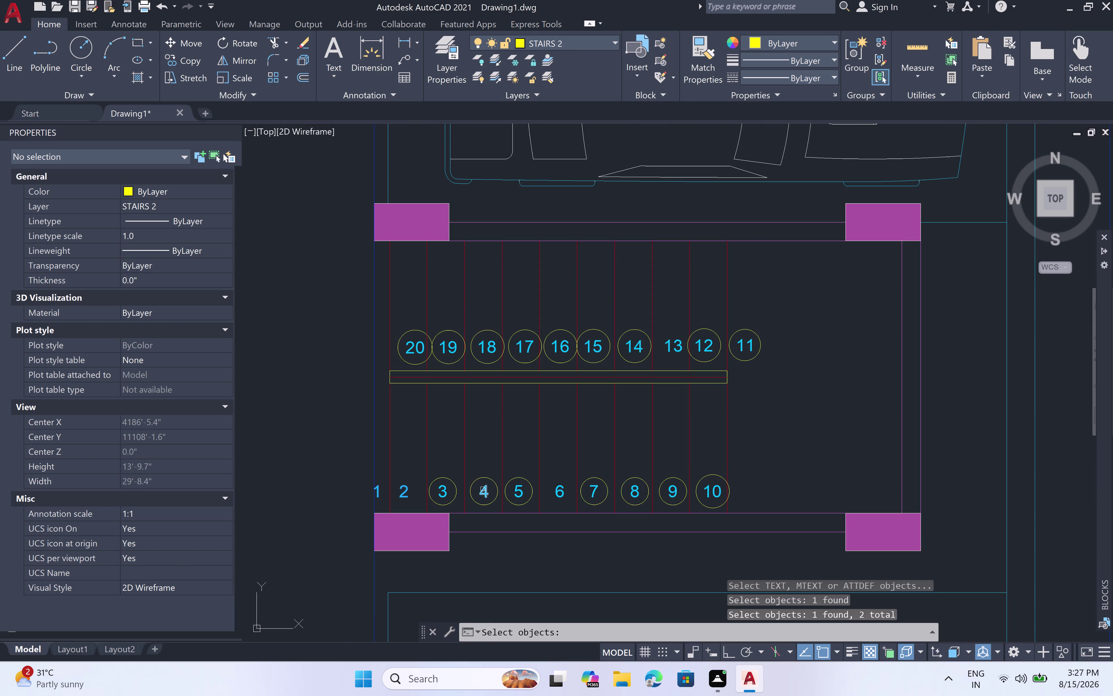
click(563, 498)
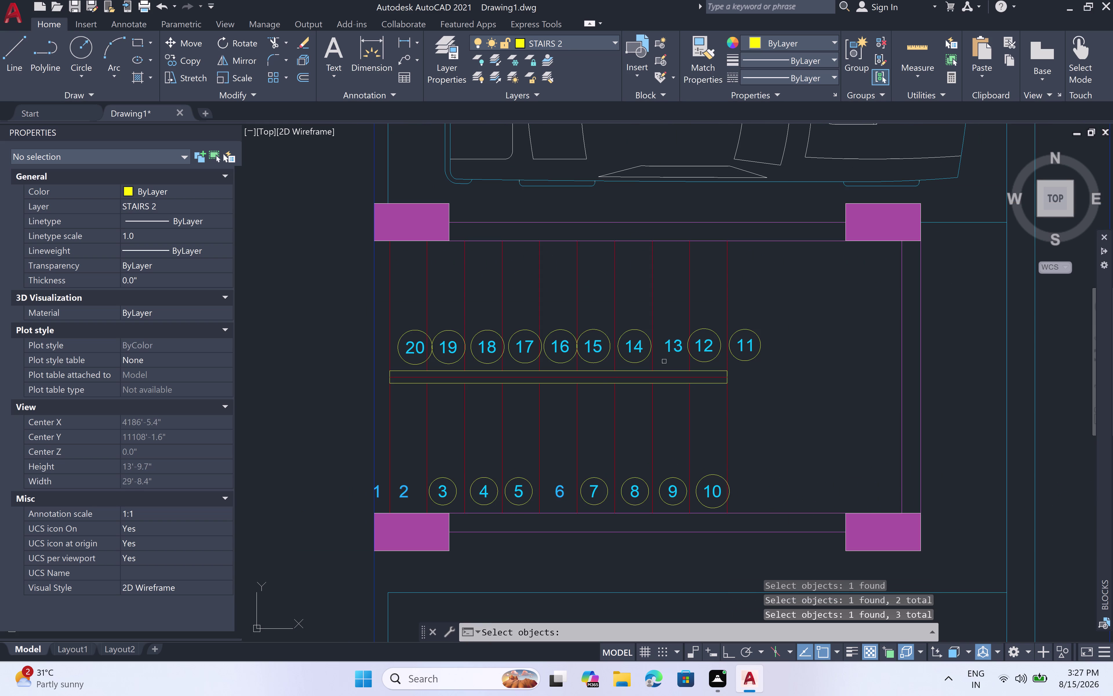
click(668, 350)
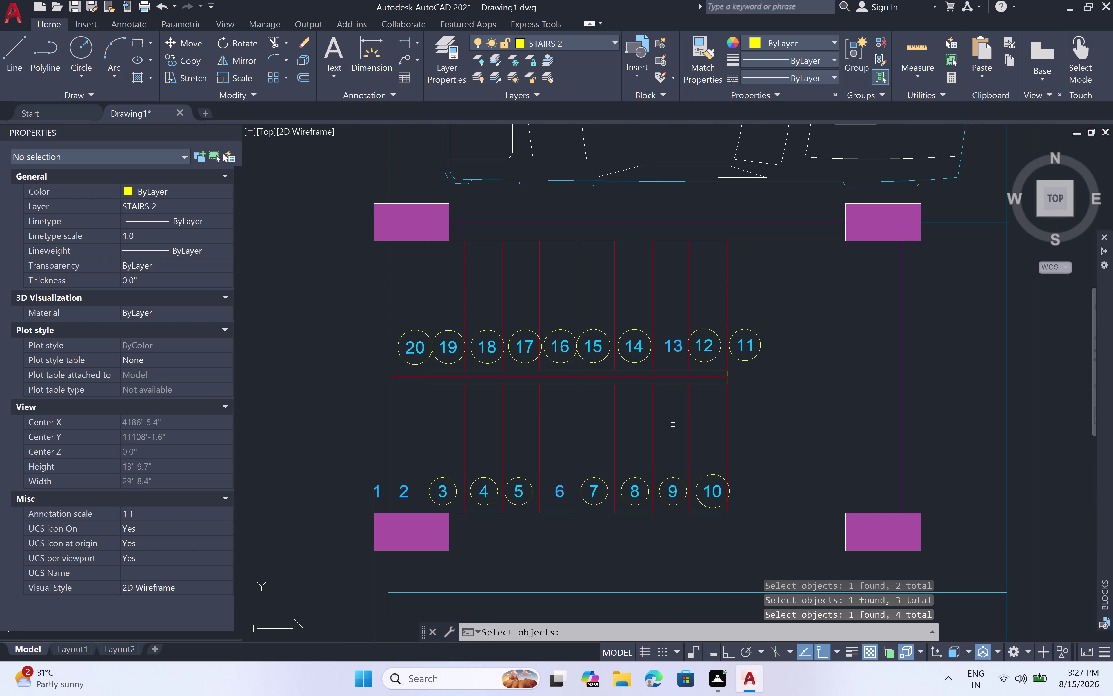
Accept the default offset, circle shape and sizing to circle those four numbers.
key(space)
key(space)
key(space)
key(space)
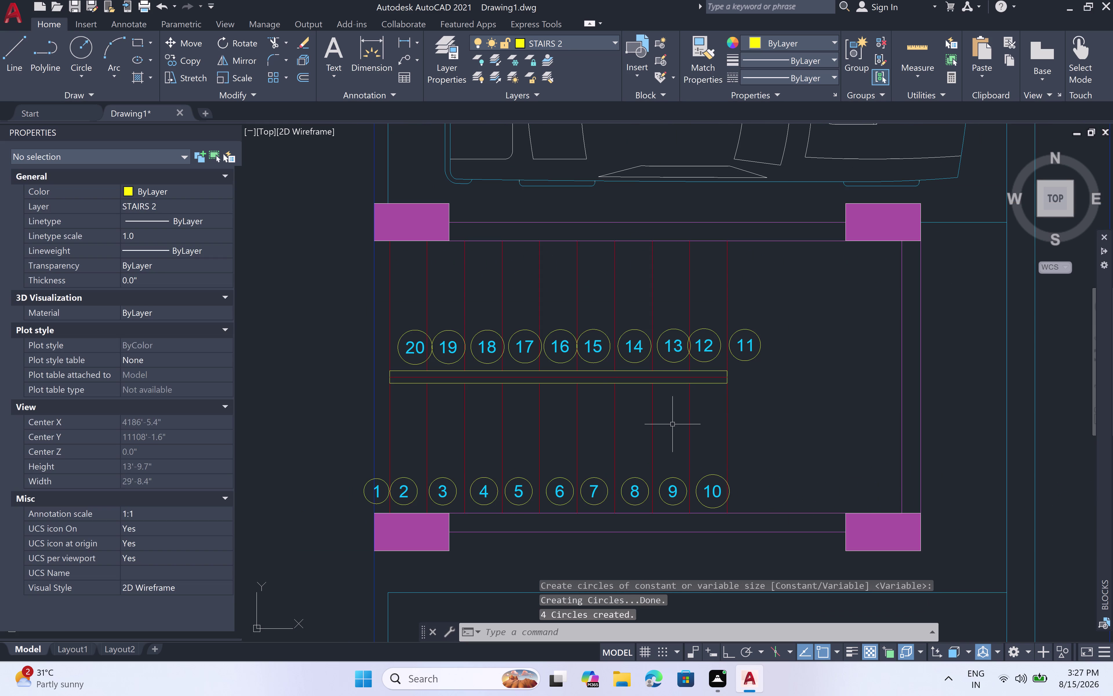
key(Escape)
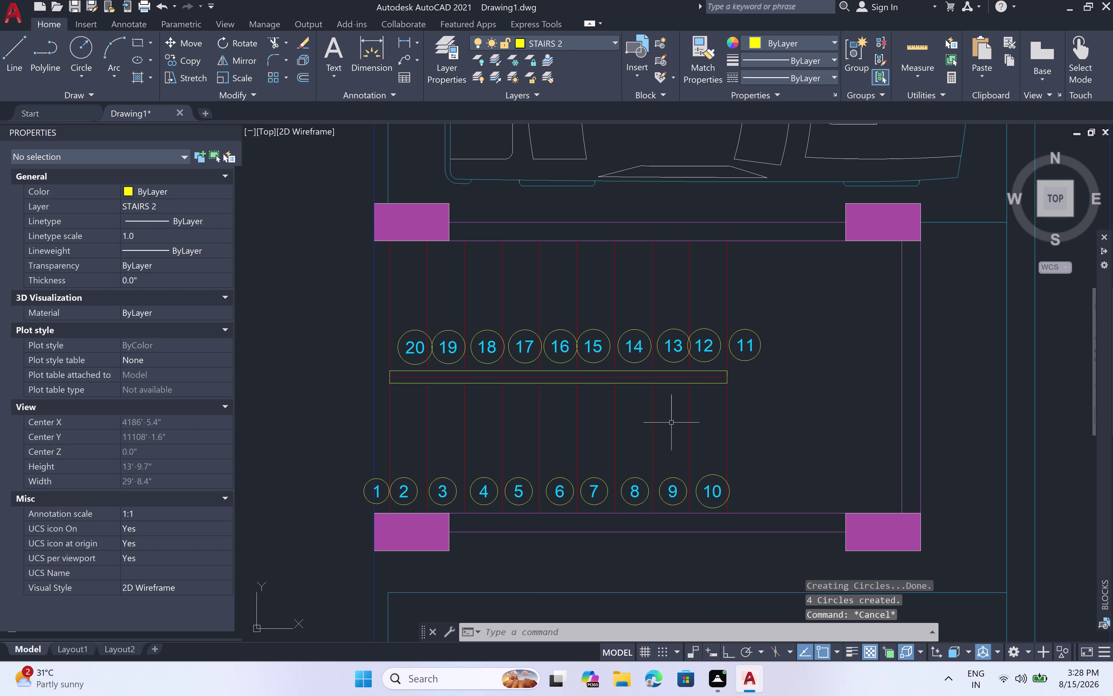
scroll(up, 3)
scroll(up, 3)
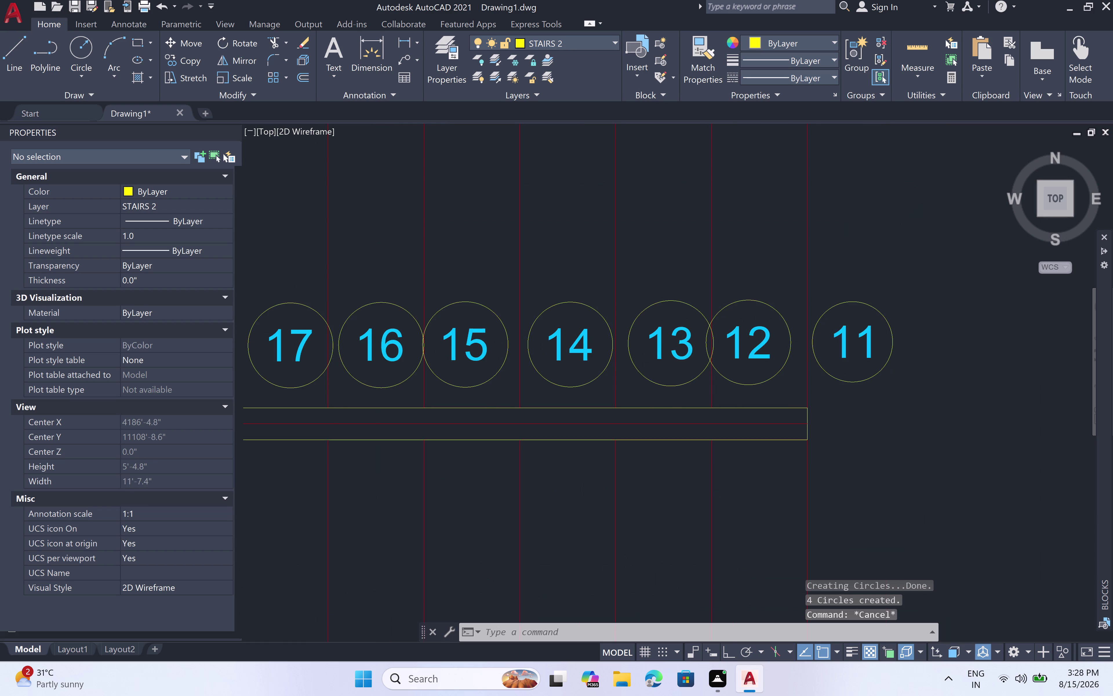
scroll(down, 3)
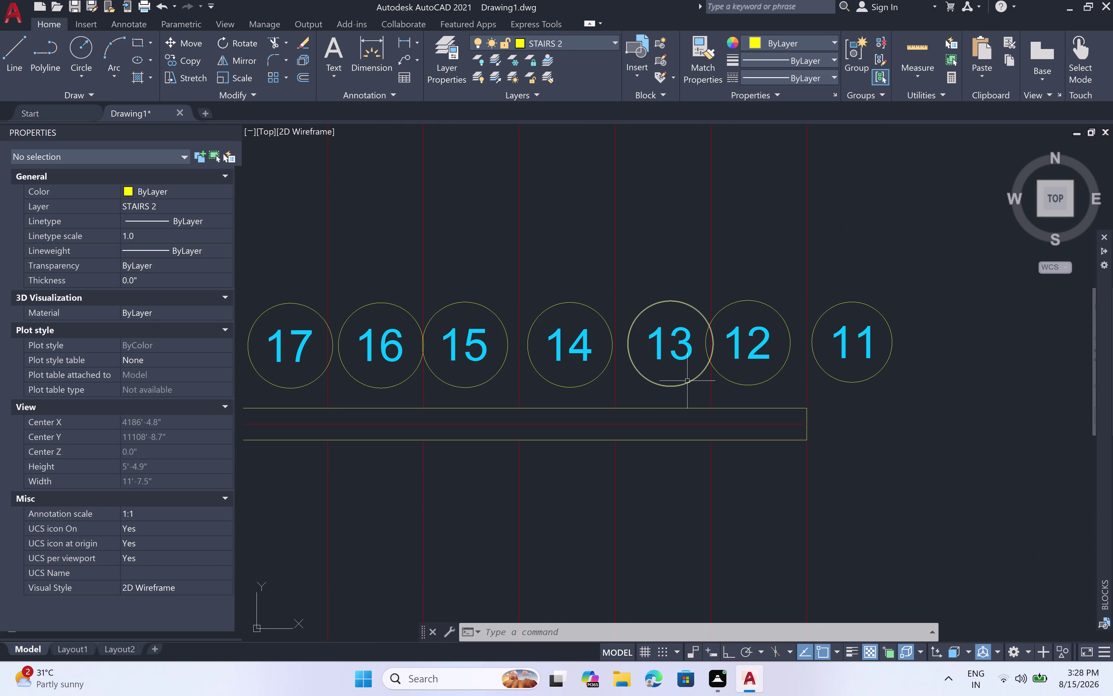
click(740, 384)
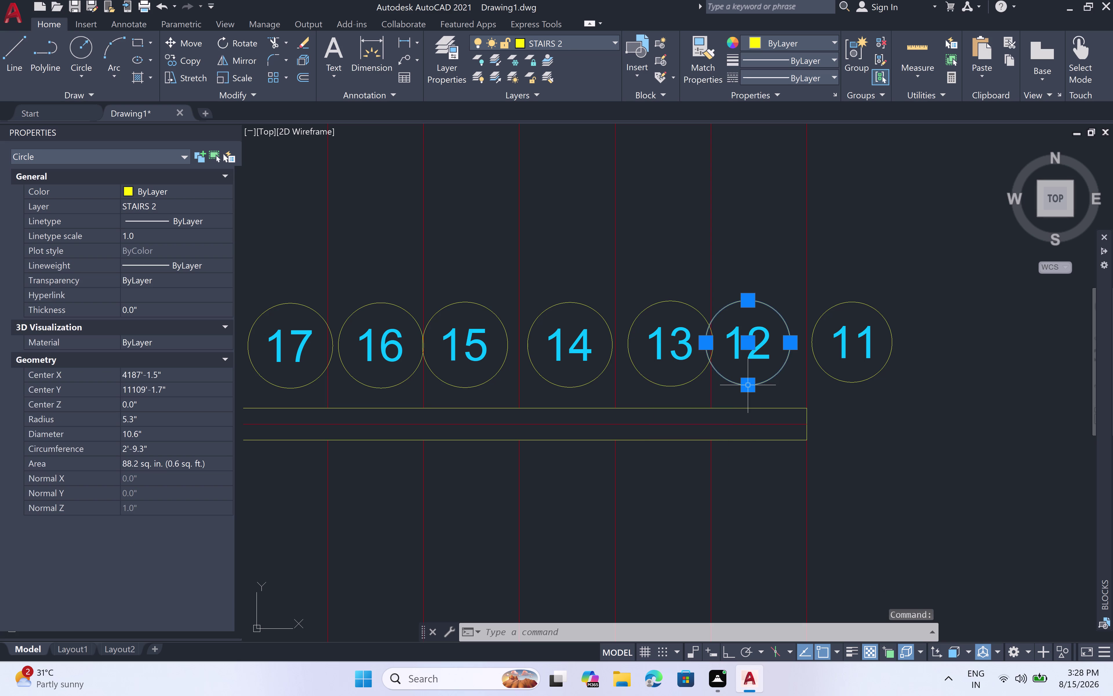